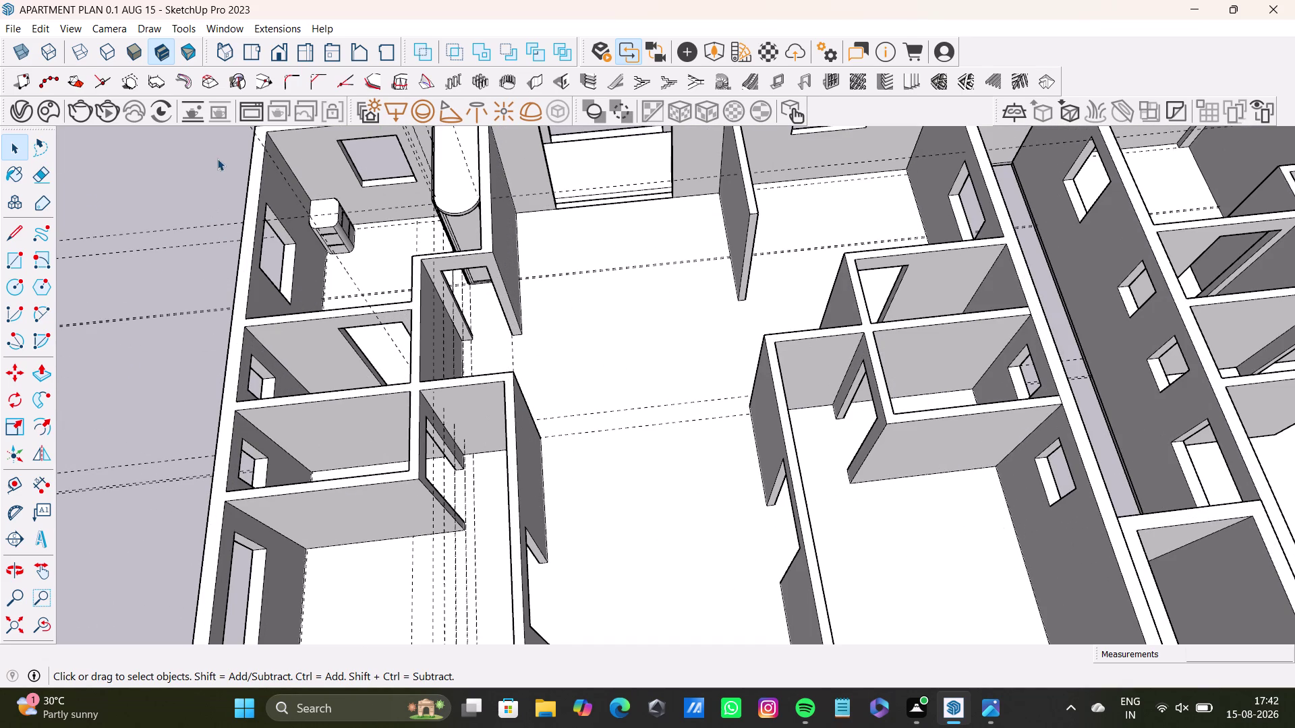
Zoom and orbit around the apartment model to survey its rooms.
scroll(down, 3)
scroll(up, 3)
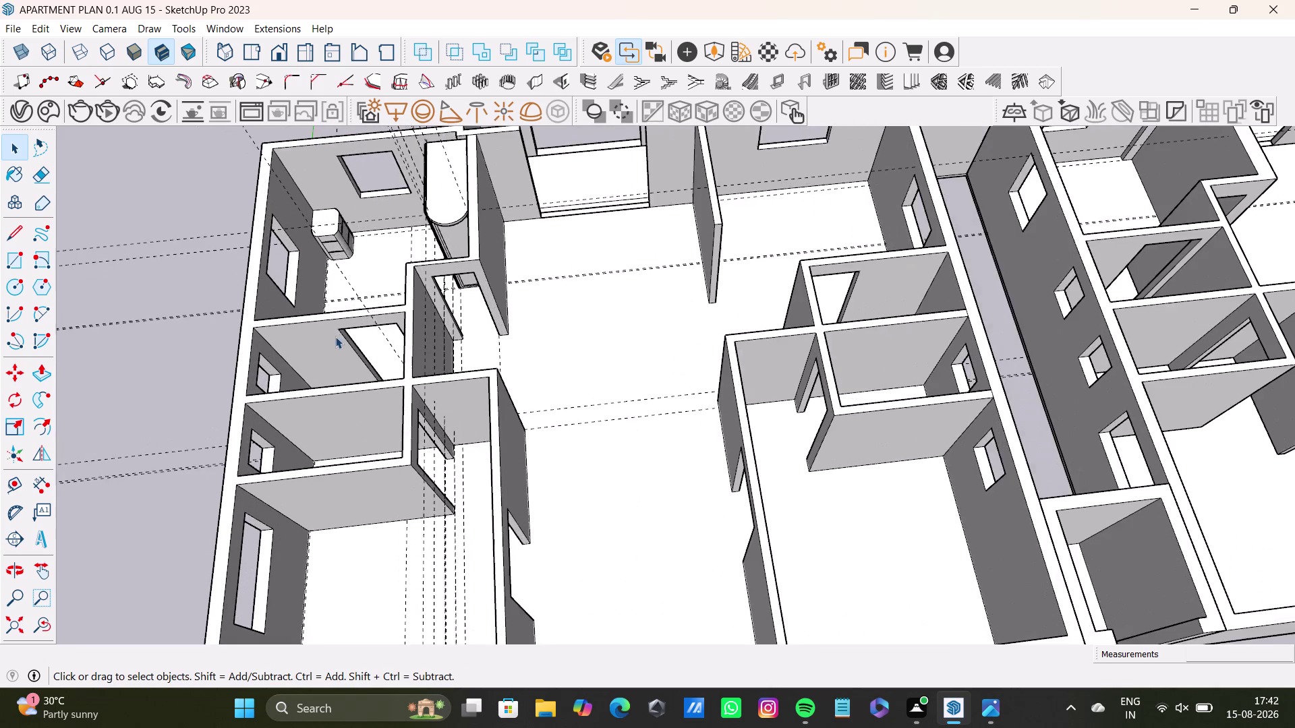
scroll(up, 3)
middle_drag(329, 331, 329, 323)
middle_drag(327, 305, 699, 149)
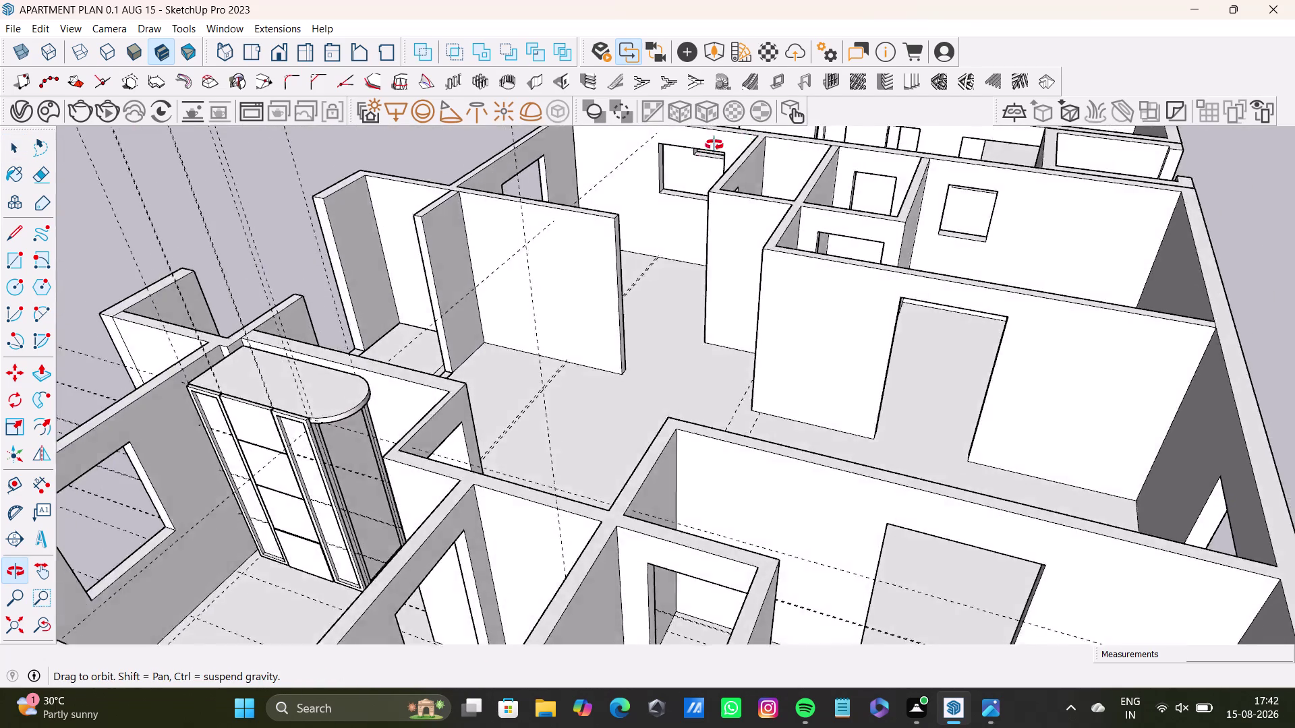
middle_drag(699, 148, 390, 230)
scroll(down, 3)
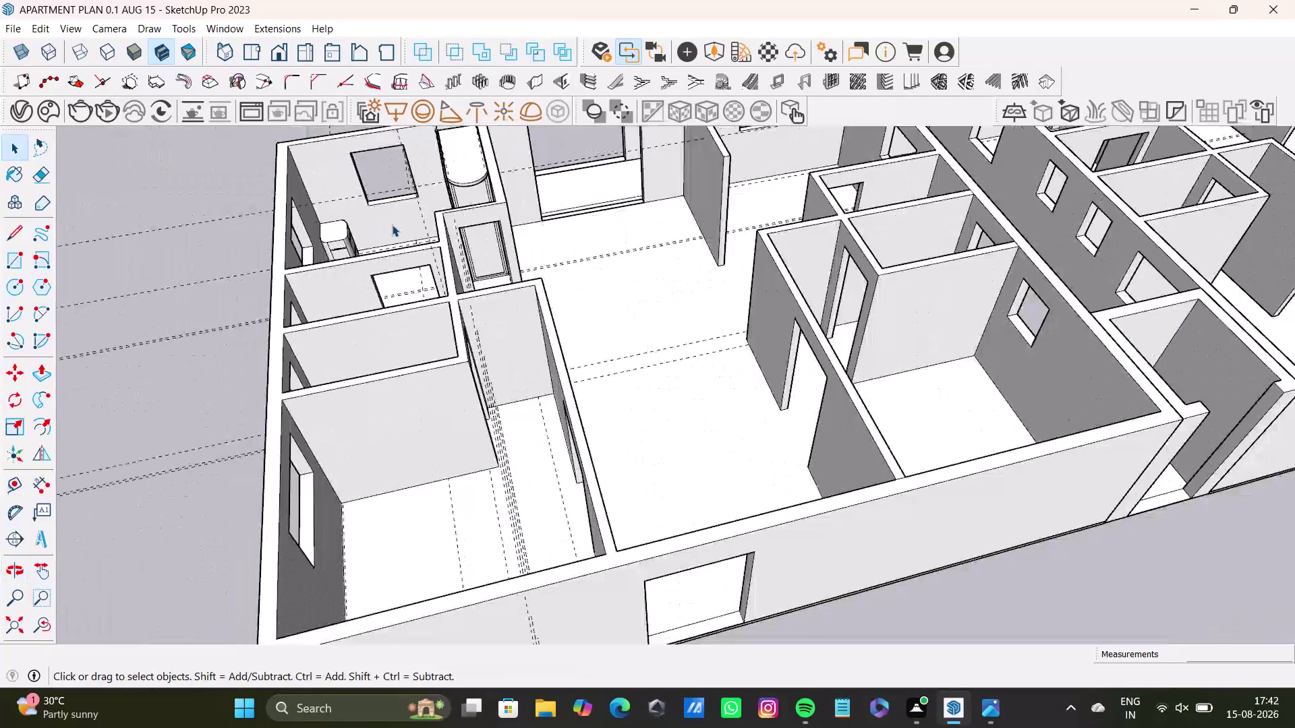
scroll(down, 3)
Orbit toward the far room's doorway until the cabinet box is faced directly.
key(space)
middle_drag(458, 263, 807, 395)
middle_drag(442, 453, 736, 435)
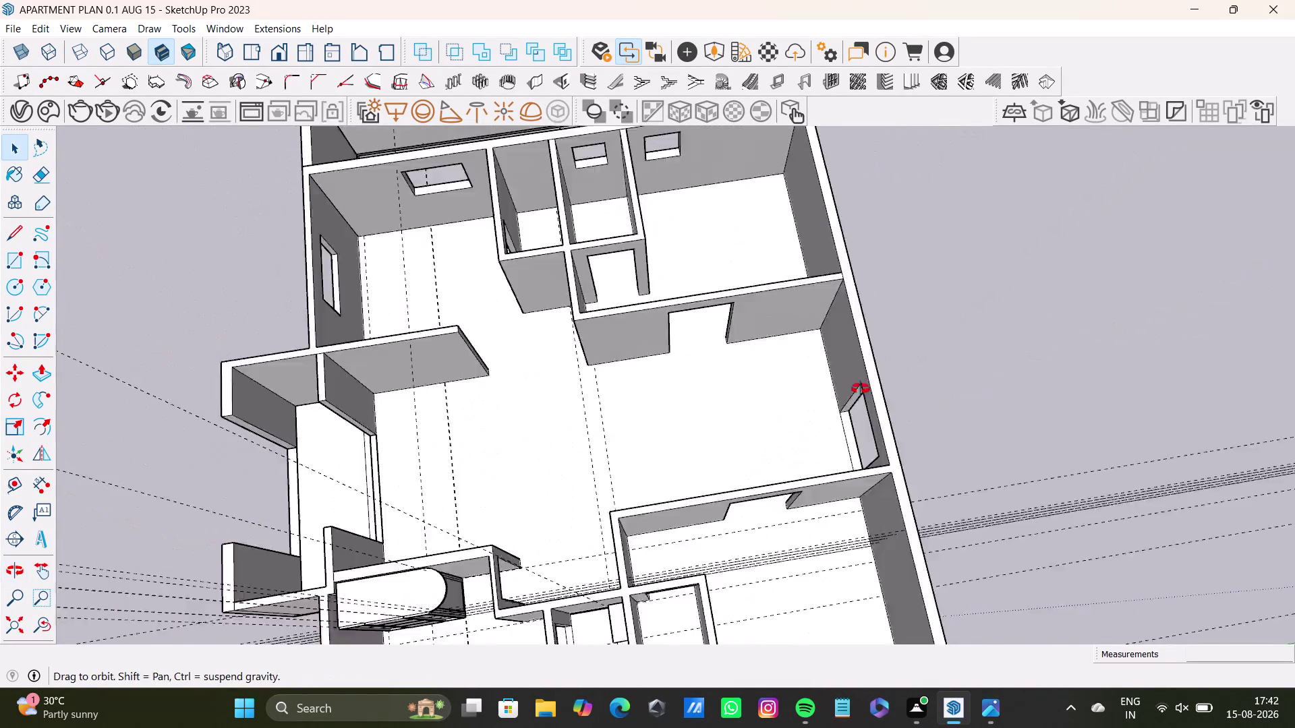
middle_drag(735, 435, 875, 377)
middle_drag(866, 386, 863, 216)
middle_drag(807, 465, 673, 449)
scroll(up, 3)
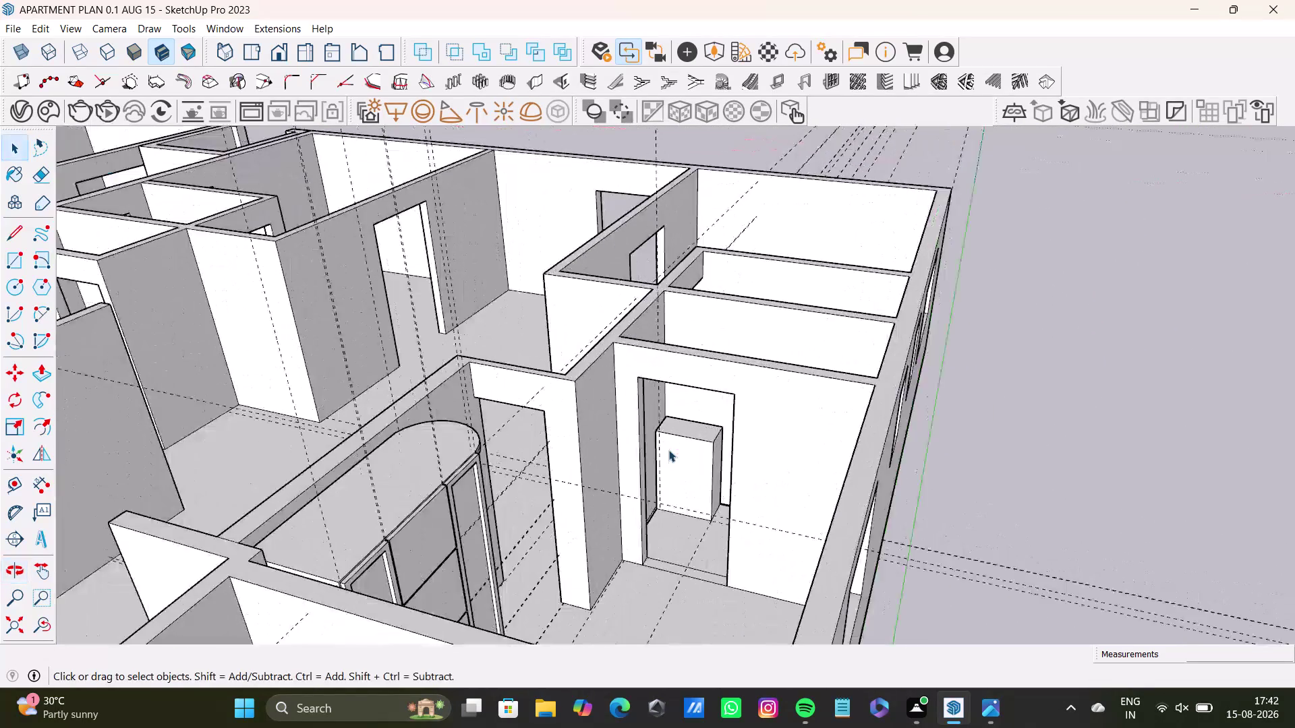
scroll(up, 3)
middle_drag(669, 450, 589, 383)
scroll(down, 3)
scroll(up, 3)
middle_drag(580, 408, 615, 398)
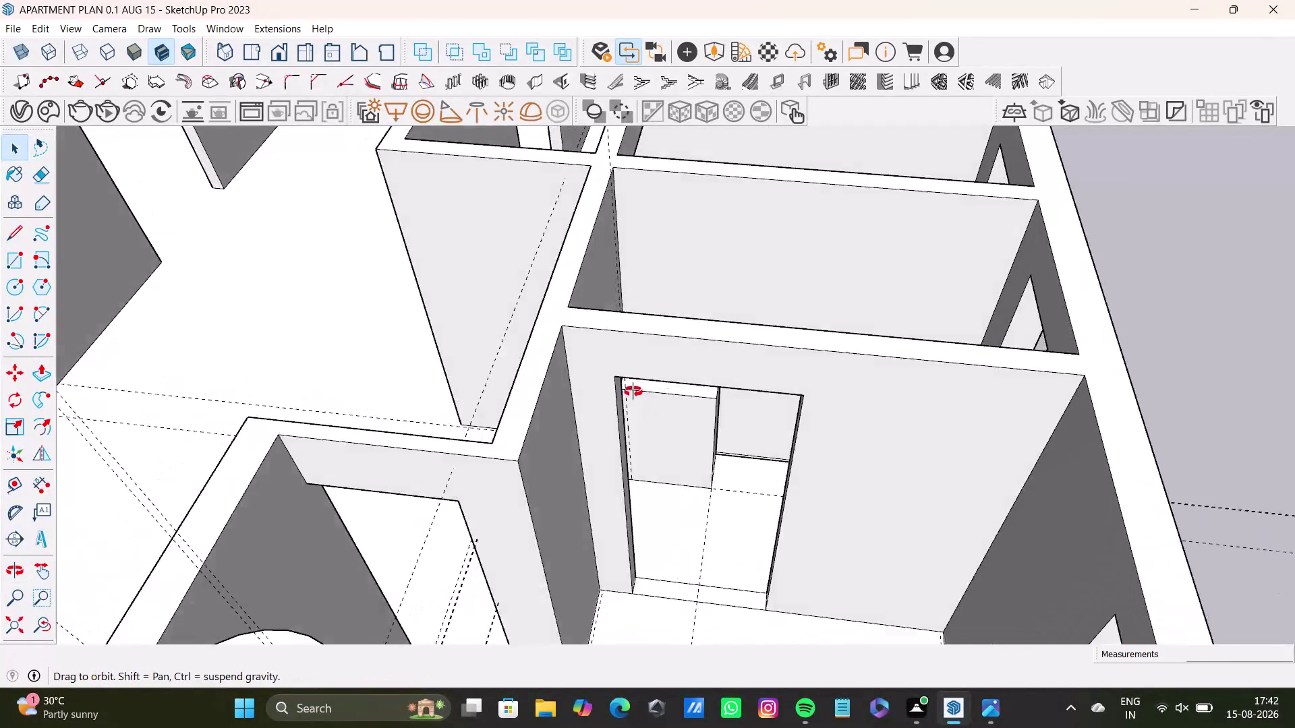
middle_drag(615, 397, 494, 410)
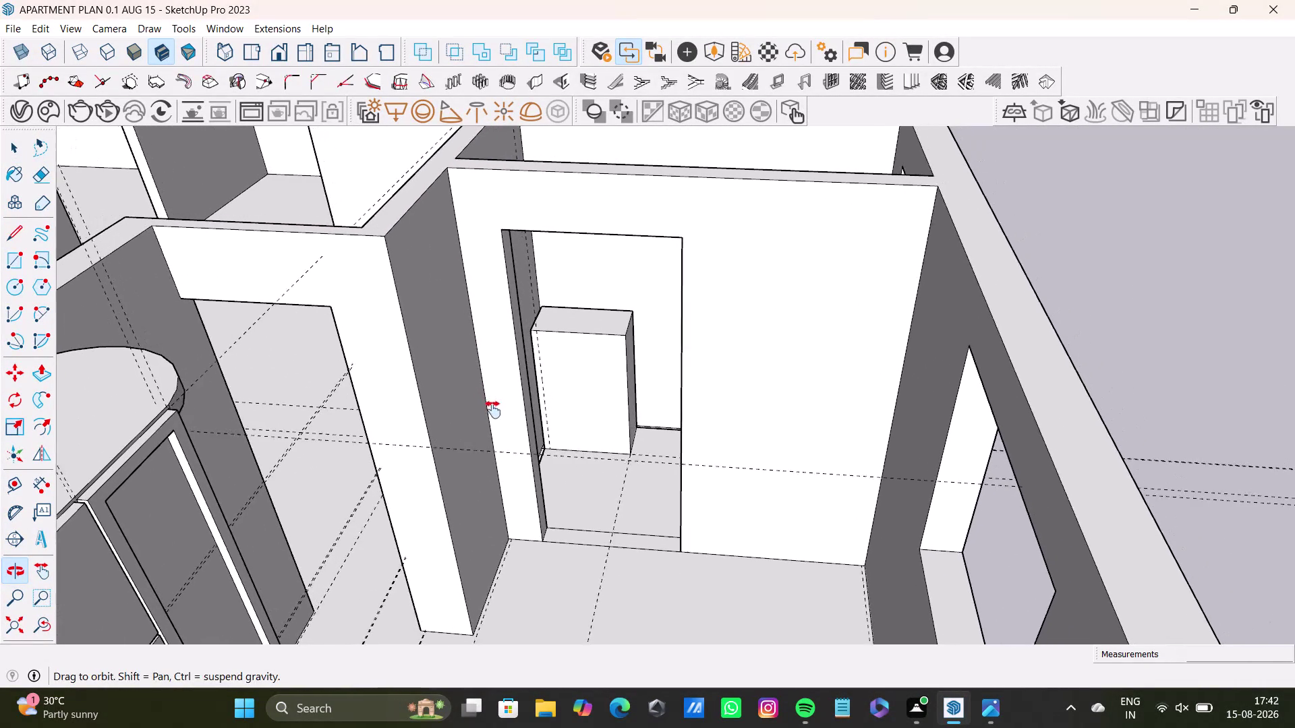
middle_drag(493, 409, 493, 410)
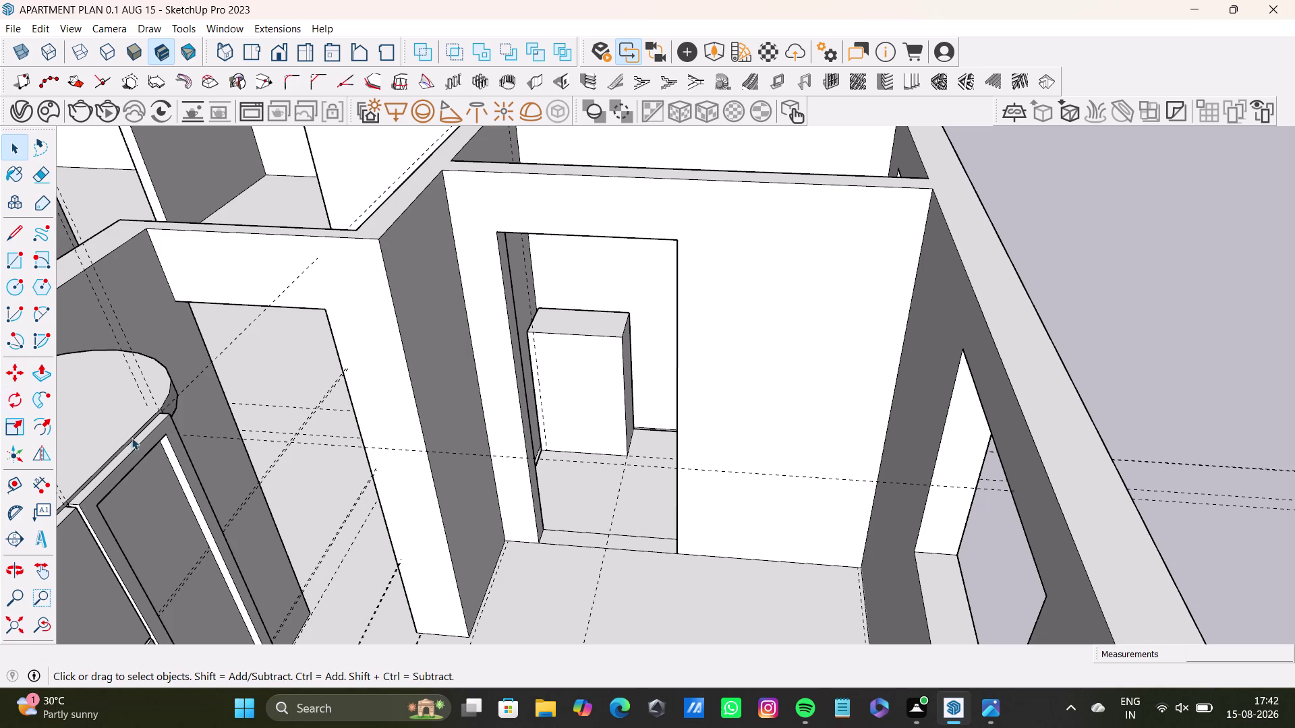
Zoom in until the cabinet box's plain front face and top fill the view.
scroll(up, 3)
scroll(up, 3)
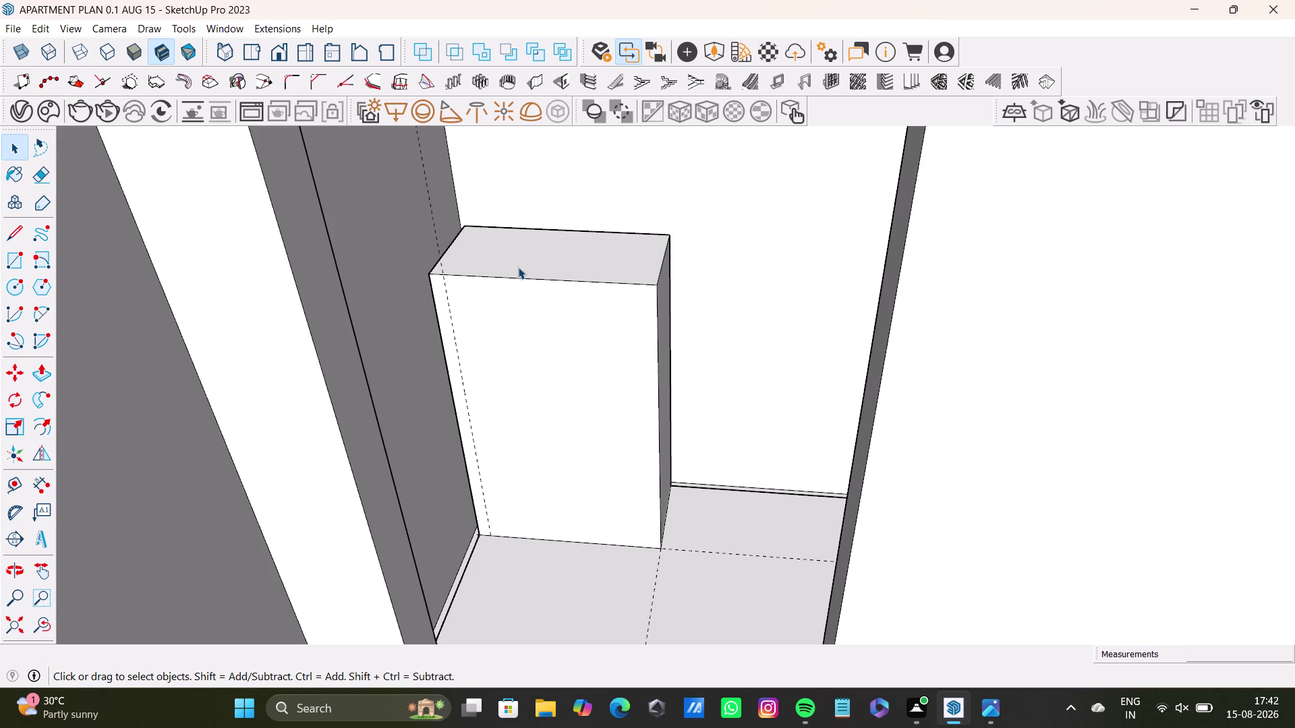
Orbit to face the cabinet front squarely and test-select the front face and its edges.
scroll(down, 3)
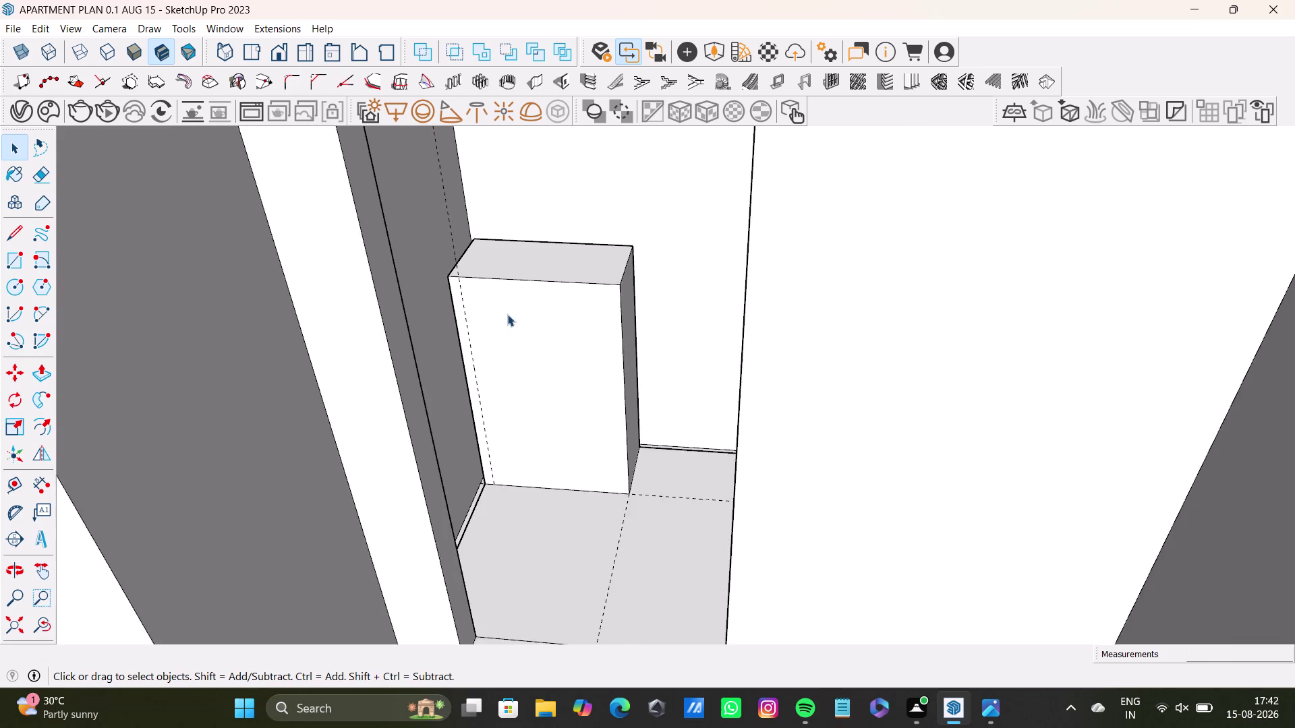
scroll(down, 3)
scroll(up, 3)
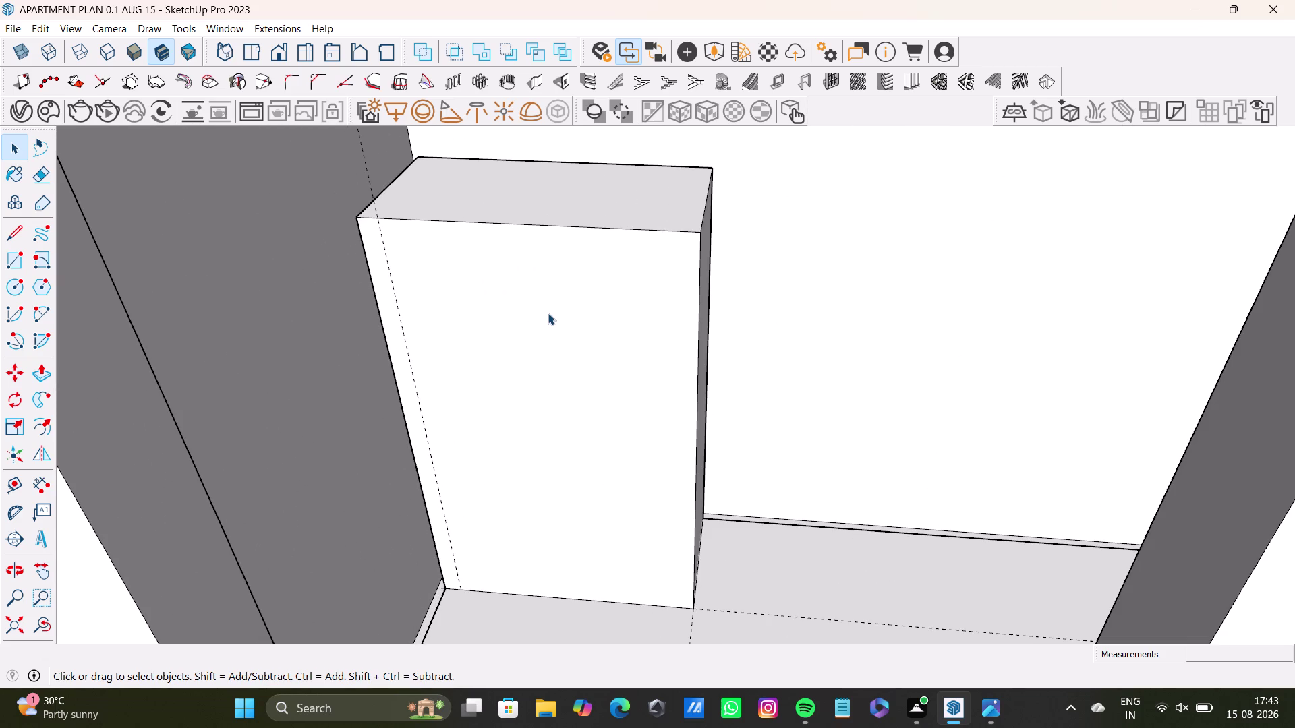
middle_drag(482, 352, 499, 271)
middle_drag(501, 332, 577, 313)
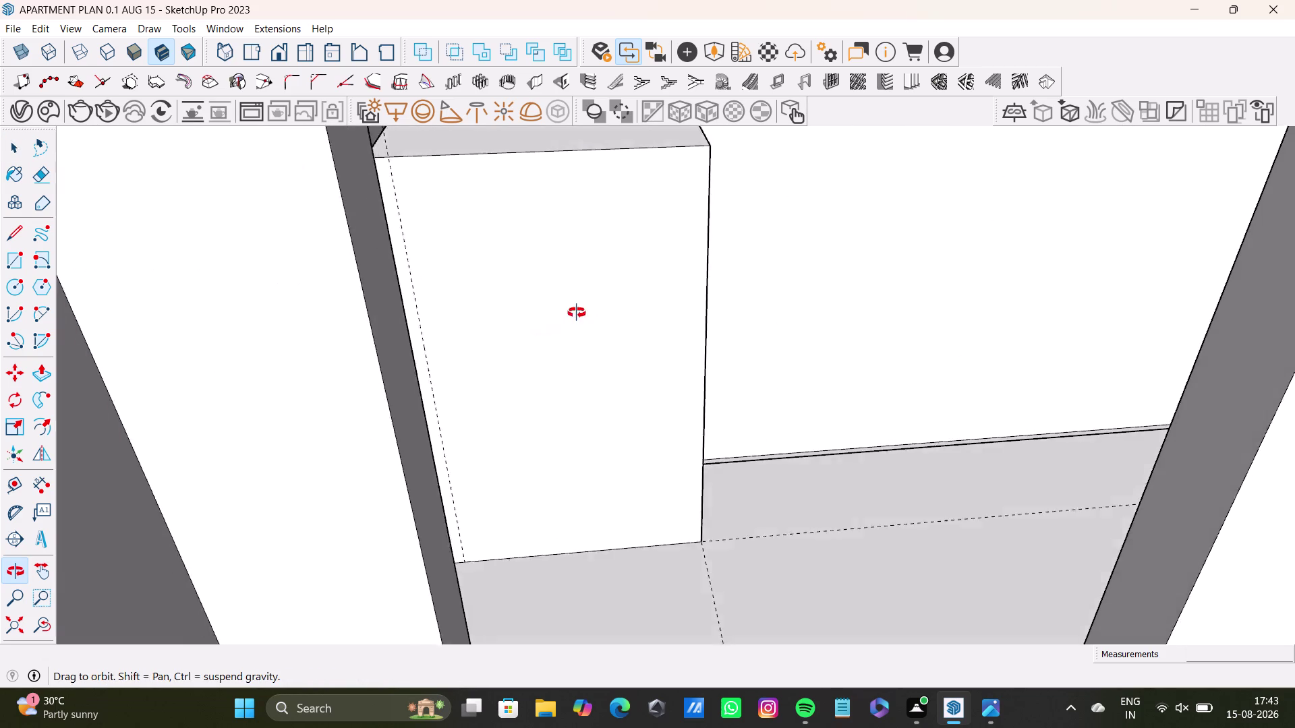
middle_drag(577, 313, 525, 346)
scroll(up, 3)
middle_drag(531, 339, 502, 339)
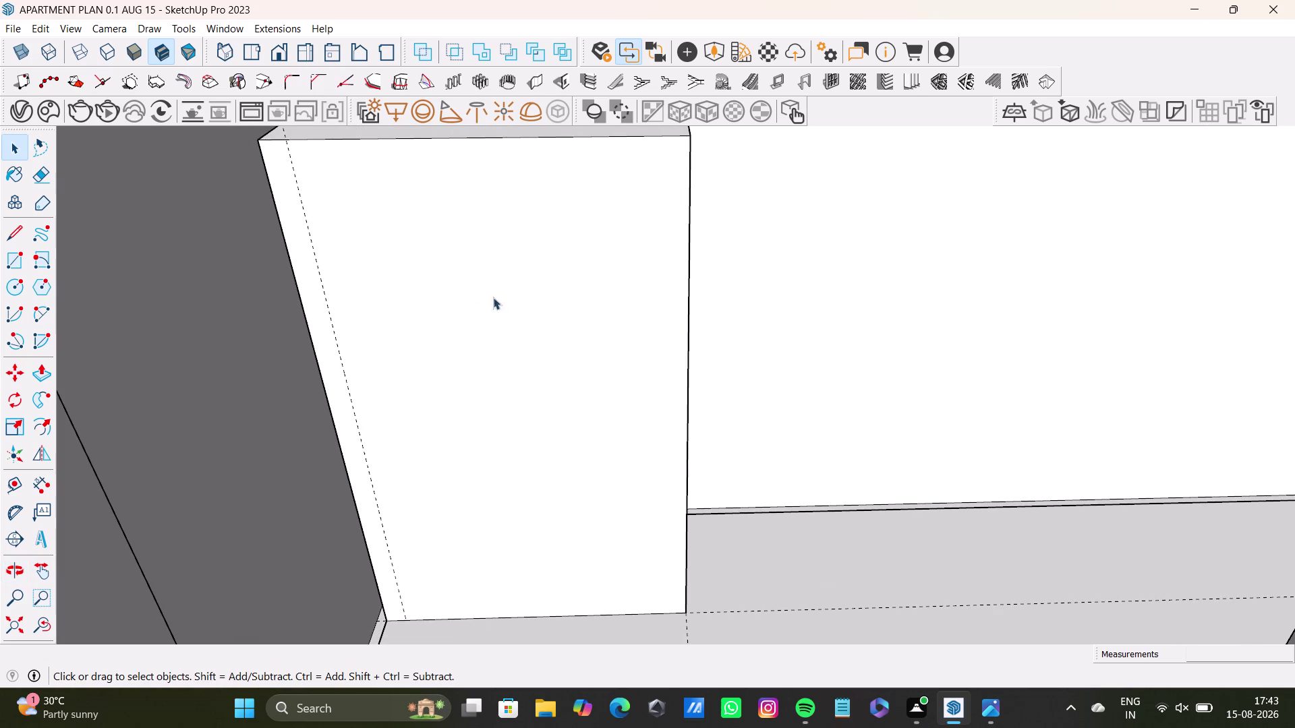
click(383, 512)
click(379, 516)
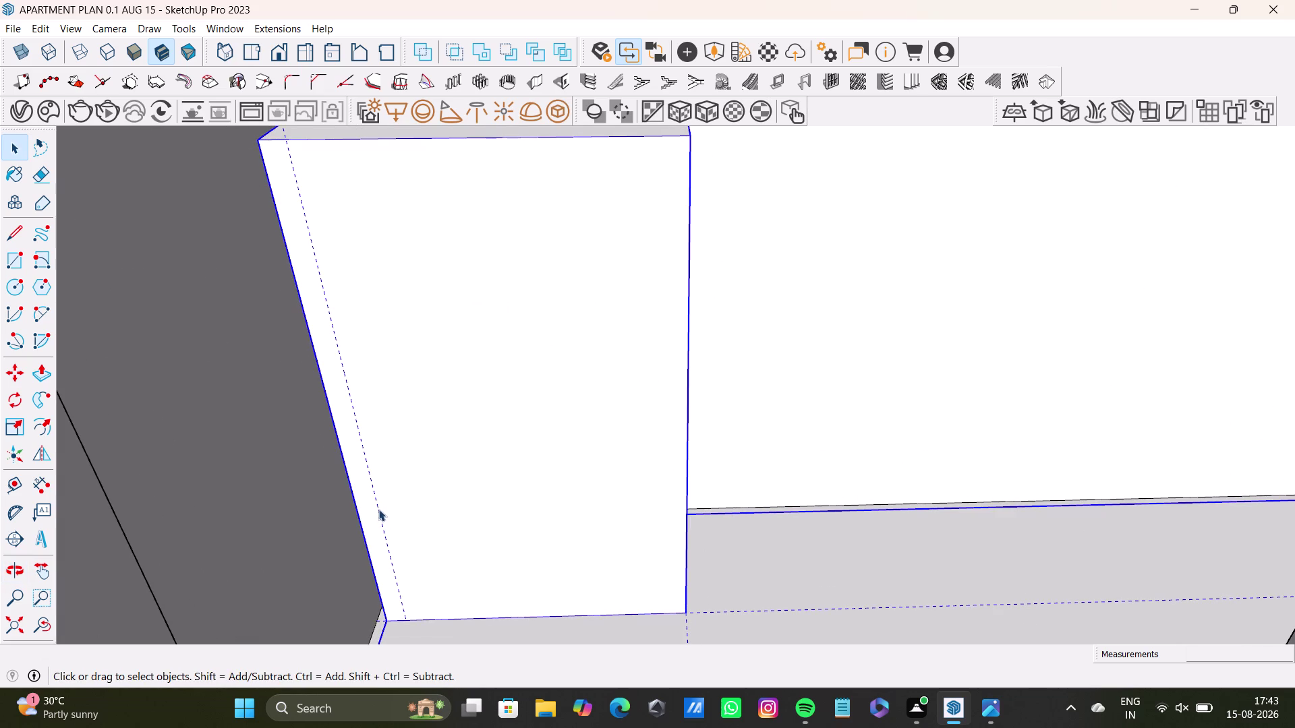
click(378, 517)
double_click(382, 518)
click(387, 506)
Zoom in on the front face's left edge, try deleting a clicked item, and undo it.
scroll(up, 3)
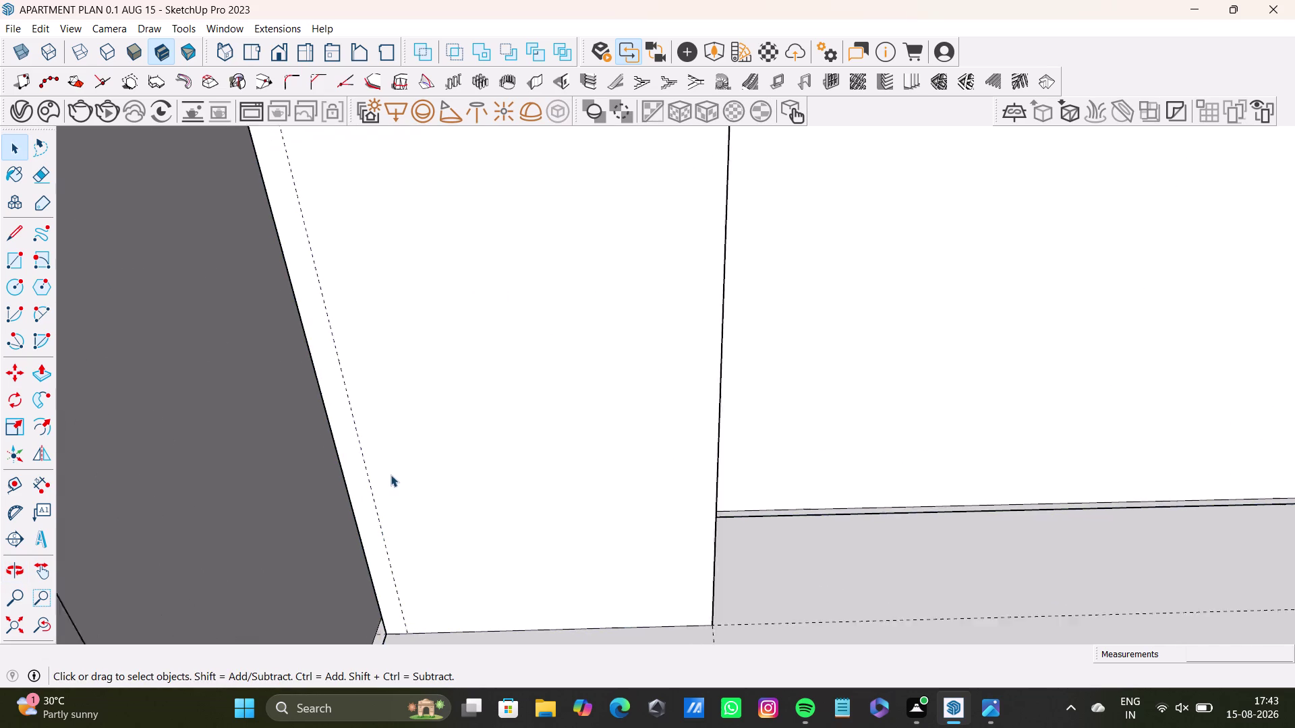
scroll(up, 3)
middle_drag(389, 474, 352, 472)
click(359, 457)
key(Delete)
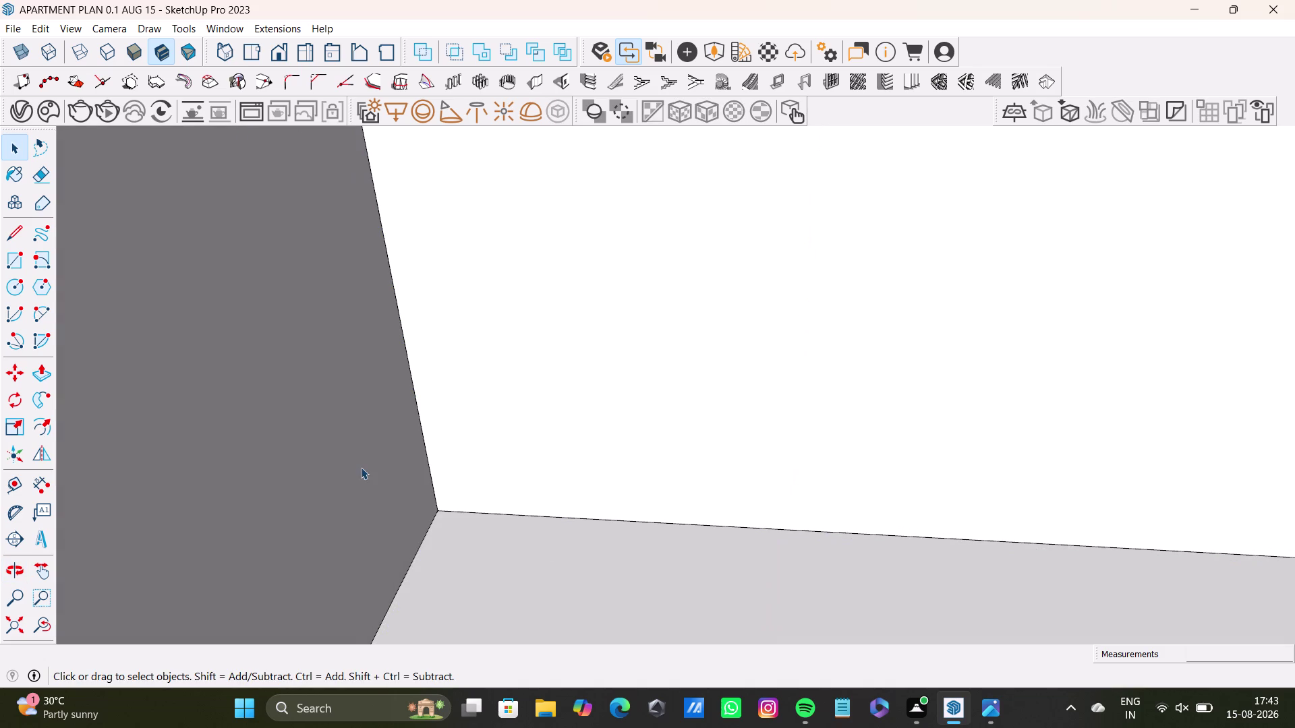
key(ctrl+z)
scroll(up, 3)
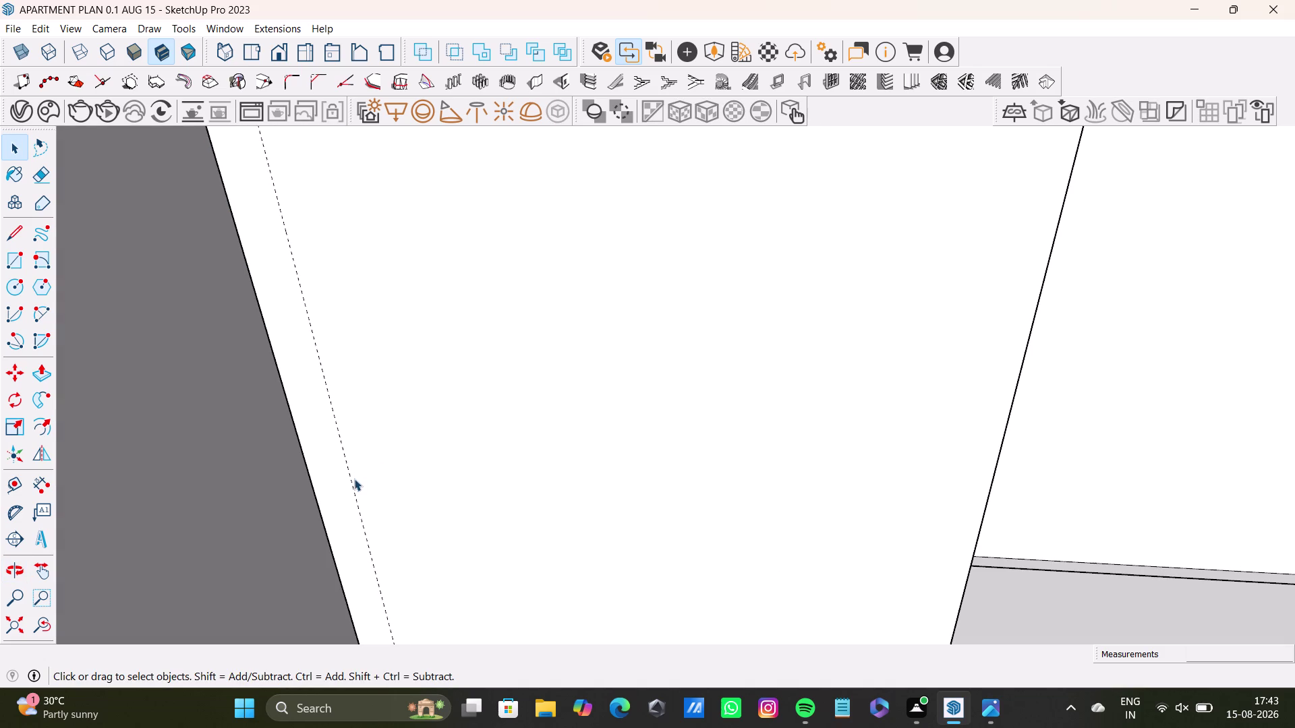
Select the dashed guide line on the front face, delete it, and zoom back out.
click(352, 481)
click(353, 489)
click(356, 492)
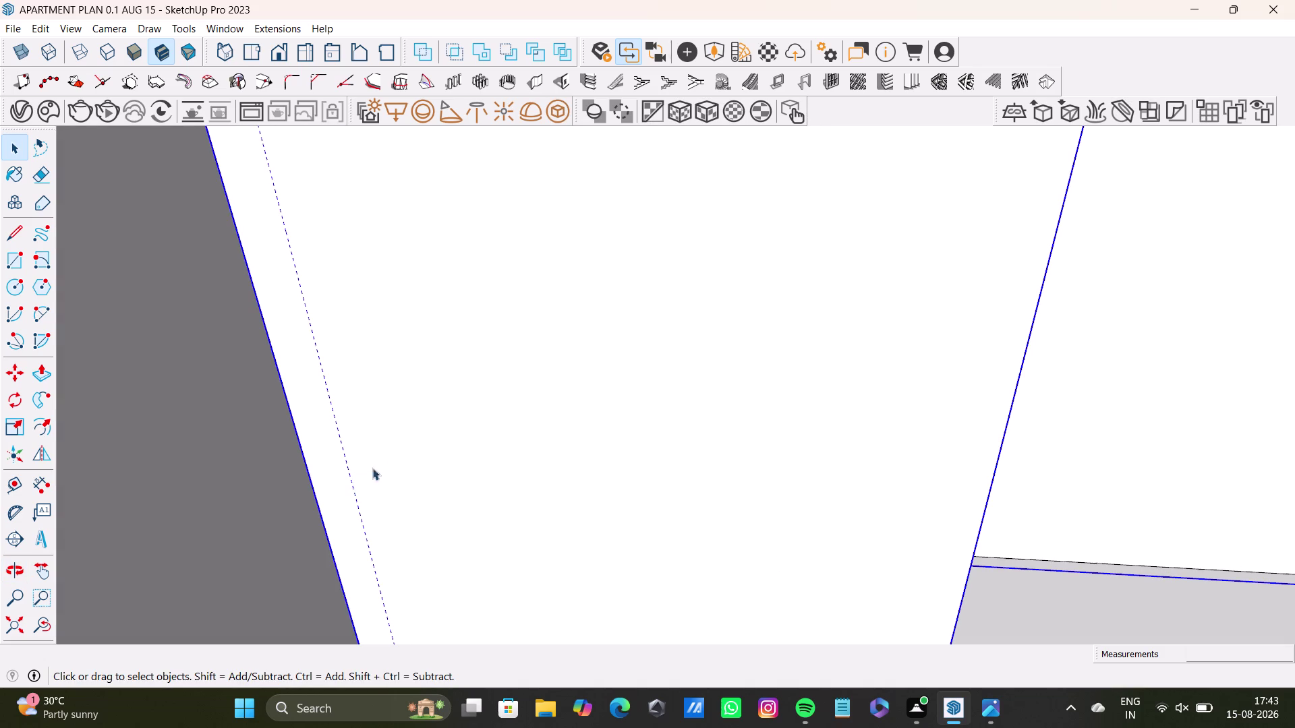
double_click(353, 493)
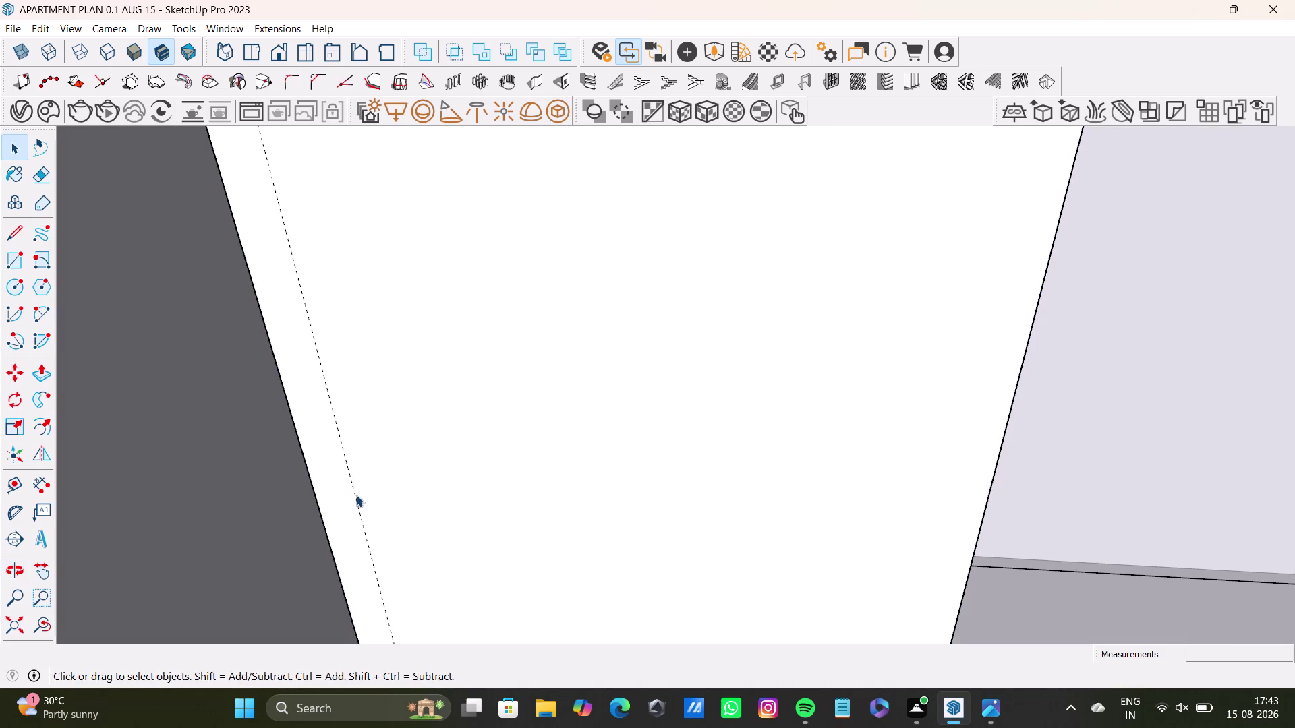
click(356, 496)
click(357, 498)
key(Delete)
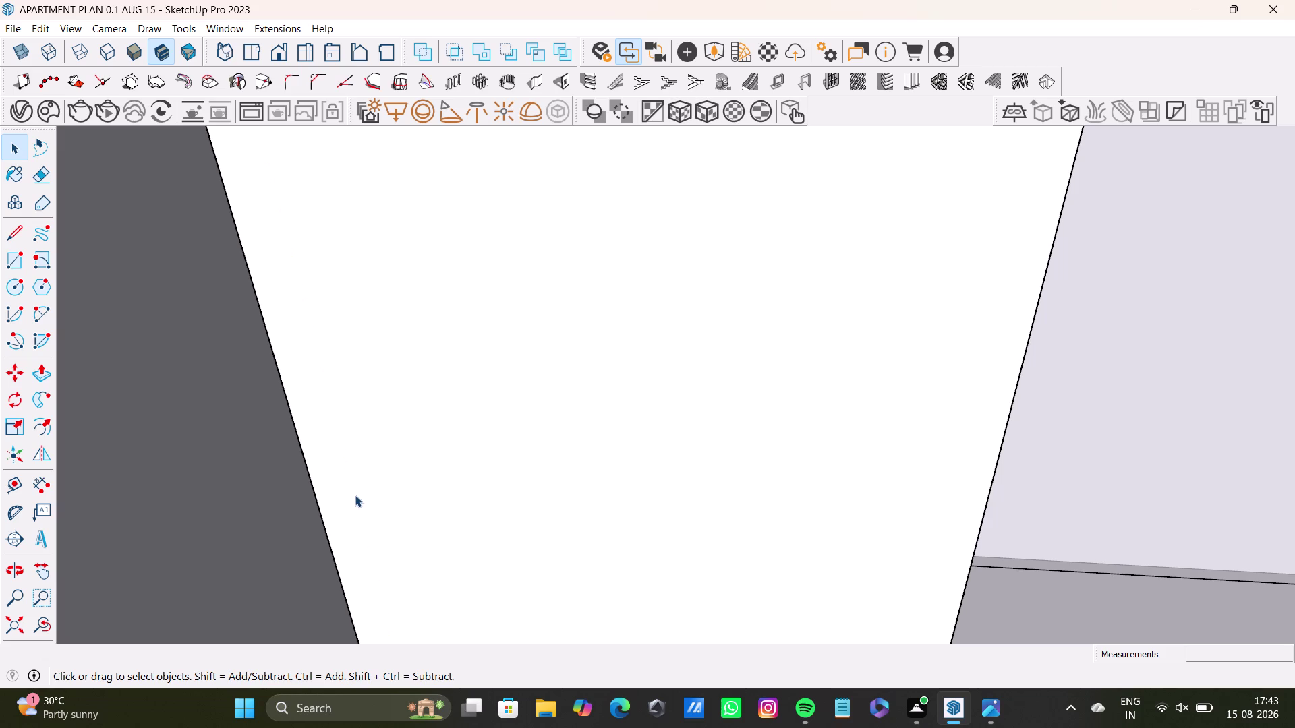
scroll(down, 3)
middle_drag(390, 472, 413, 451)
triple_click(434, 424)
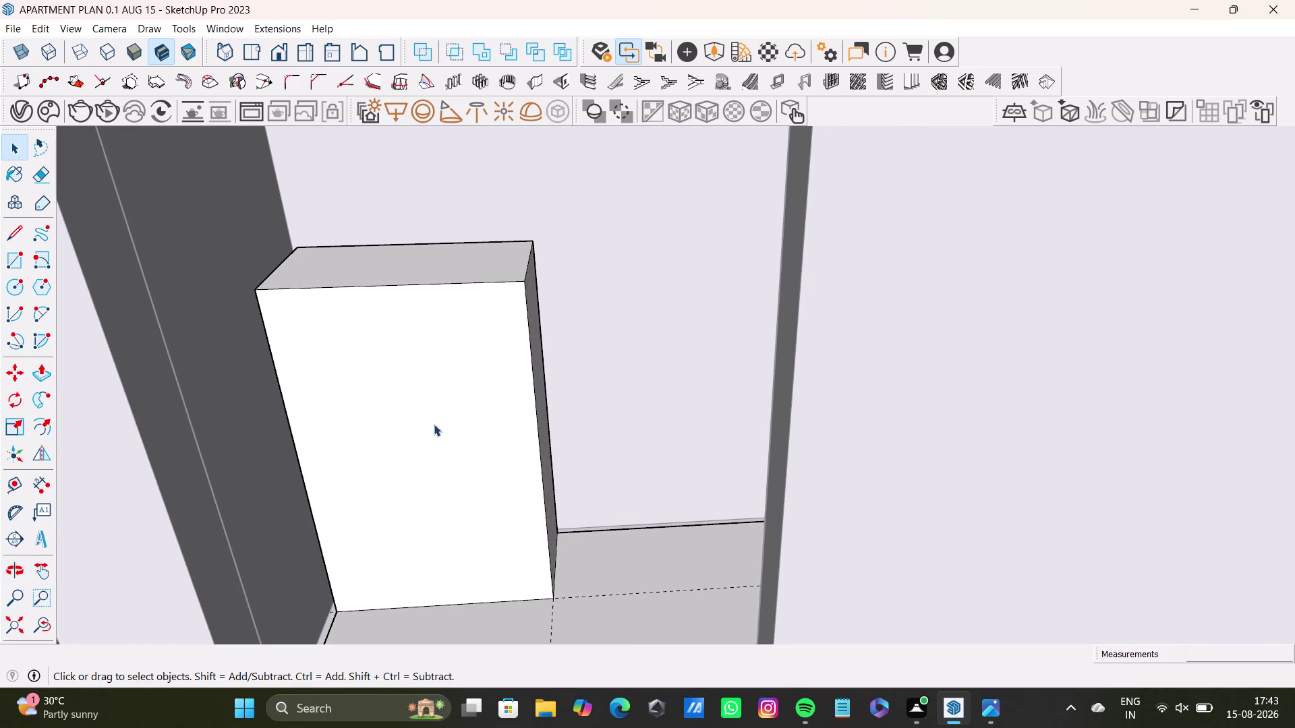
triple_click(434, 424)
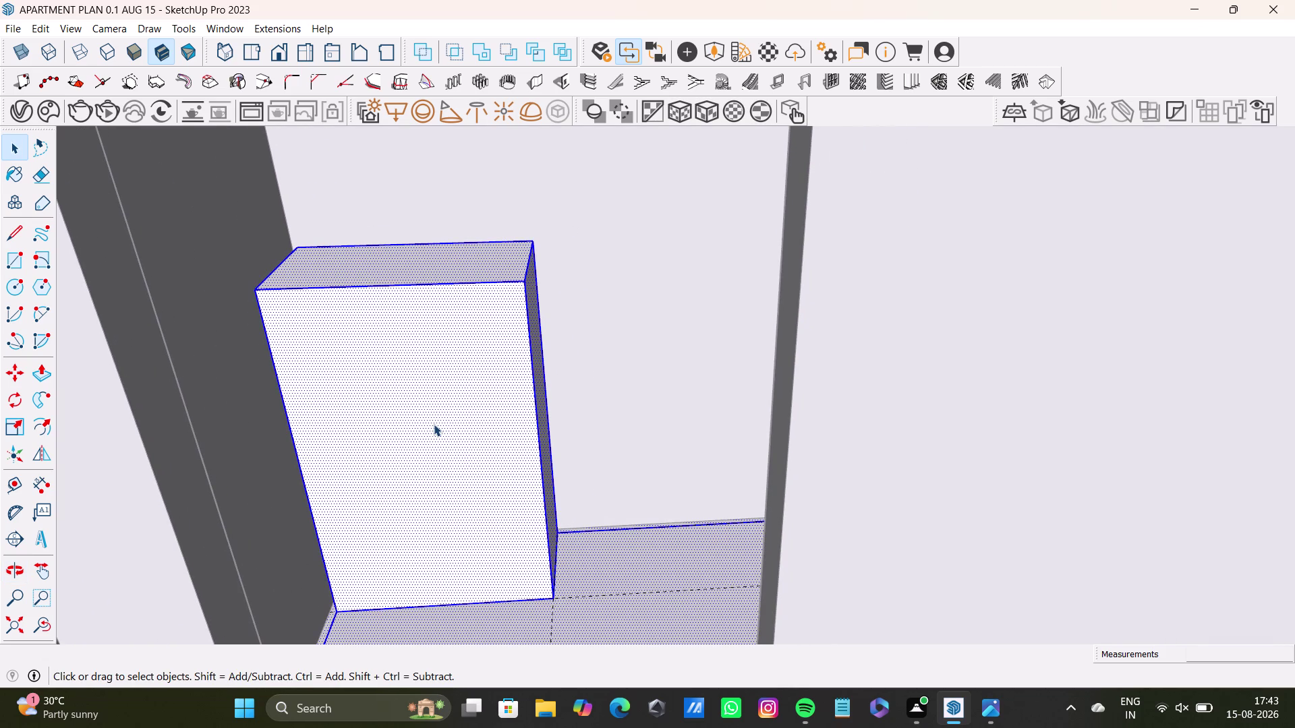
middle_drag(441, 435, 420, 558)
triple_click(427, 433)
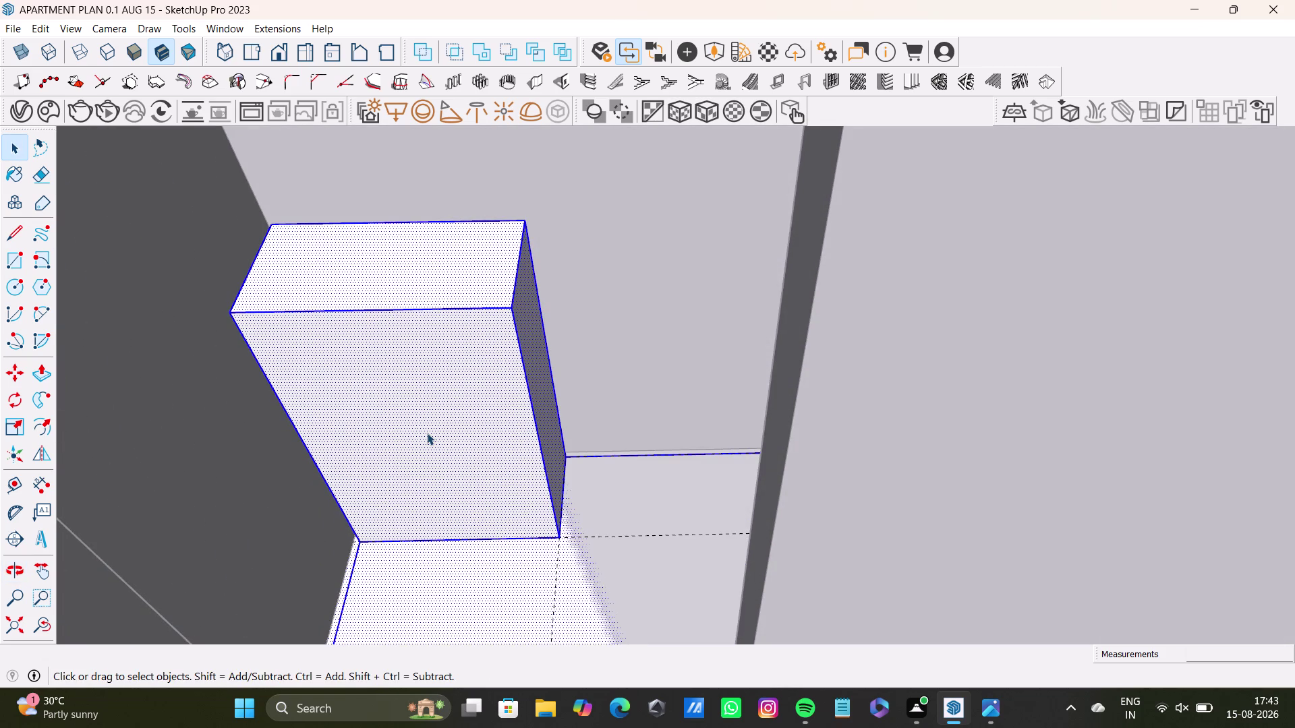
double_click(427, 433)
scroll(down, 3)
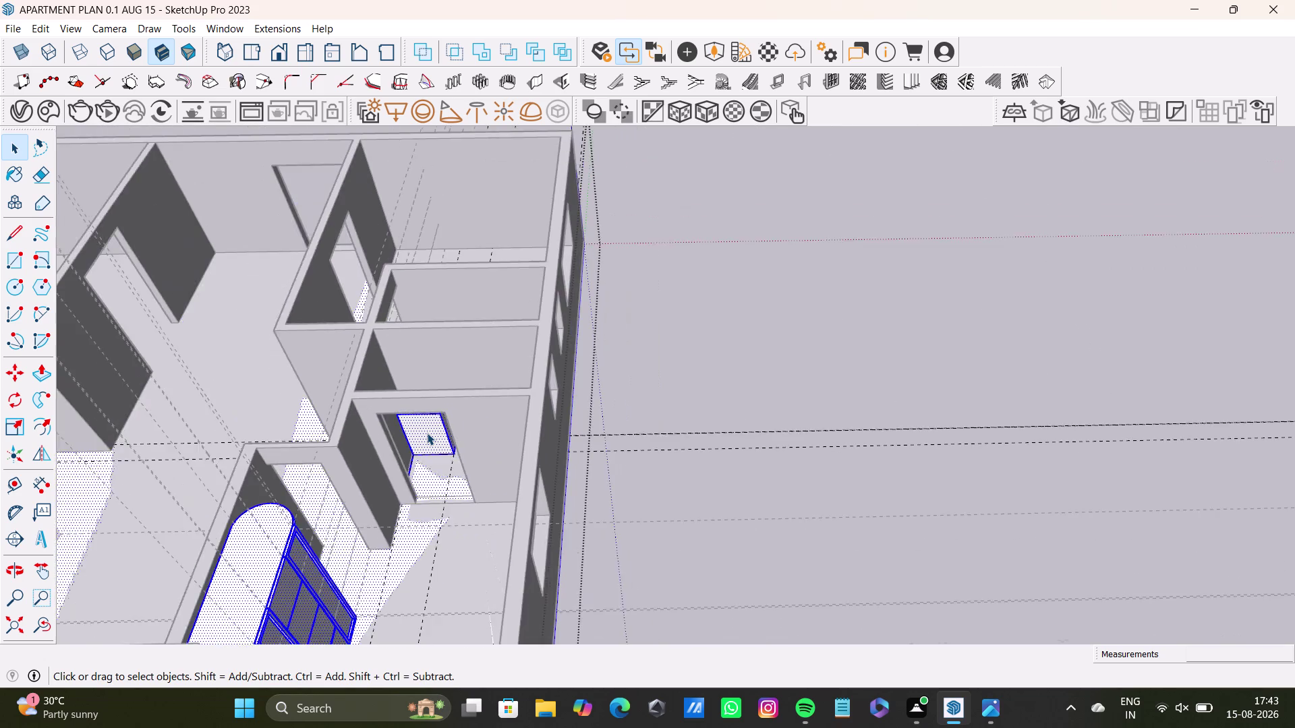
scroll(down, 3)
scroll(down, 3)
scroll(down, 3)
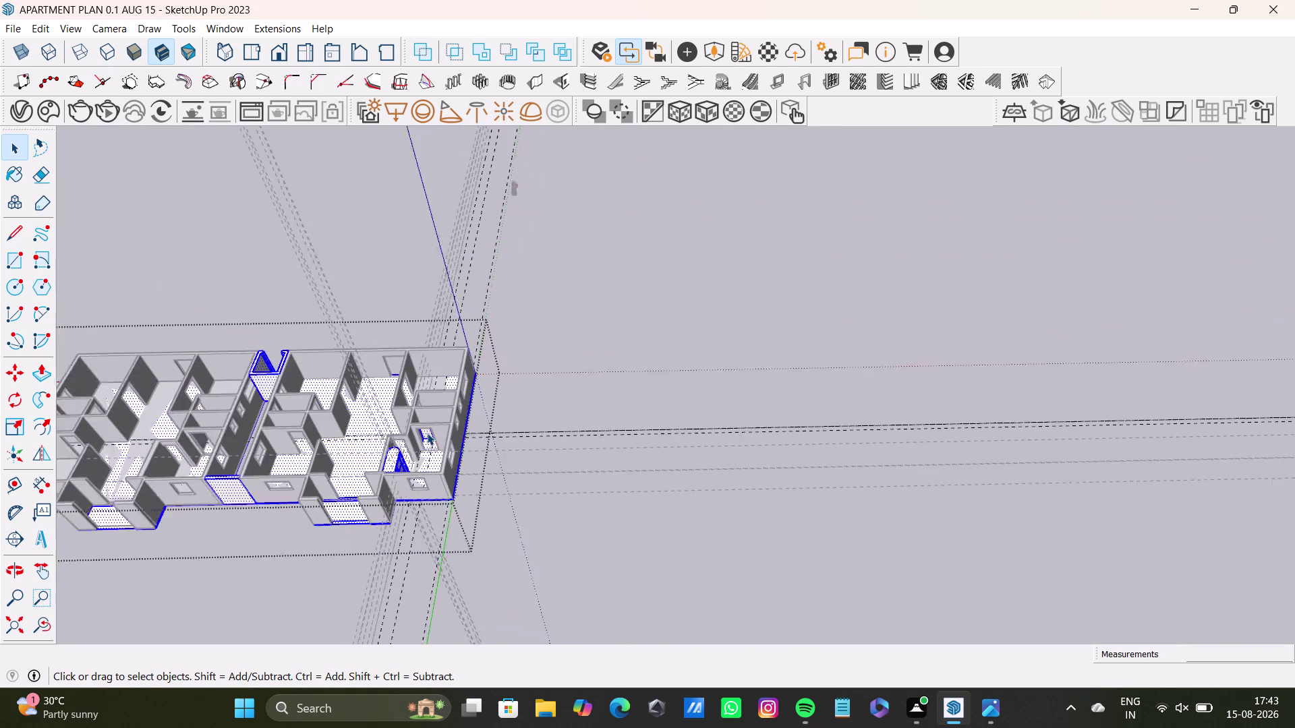
scroll(down, 3)
scroll(up, 3)
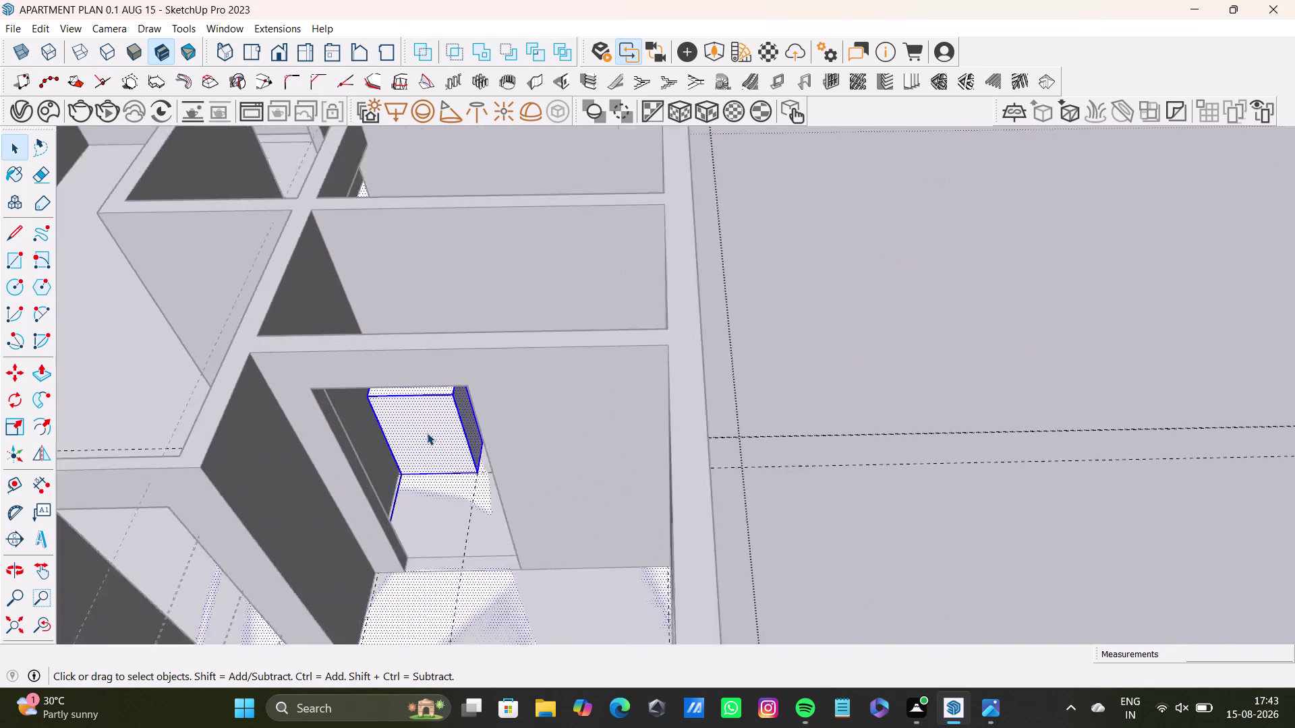
scroll(up, 3)
middle_drag(428, 432, 446, 353)
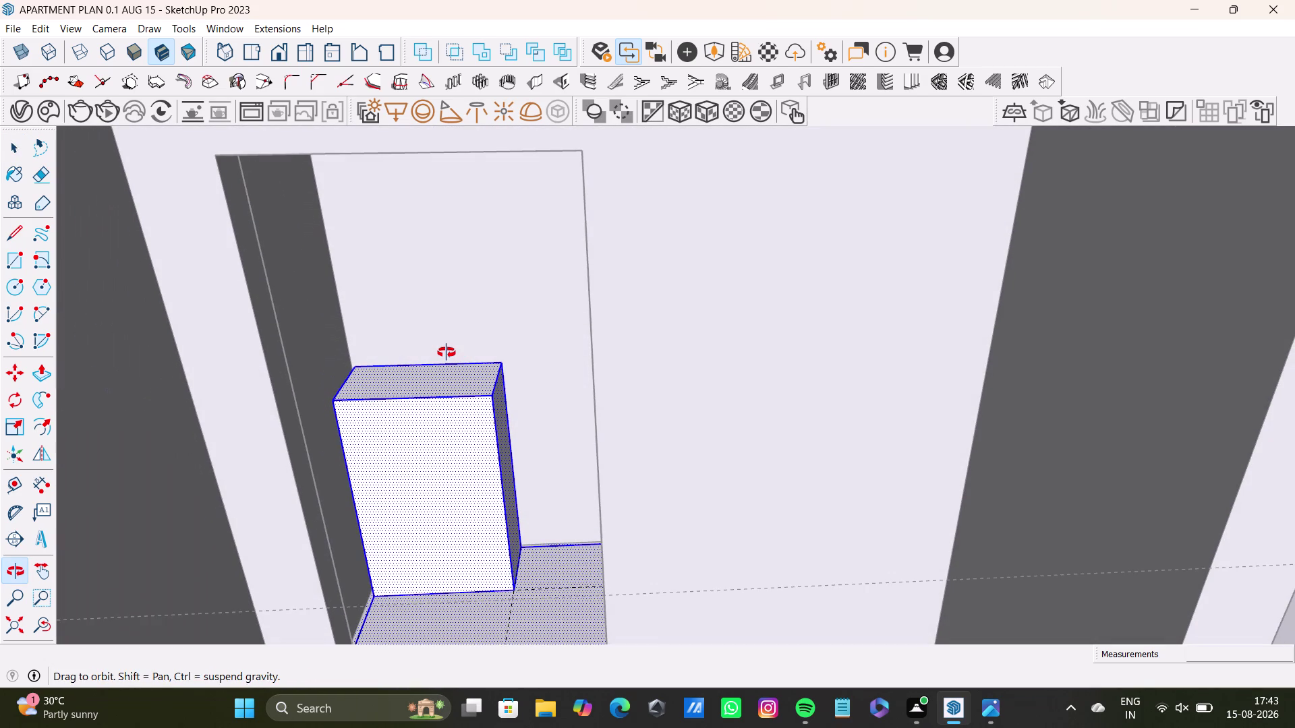
middle_drag(447, 353, 454, 298)
triple_click(453, 380)
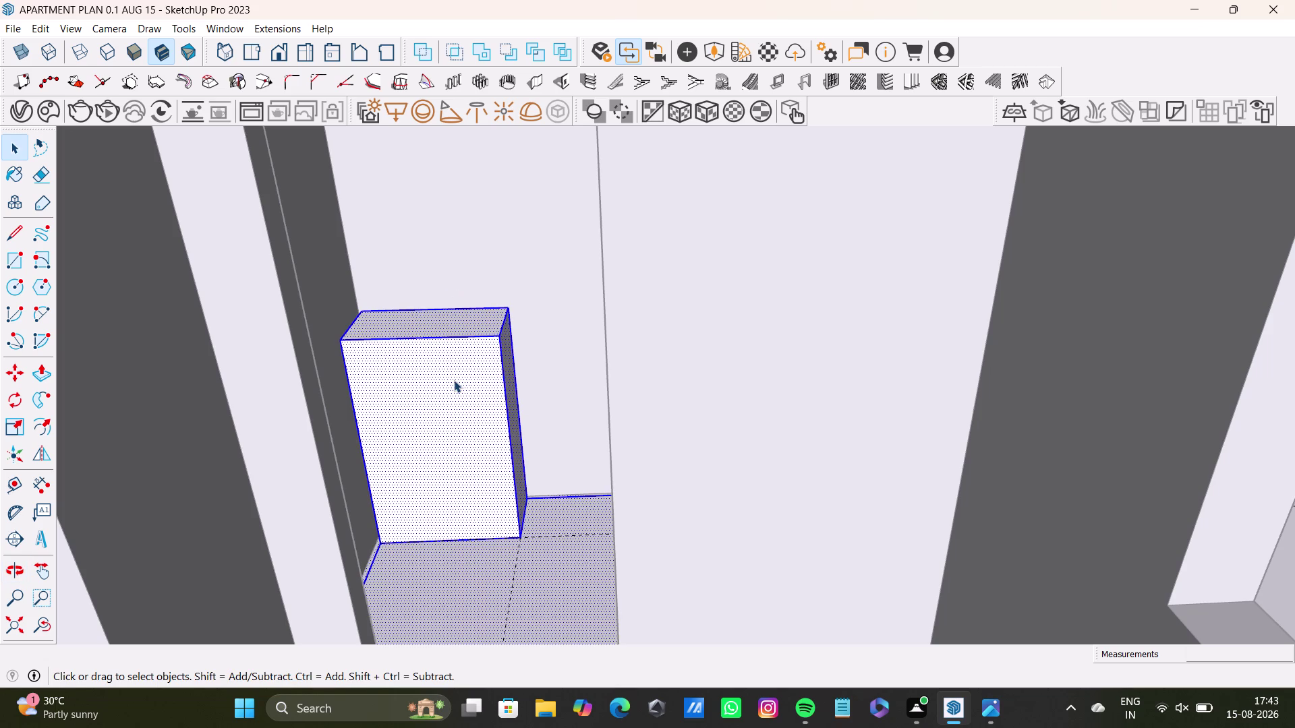
triple_click(454, 380)
triple_click(454, 381)
double_click(458, 395)
Add Tape Measure guides 1" in from the front's left and right edges.
key(space)
click(12, 485)
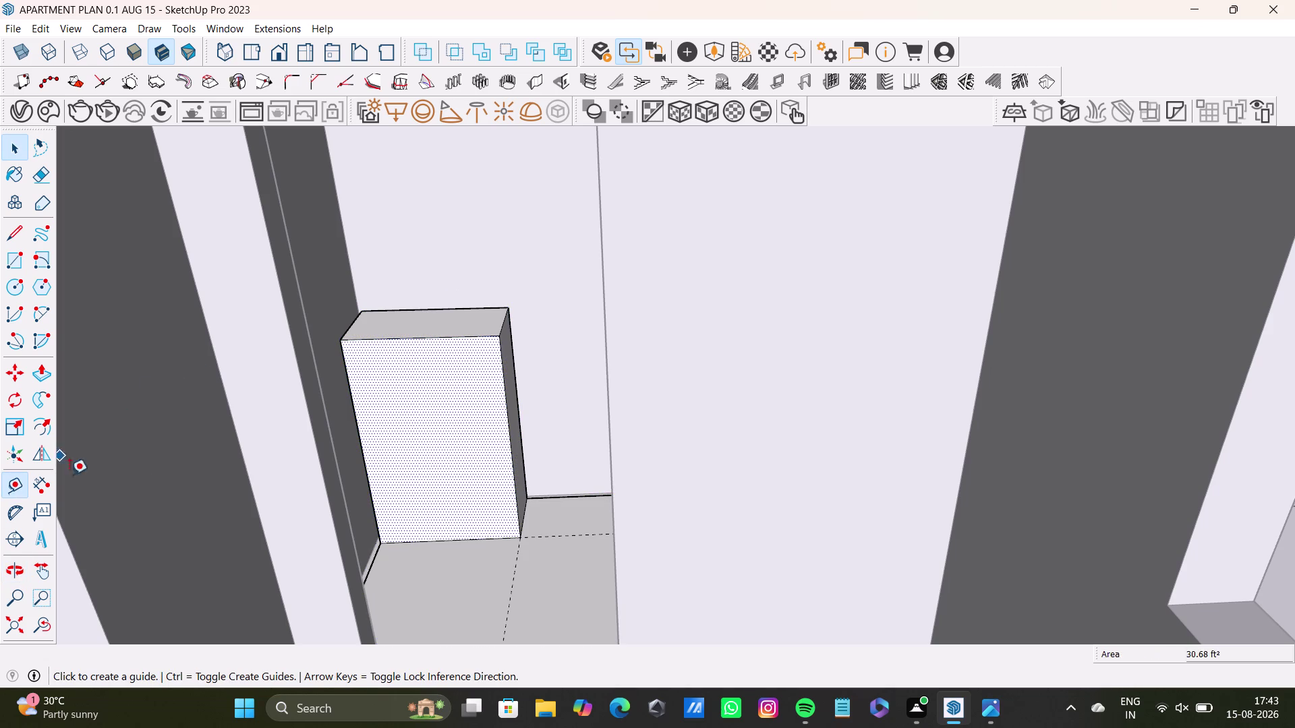
scroll(up, 3)
click(350, 393)
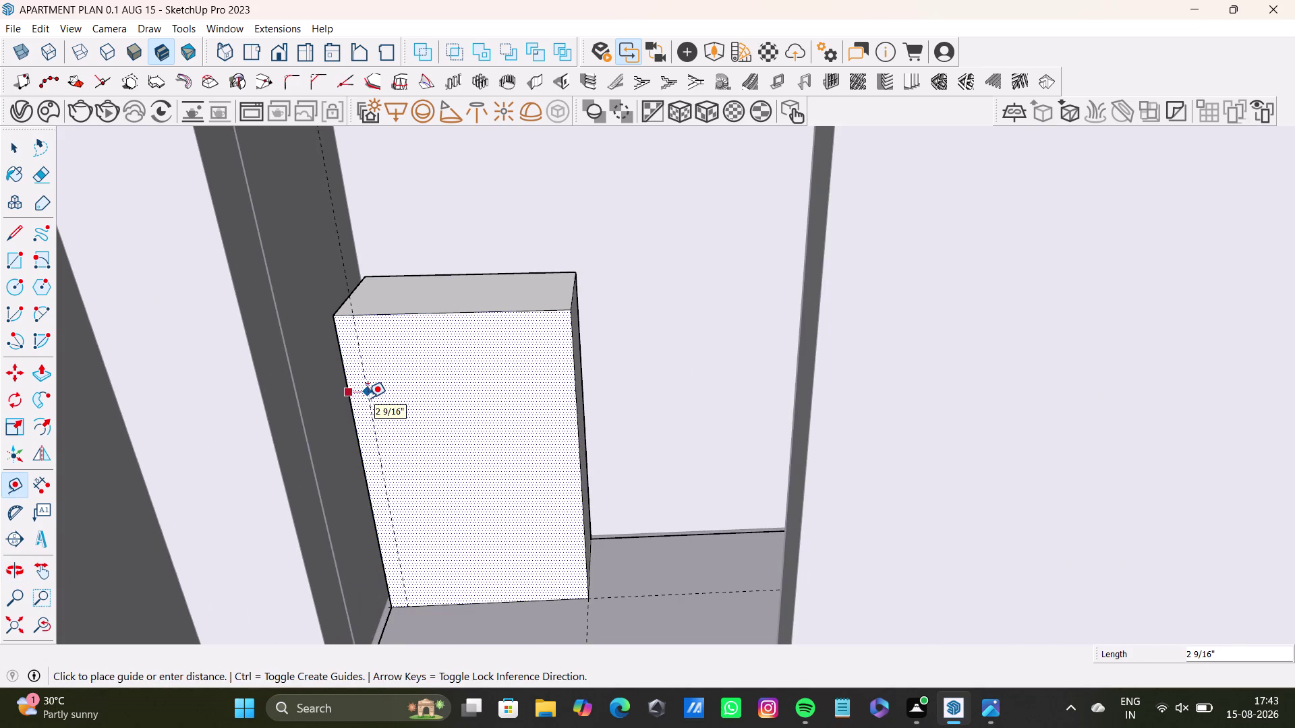
key(1)
key(shift+quotedbl)
key(Return)
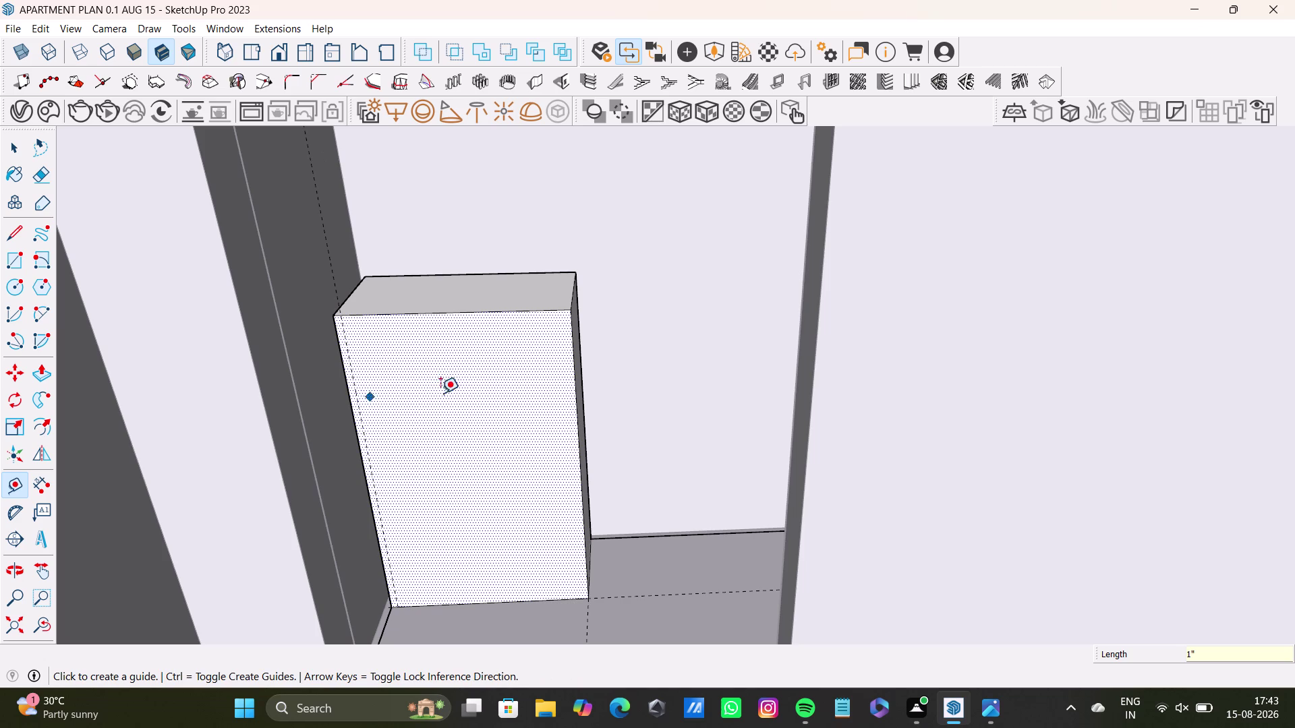
click(575, 383)
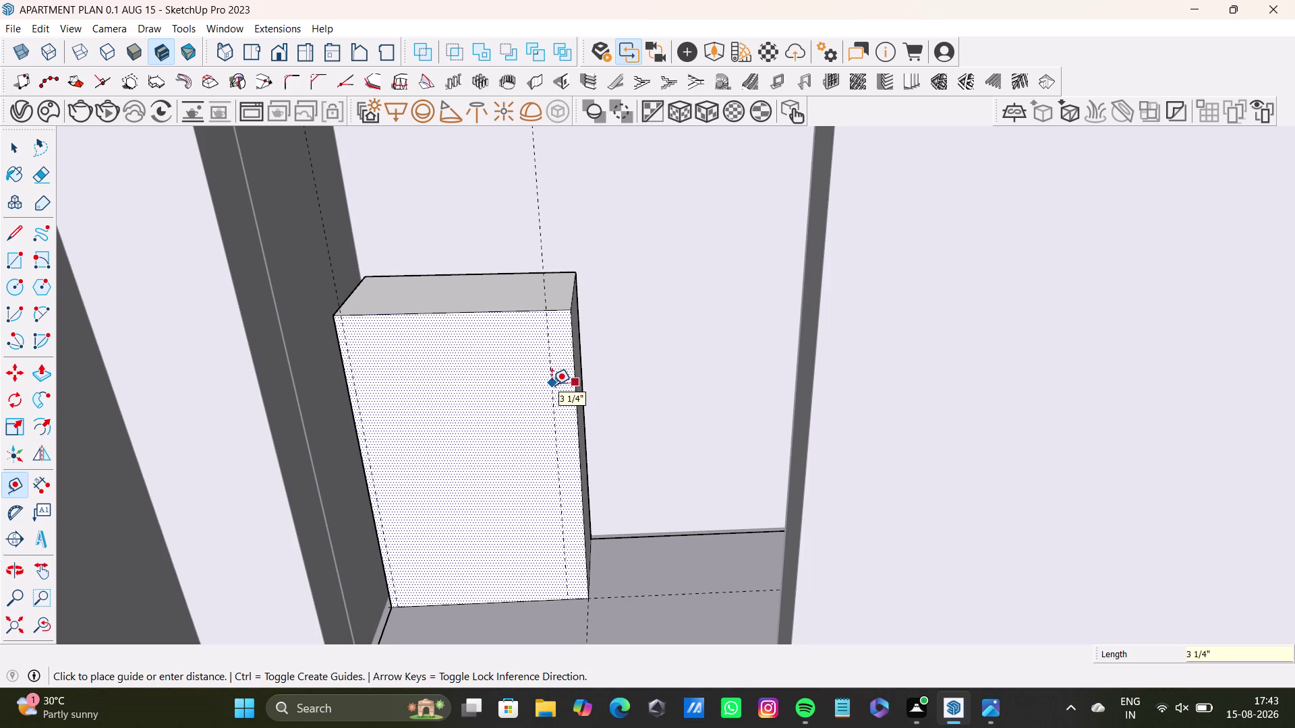
text(1")
key(Return)
key(space)
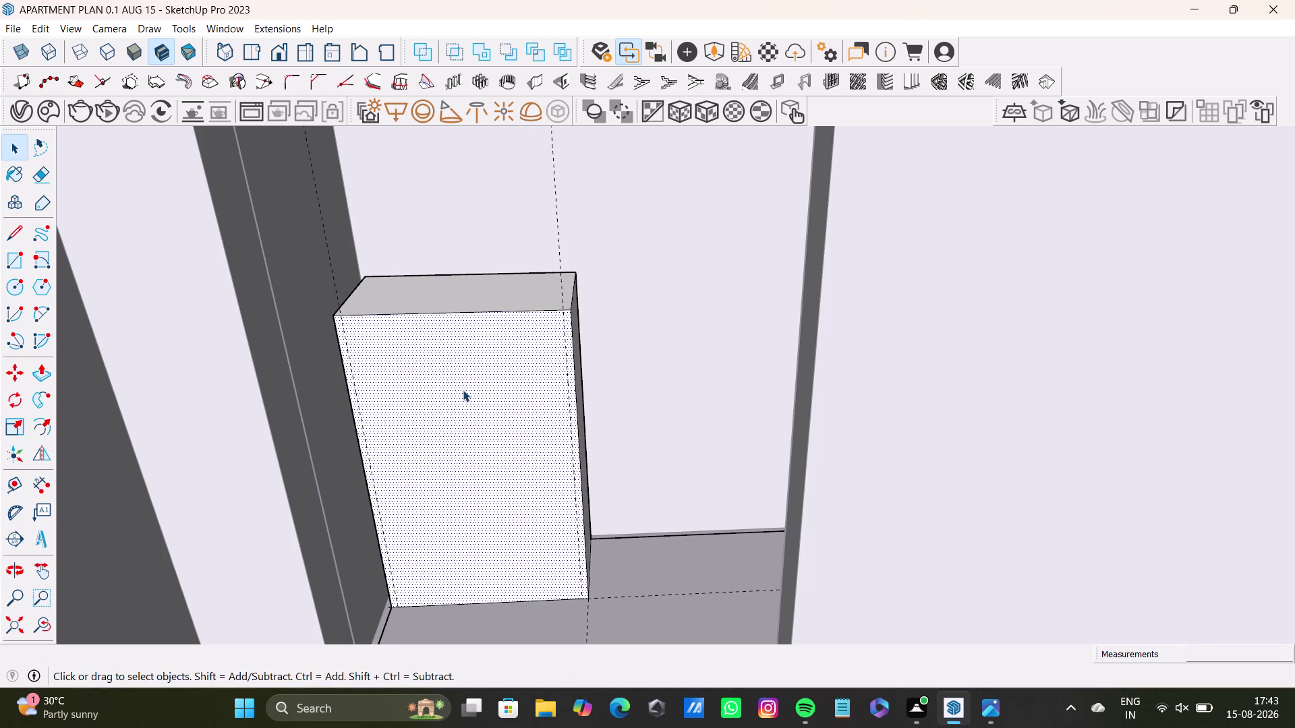
Start a strip rectangle at the front's top-left corner, then cancel it.
middle_drag(387, 379, 396, 328)
click(13, 258)
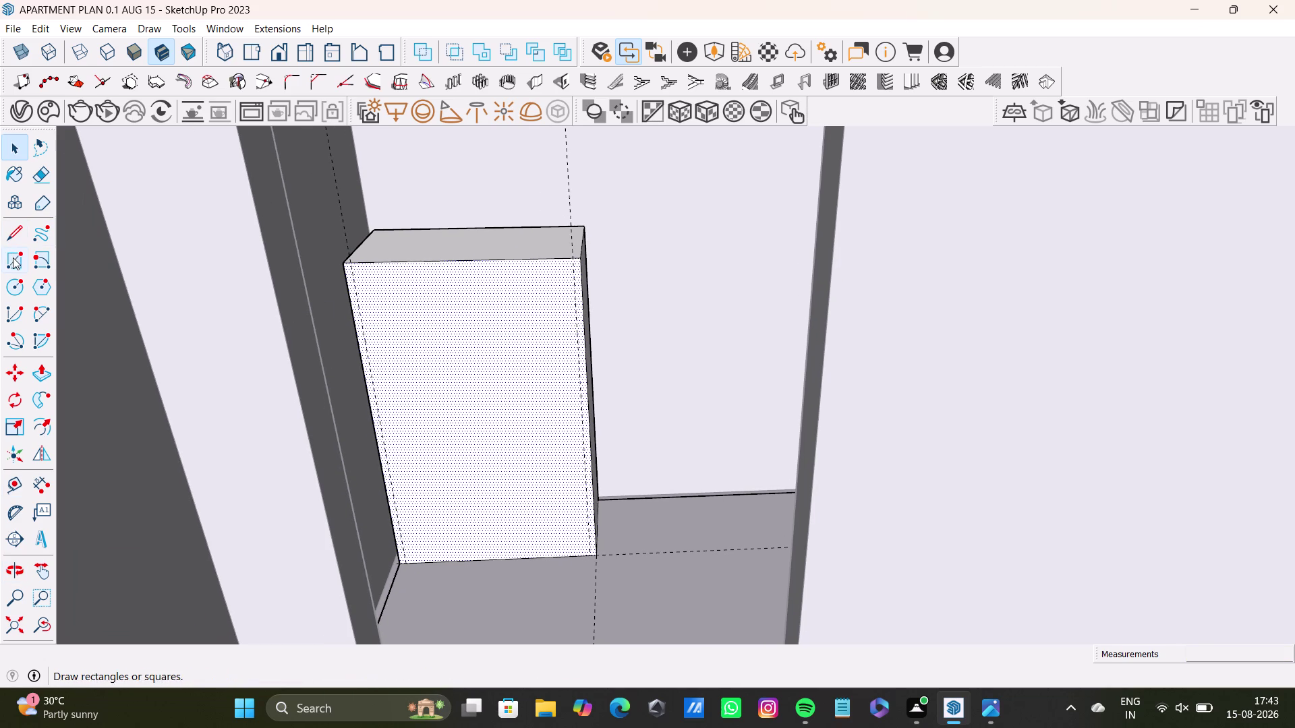
scroll(up, 3)
click(371, 244)
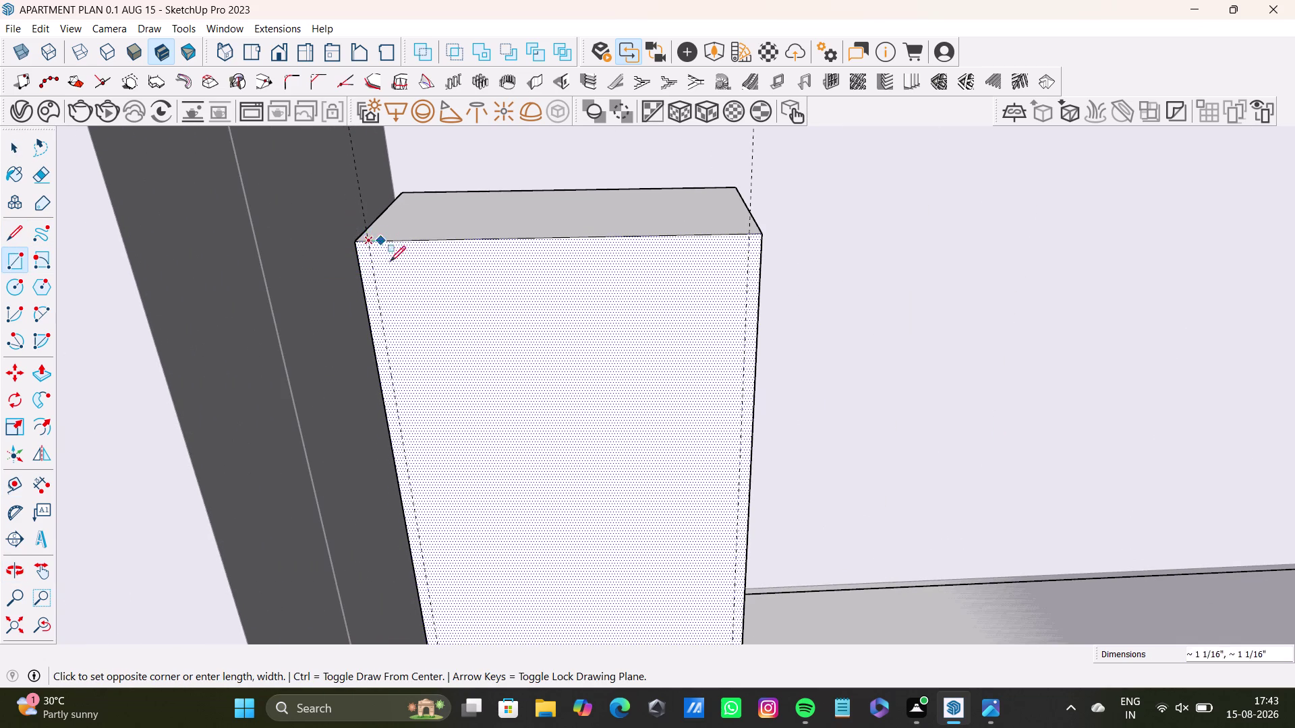
scroll(down, 3)
key(Left)
scroll(down, 3)
middle_drag(451, 413, 450, 380)
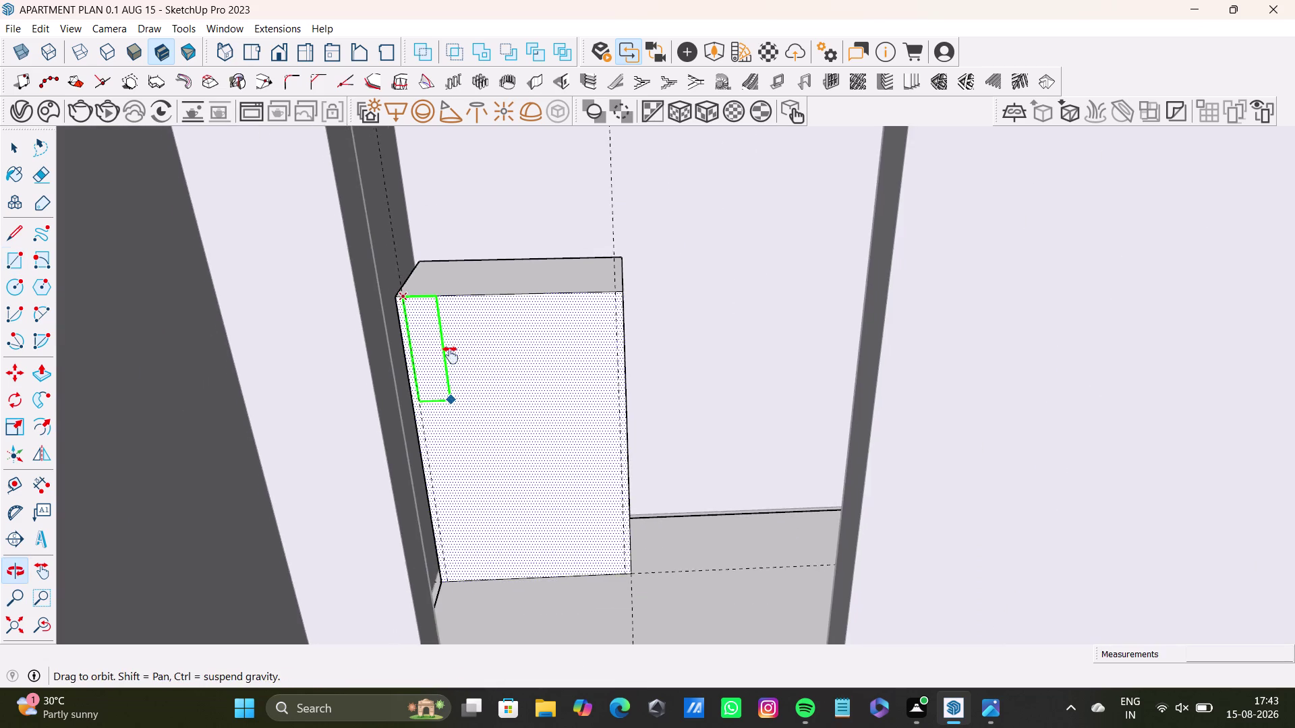
middle_drag(450, 380, 447, 287)
scroll(up, 3)
scroll(up, 3)
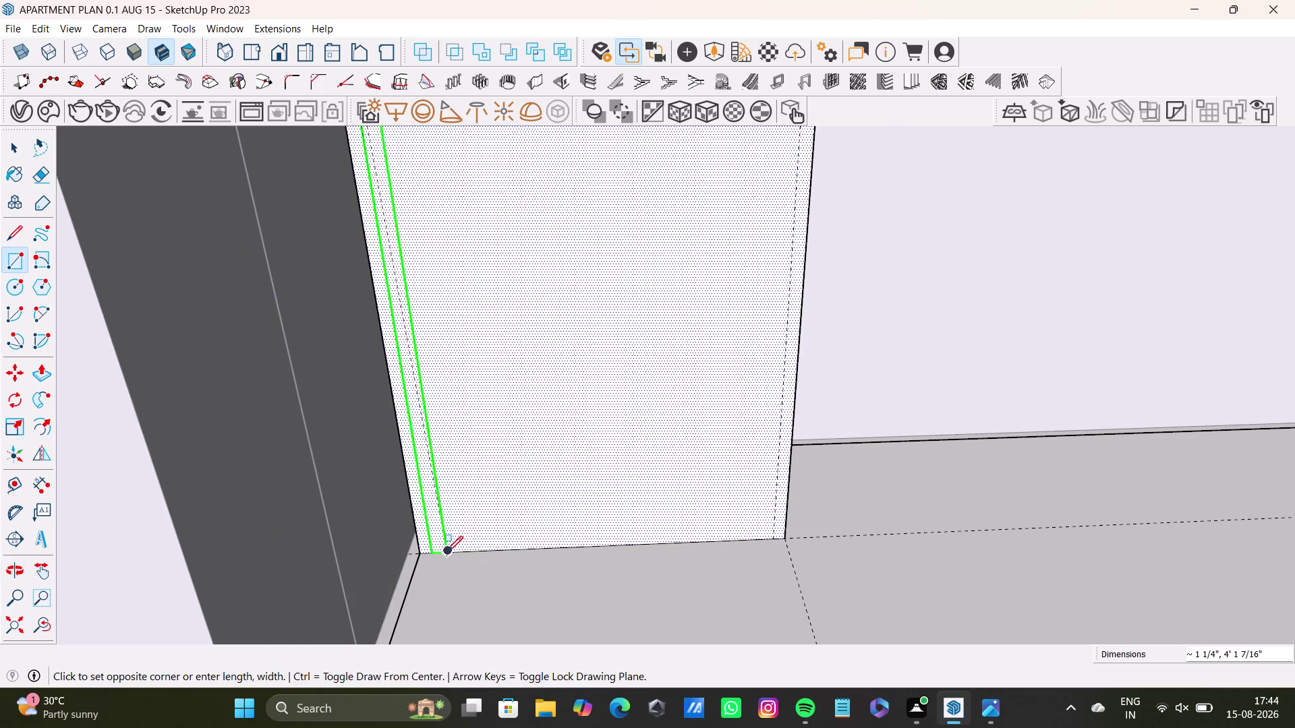
key(space)
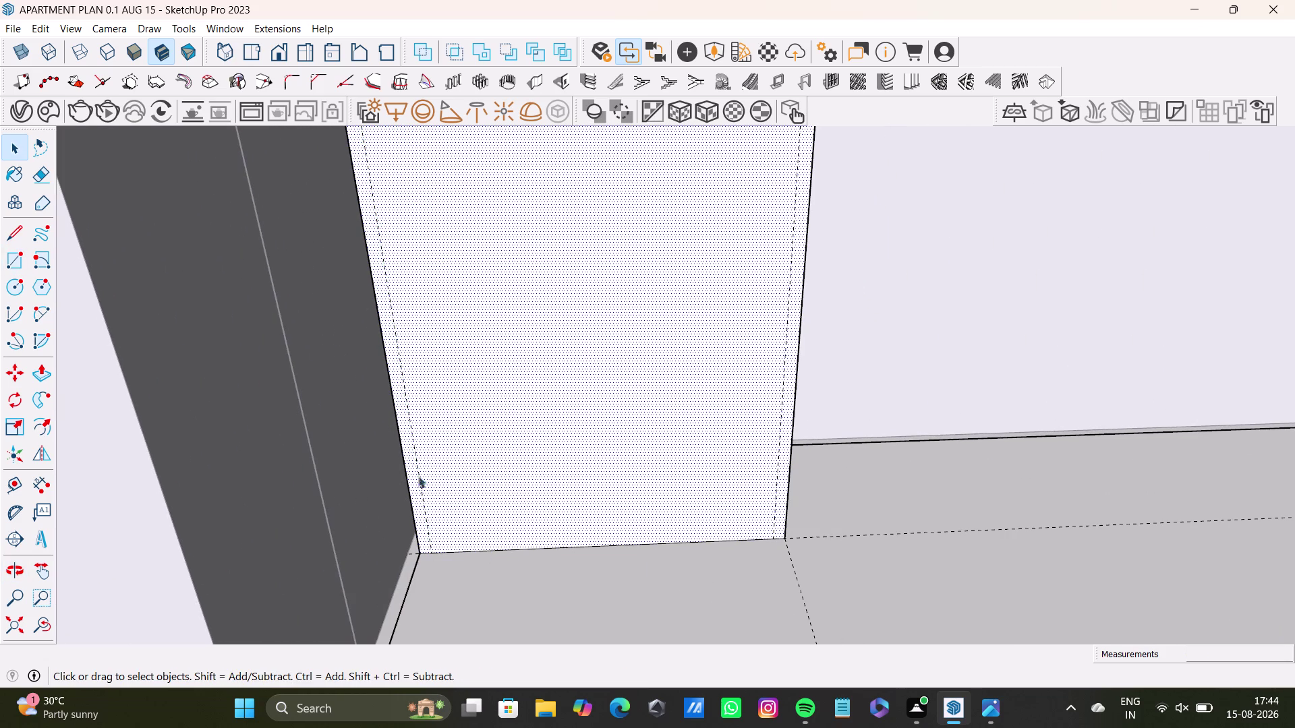
scroll(down, 3)
middle_drag(466, 398, 443, 553)
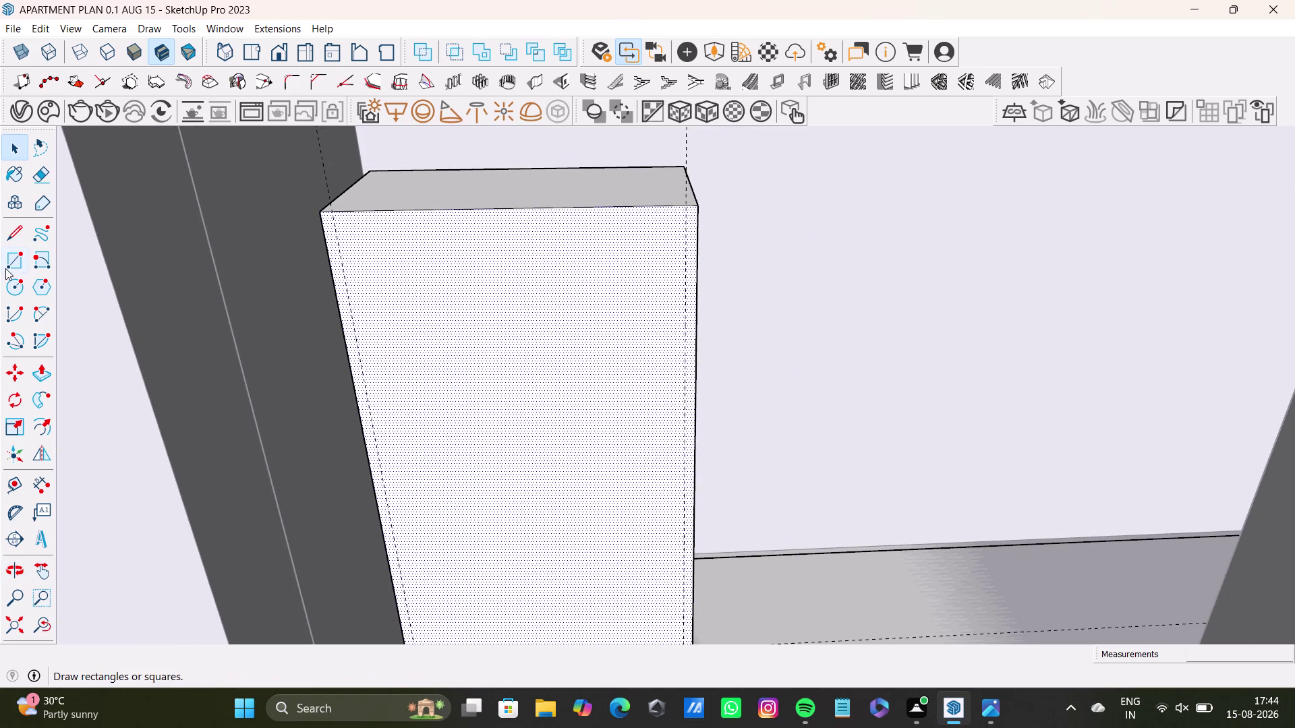
Draw a narrow rectangle from the front's top-left corner down to the left guide.
click(6, 269)
scroll(up, 3)
click(362, 202)
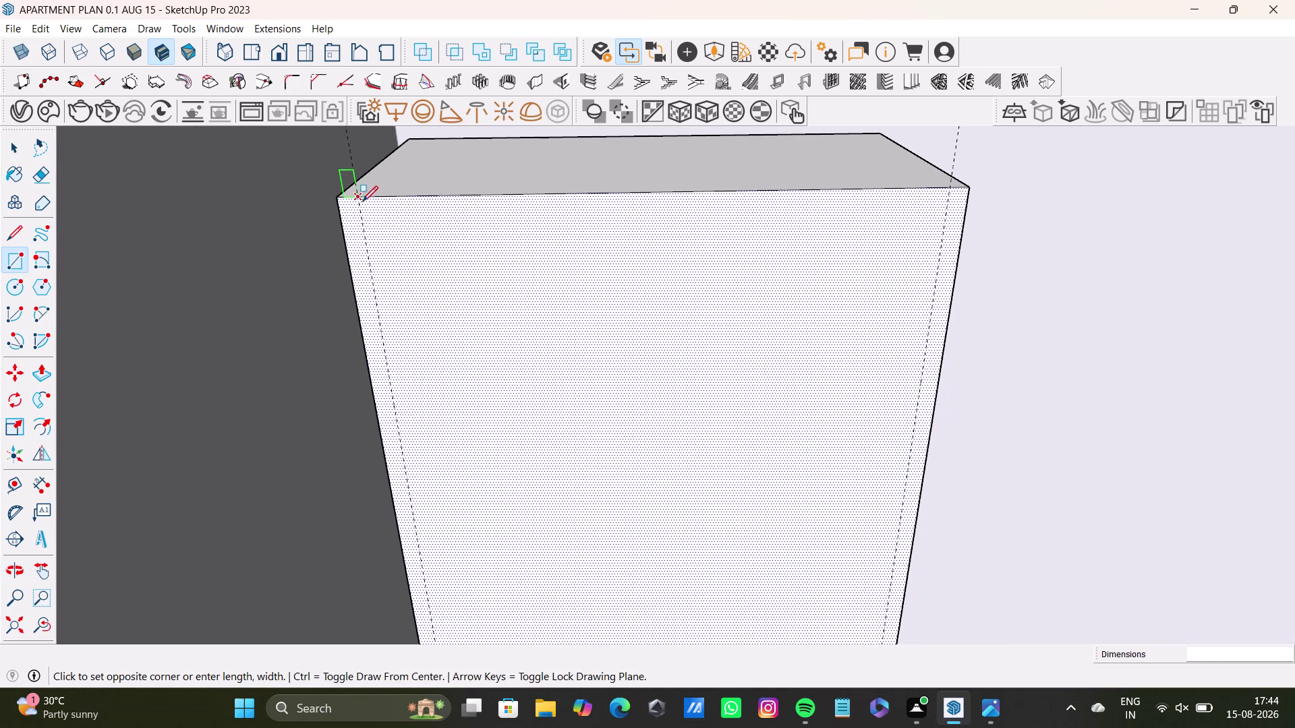
scroll(down, 3)
middle_drag(431, 355, 367, 154)
scroll(down, 3)
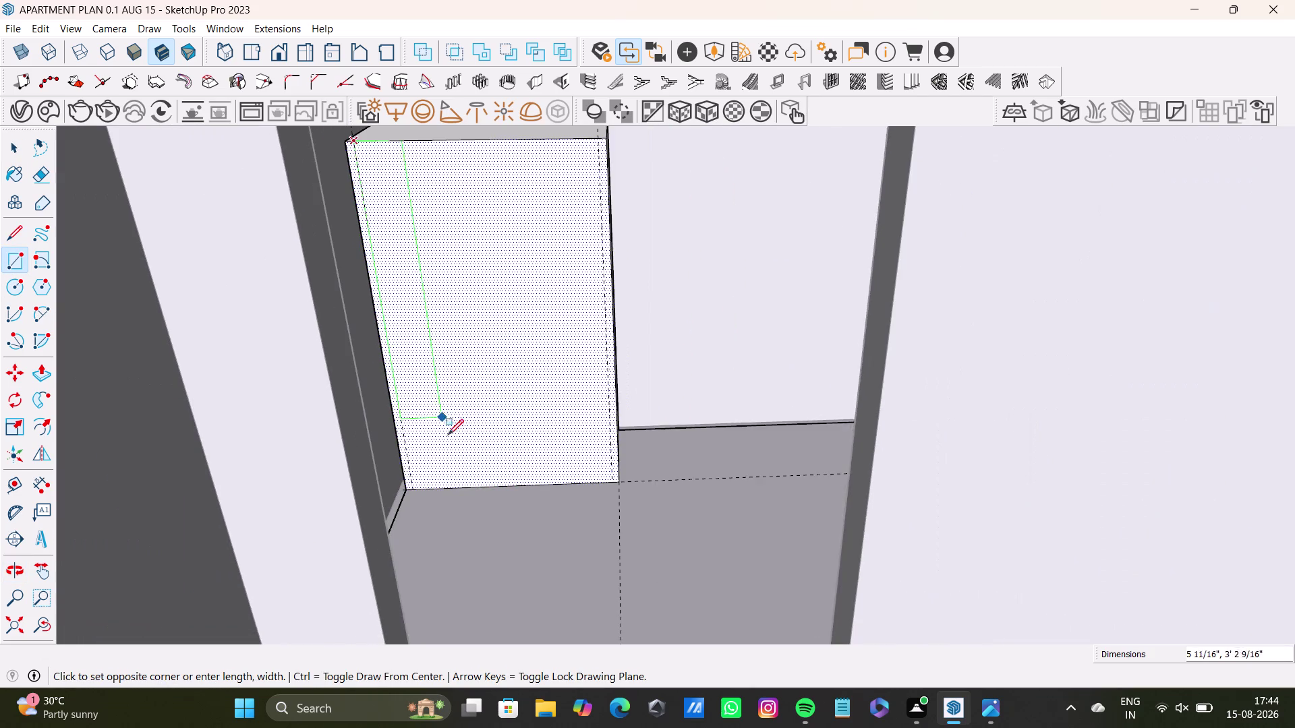
scroll(down, 3)
scroll(up, 3)
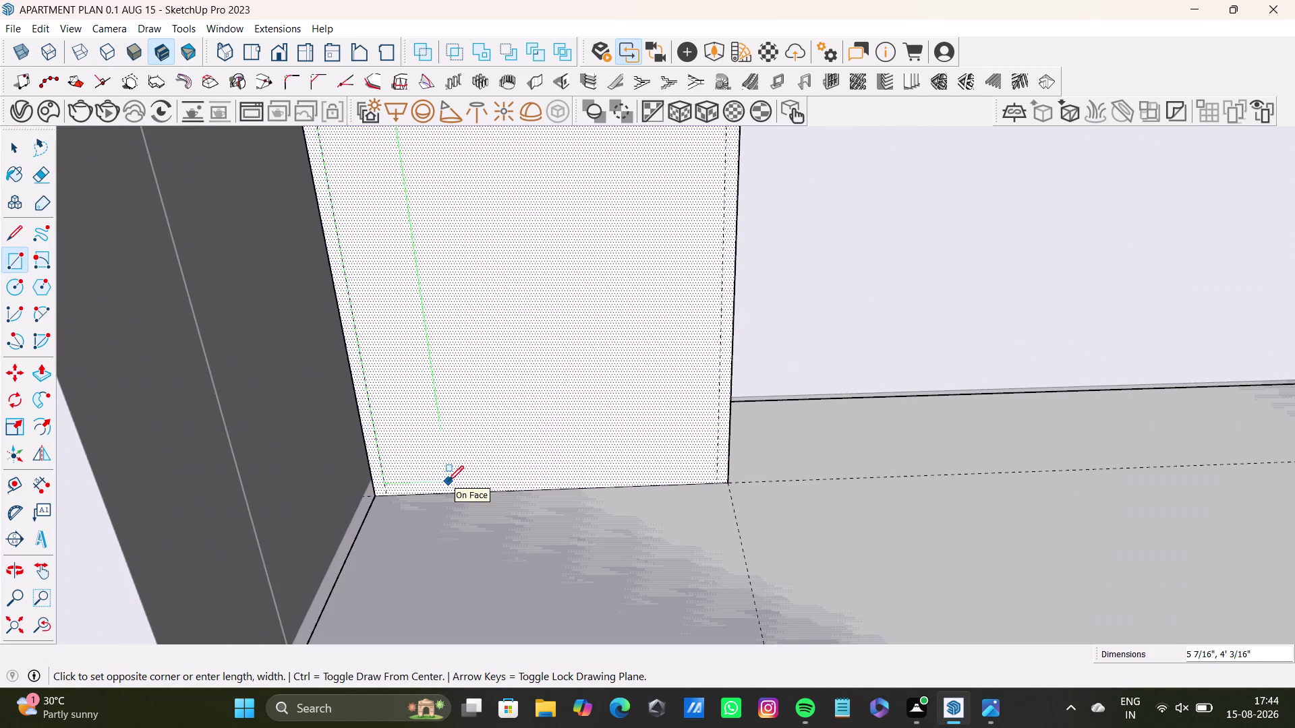
scroll(up, 3)
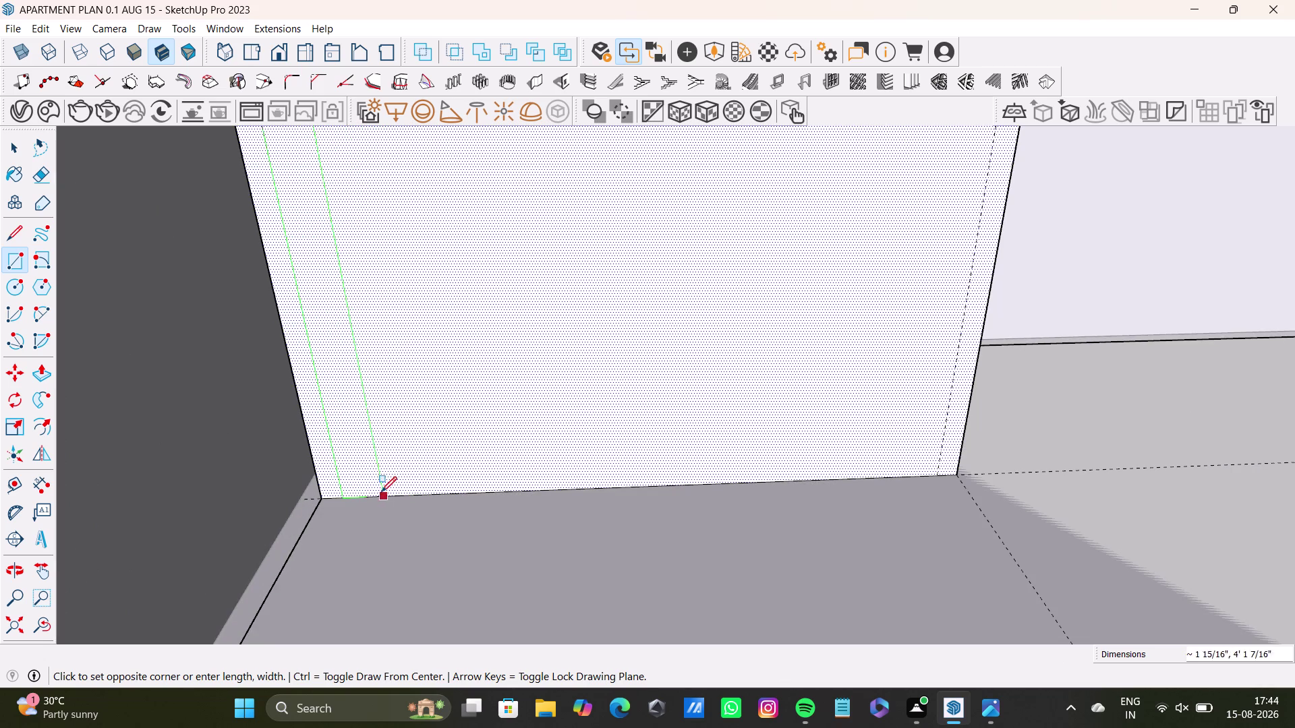
key(Left)
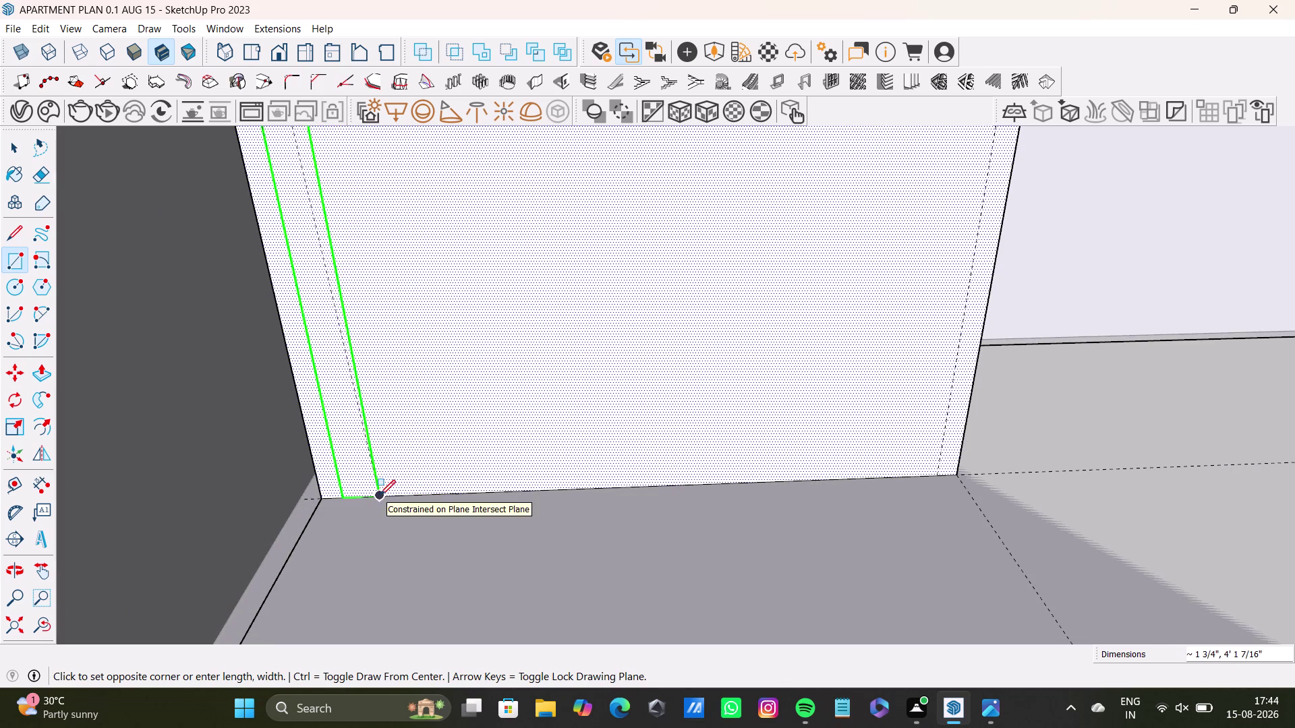
middle_drag(379, 495, 360, 456)
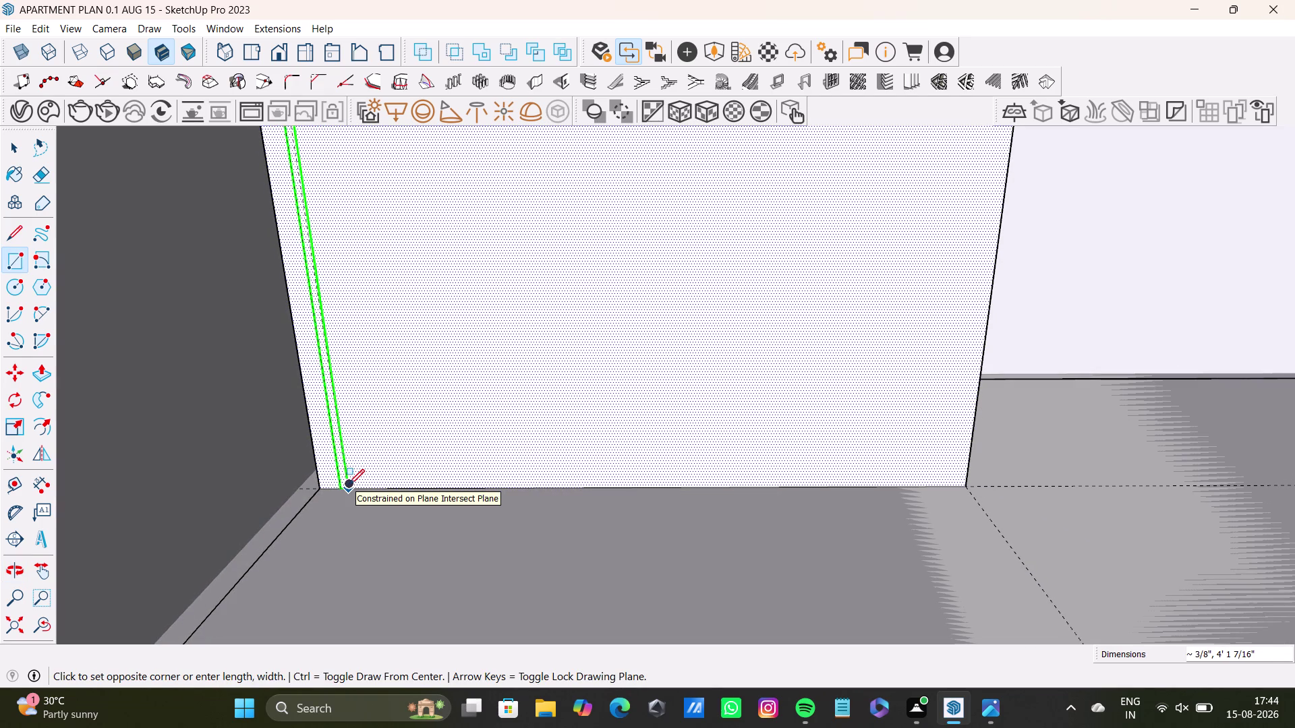
click(348, 485)
Return to Select and orbit to view the whole front and the new strip.
key(space)
scroll(down, 3)
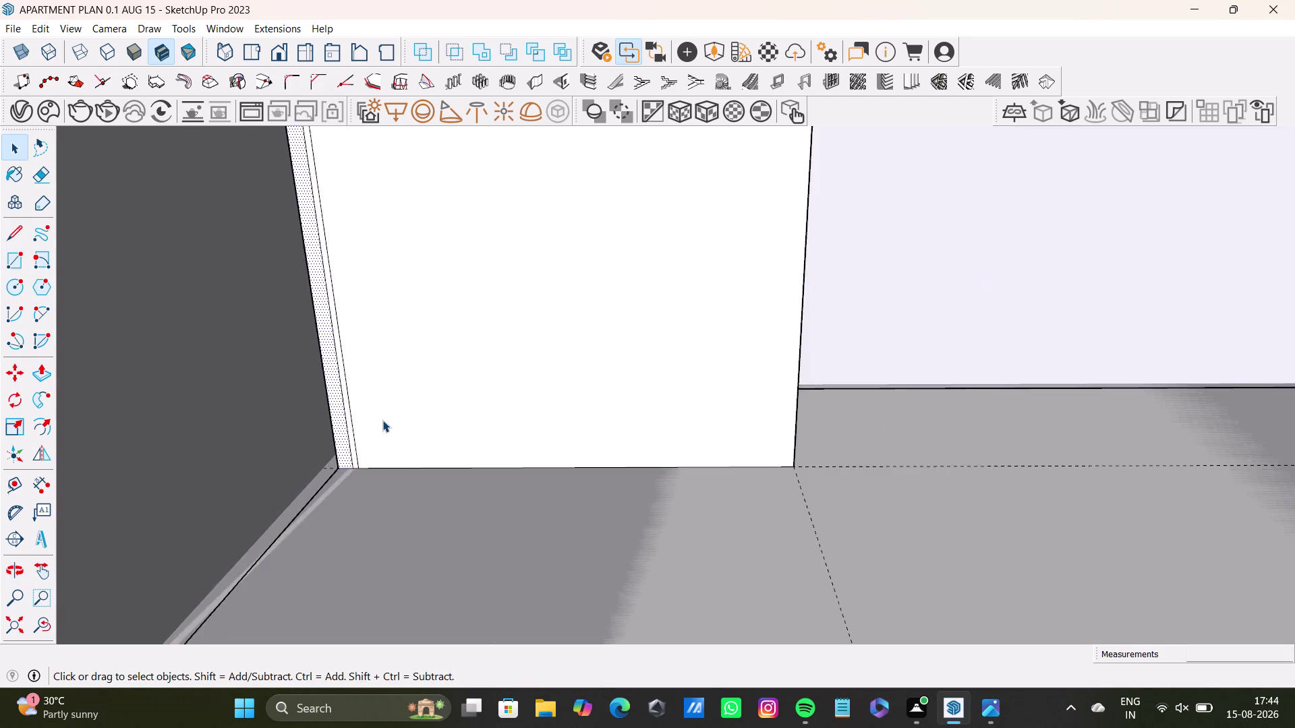
scroll(down, 3)
middle_drag(398, 375, 396, 605)
scroll(down, 3)
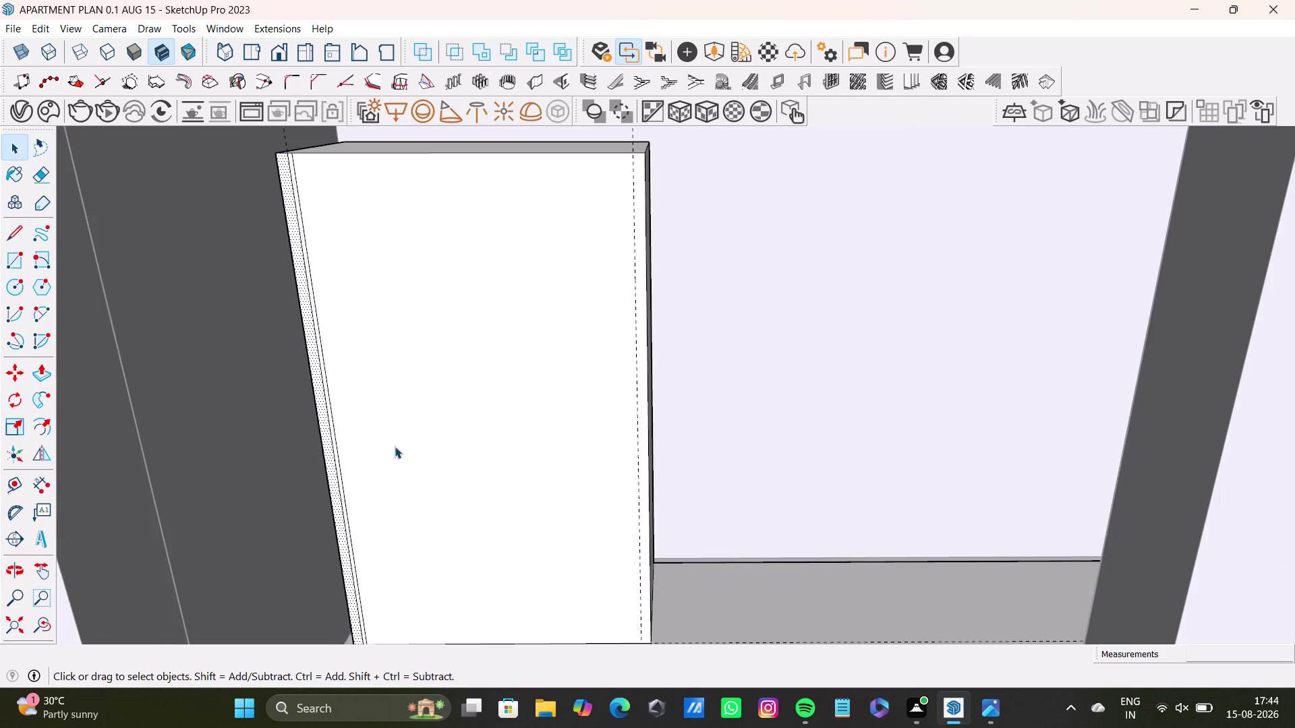
scroll(up, 3)
middle_drag(276, 179, 308, 378)
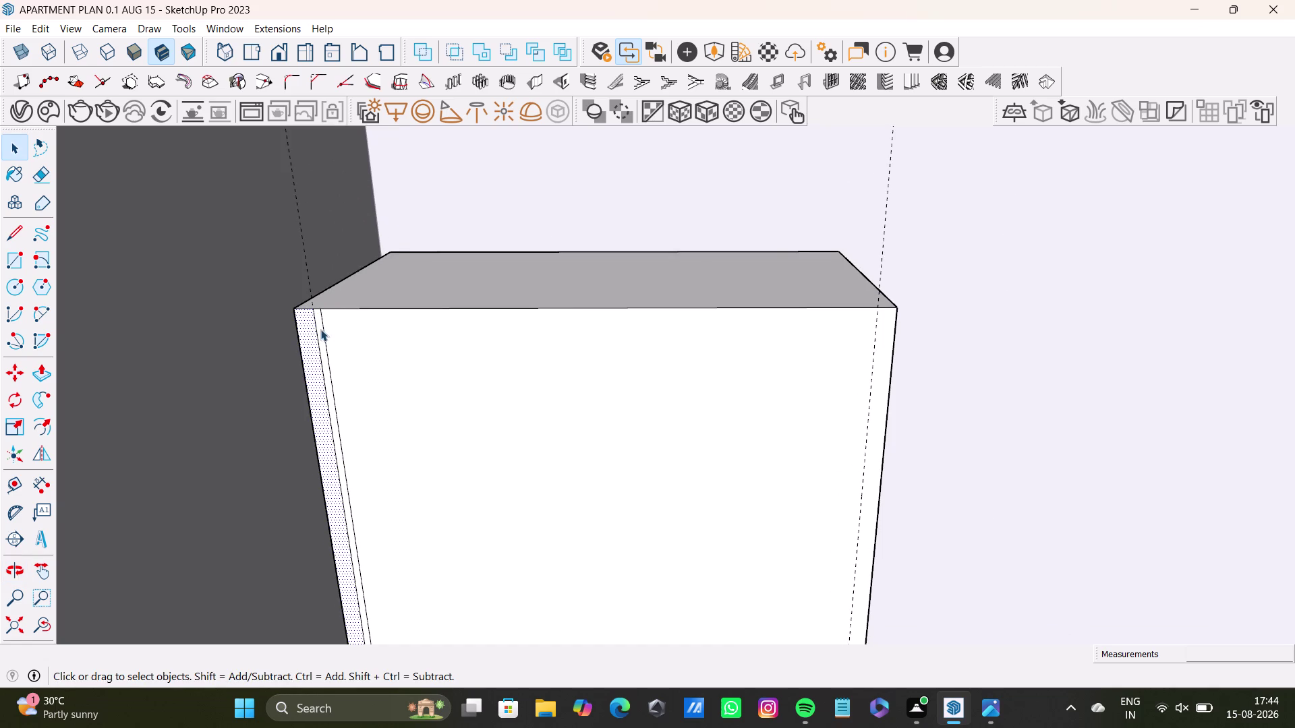
scroll(up, 3)
click(319, 317)
Push/Pull the left strip outward from the front and set its depth.
key(p)
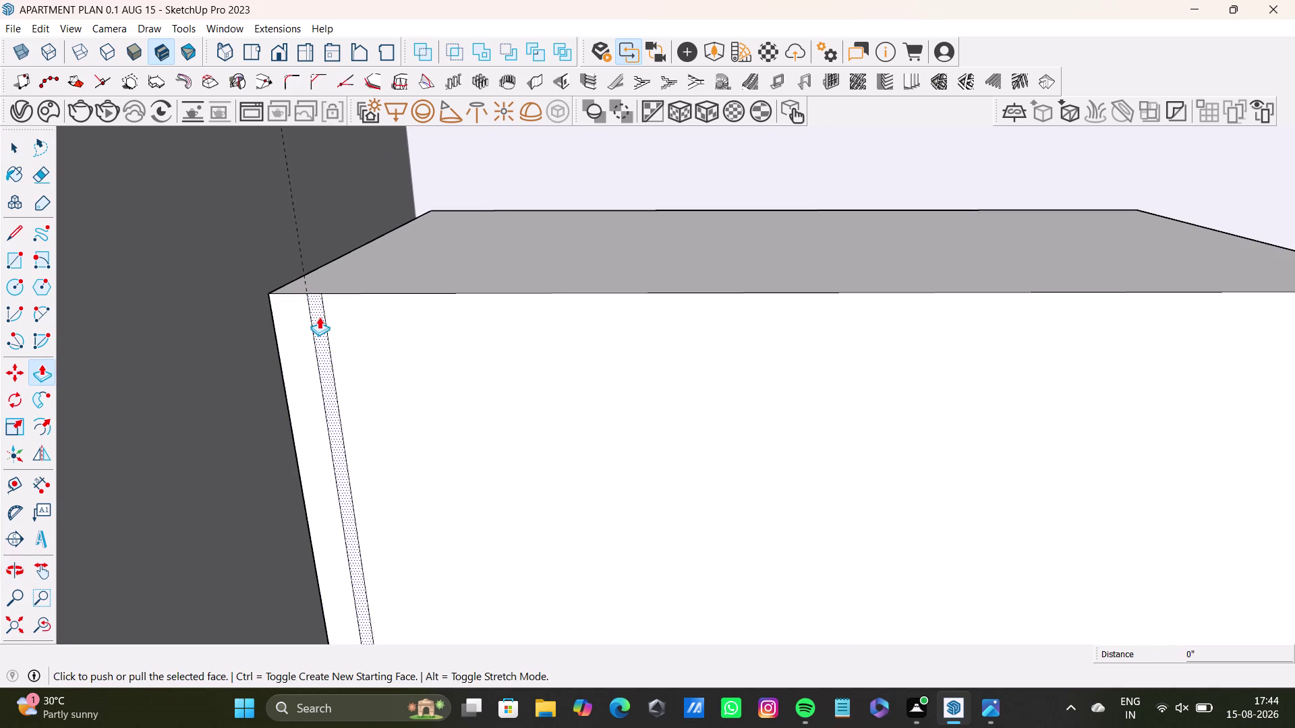
drag(319, 317, 315, 325)
scroll(up, 3)
middle_drag(324, 334, 276, 357)
key(space)
click(326, 292)
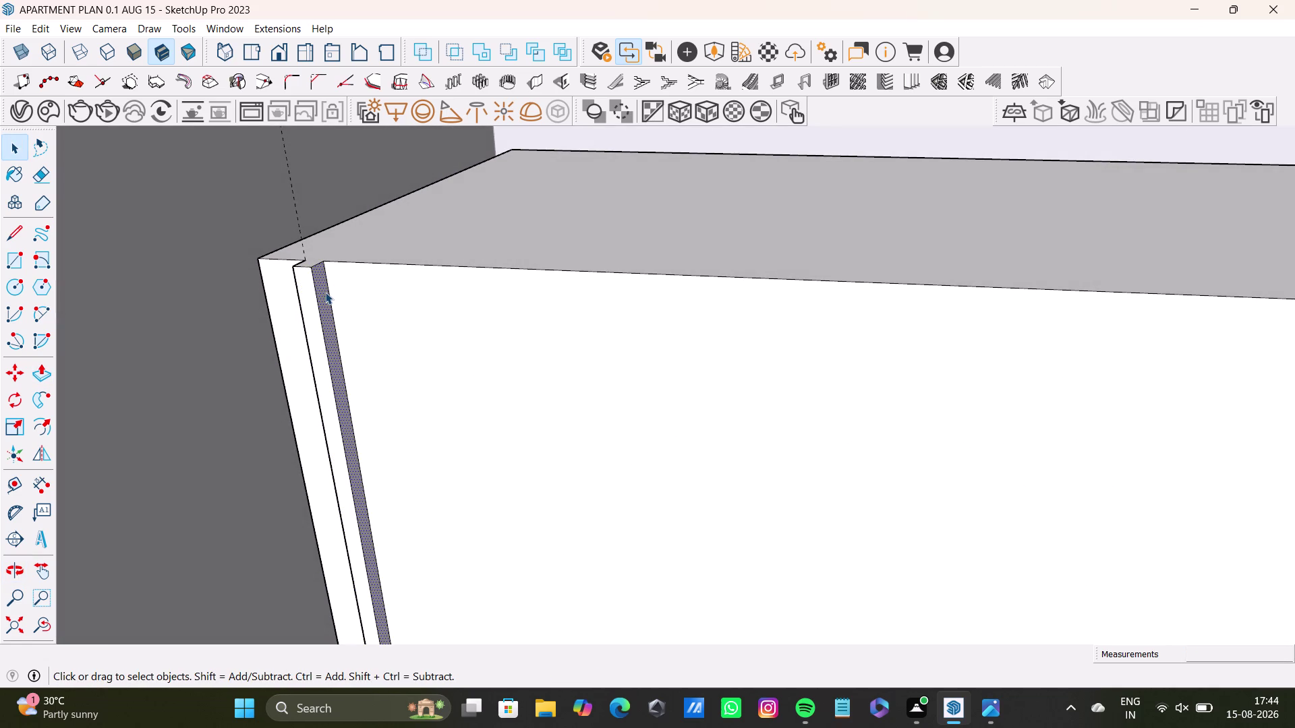
Push/Pull the strip again, leaving a recessed groove, and orbit toward its top corner.
key(p)
drag(323, 292, 331, 297)
key(space)
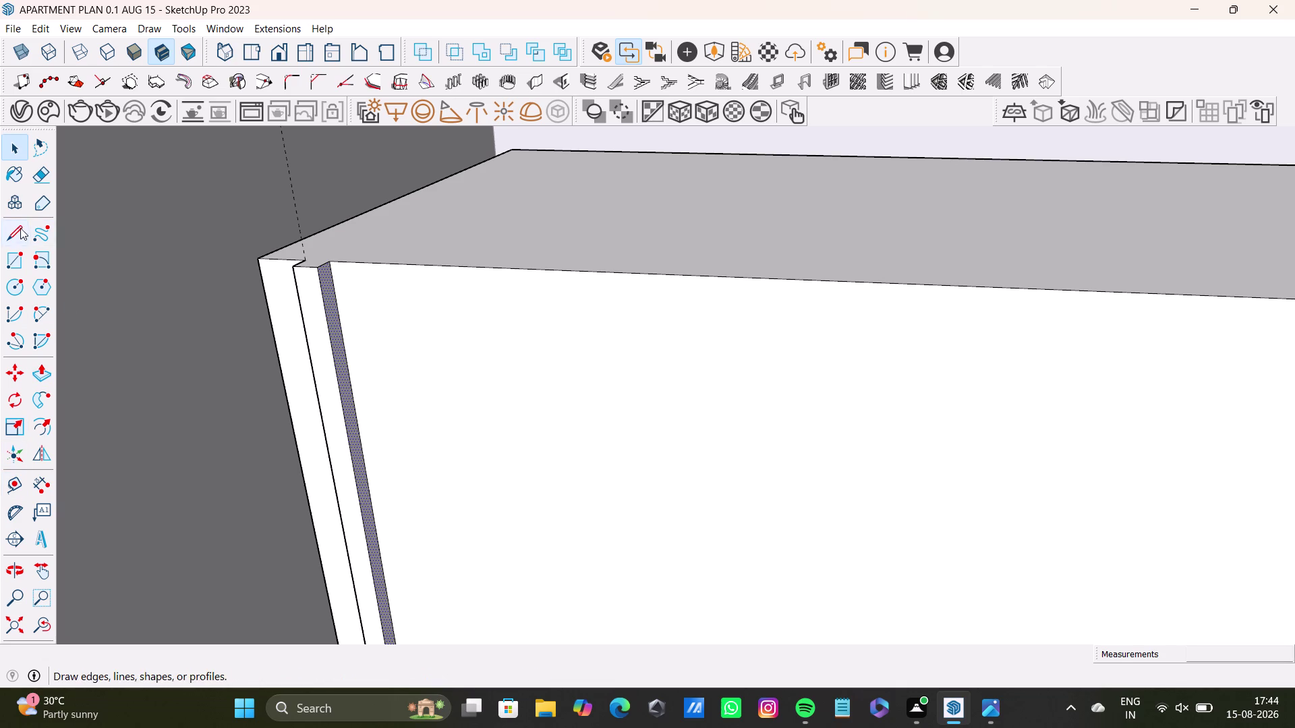
click(18, 232)
scroll(up, 3)
middle_drag(287, 285, 309, 412)
scroll(up, 3)
click(325, 280)
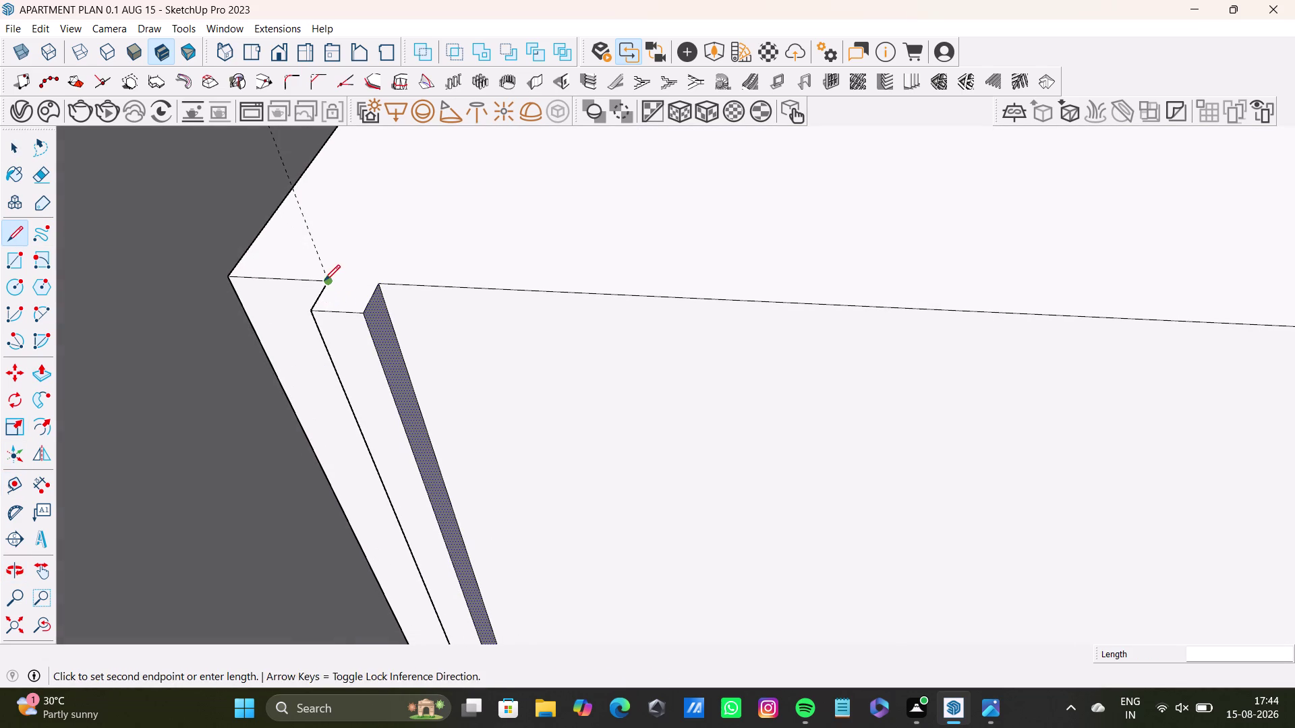
click(373, 287)
key(space)
click(351, 295)
middle_drag(410, 348, 383, 304)
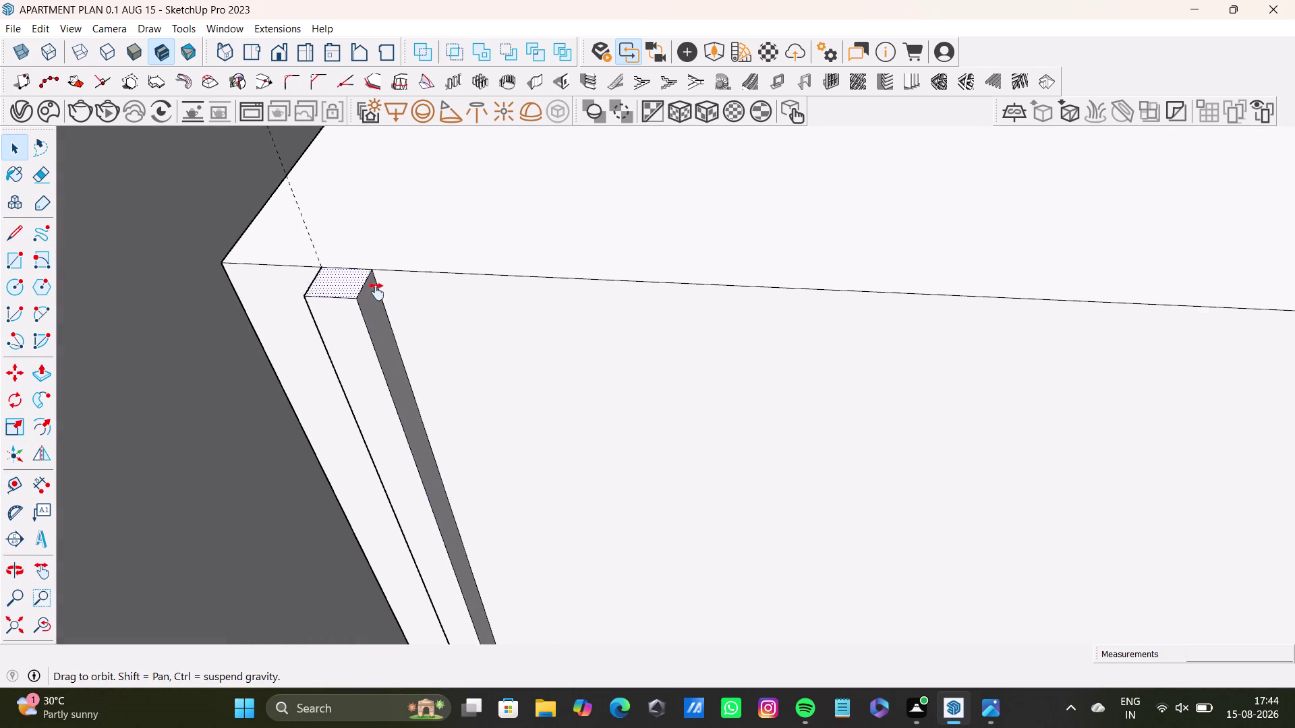
middle_drag(383, 304, 368, 276)
click(339, 277)
click(323, 288)
middle_drag(319, 315, 418, 285)
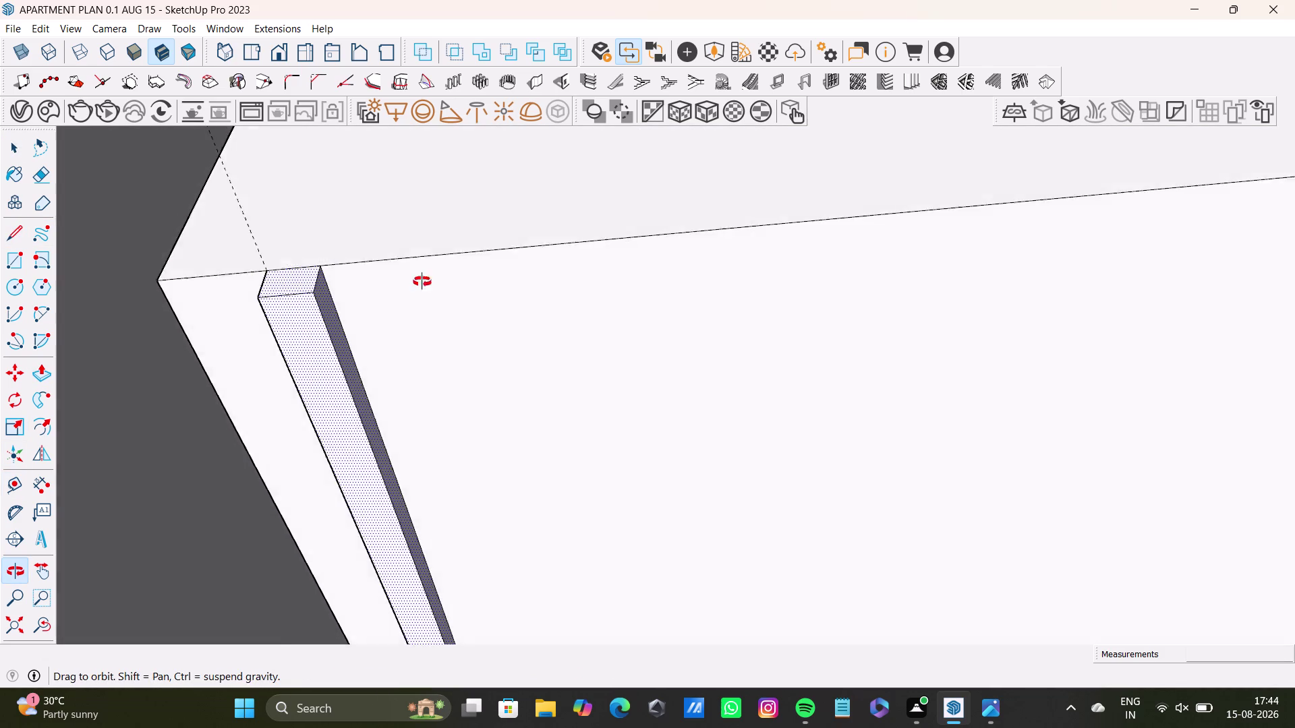
middle_drag(418, 285, 452, 253)
middle_drag(360, 354, 357, 302)
middle_drag(311, 328, 368, 248)
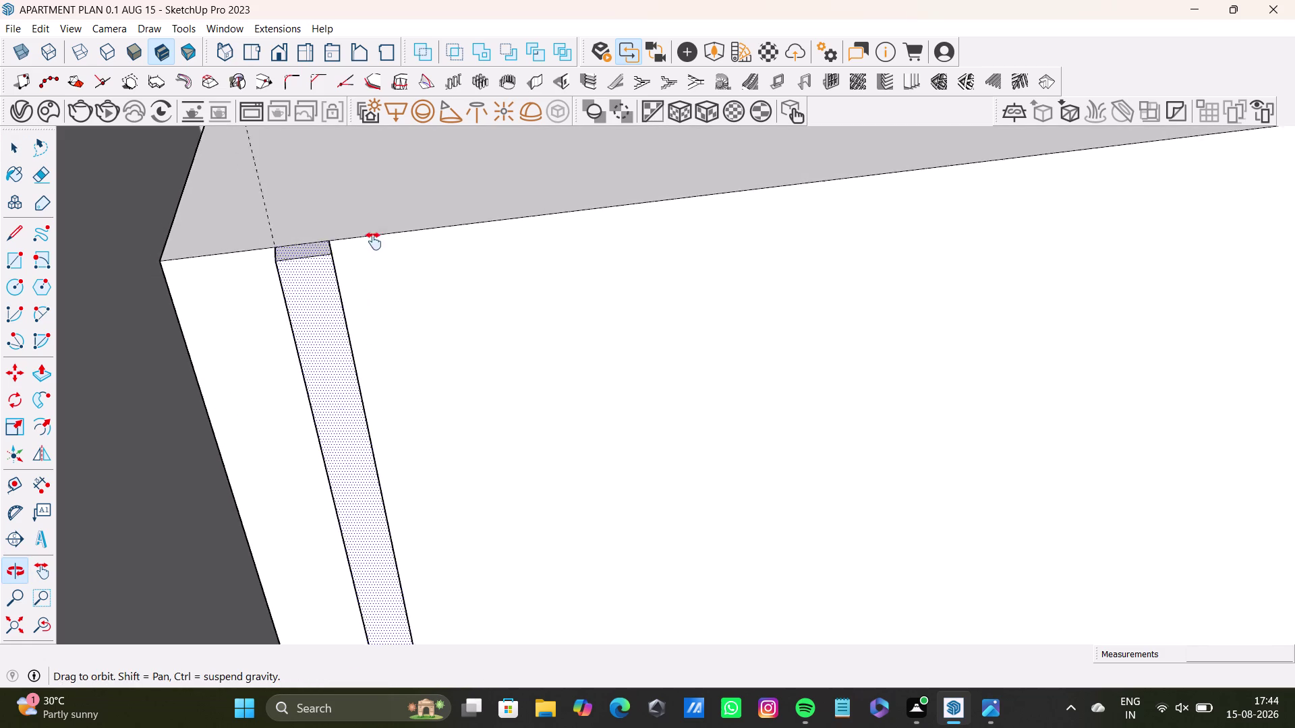
middle_drag(368, 247, 392, 227)
middle_drag(345, 308, 421, 291)
click(317, 274)
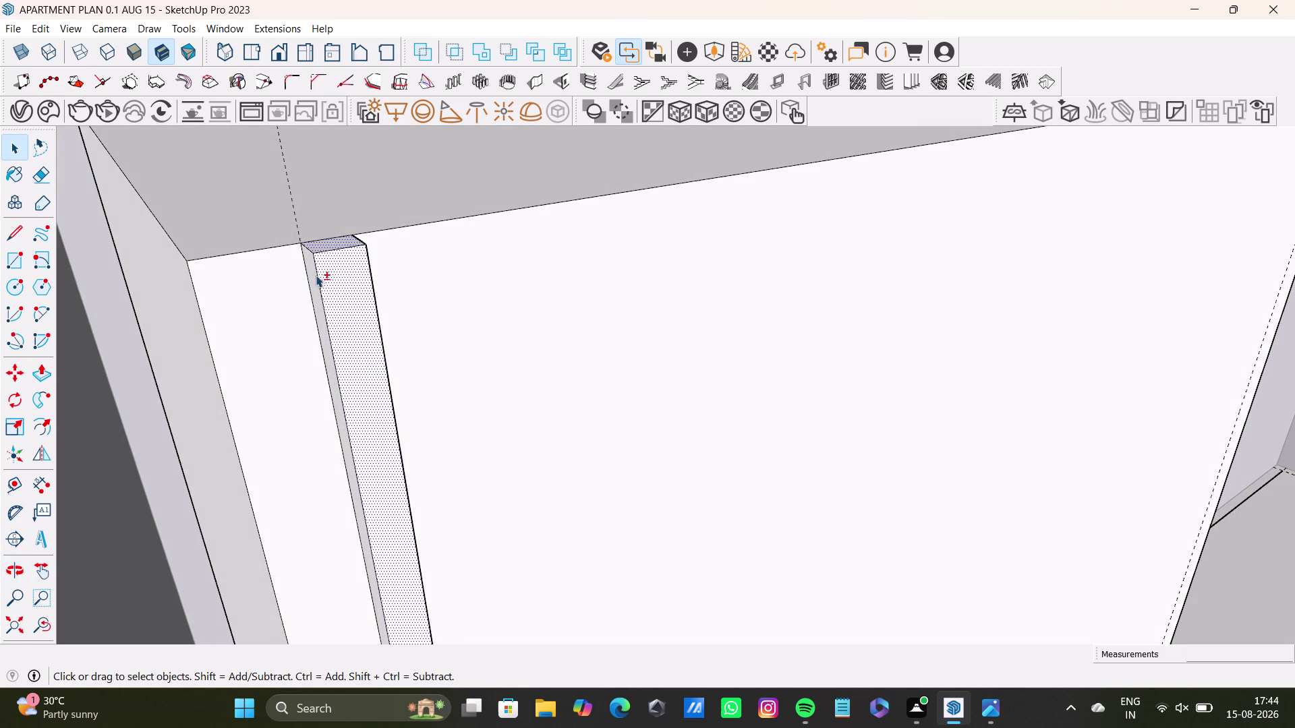
click(310, 274)
click(323, 248)
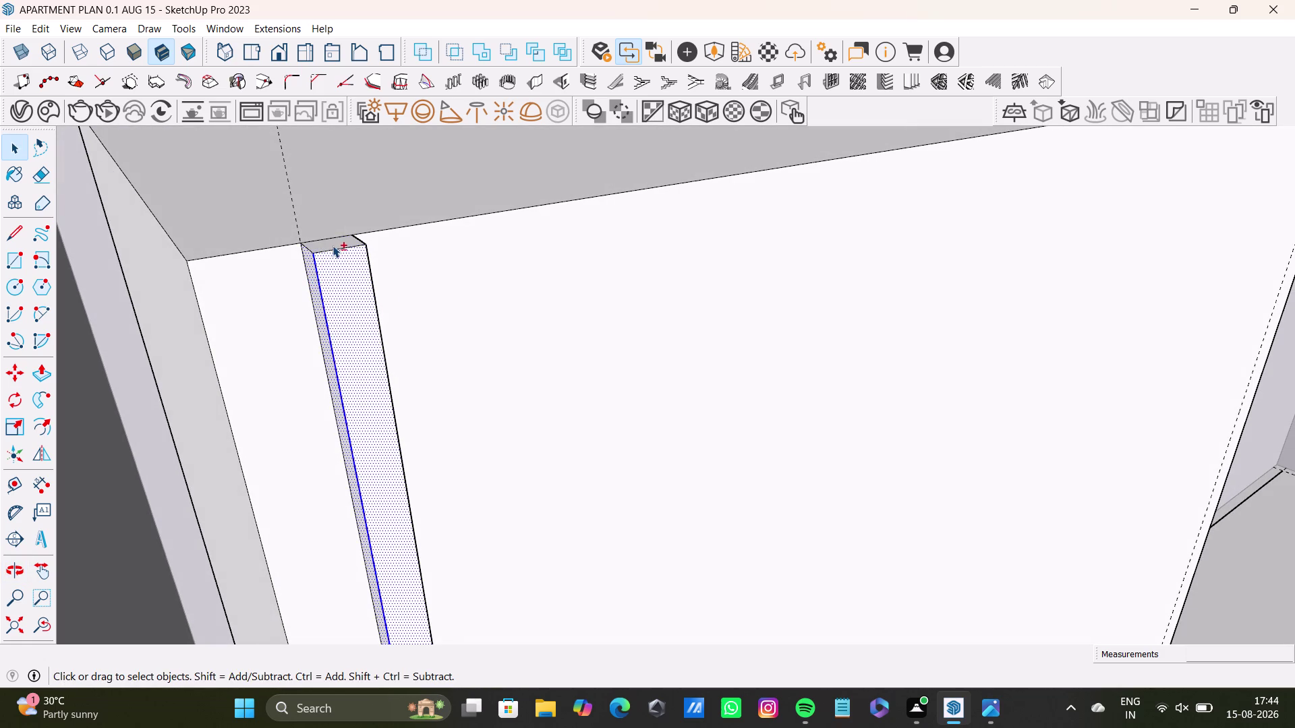
double_click(332, 246)
double_click(339, 267)
double_click(310, 268)
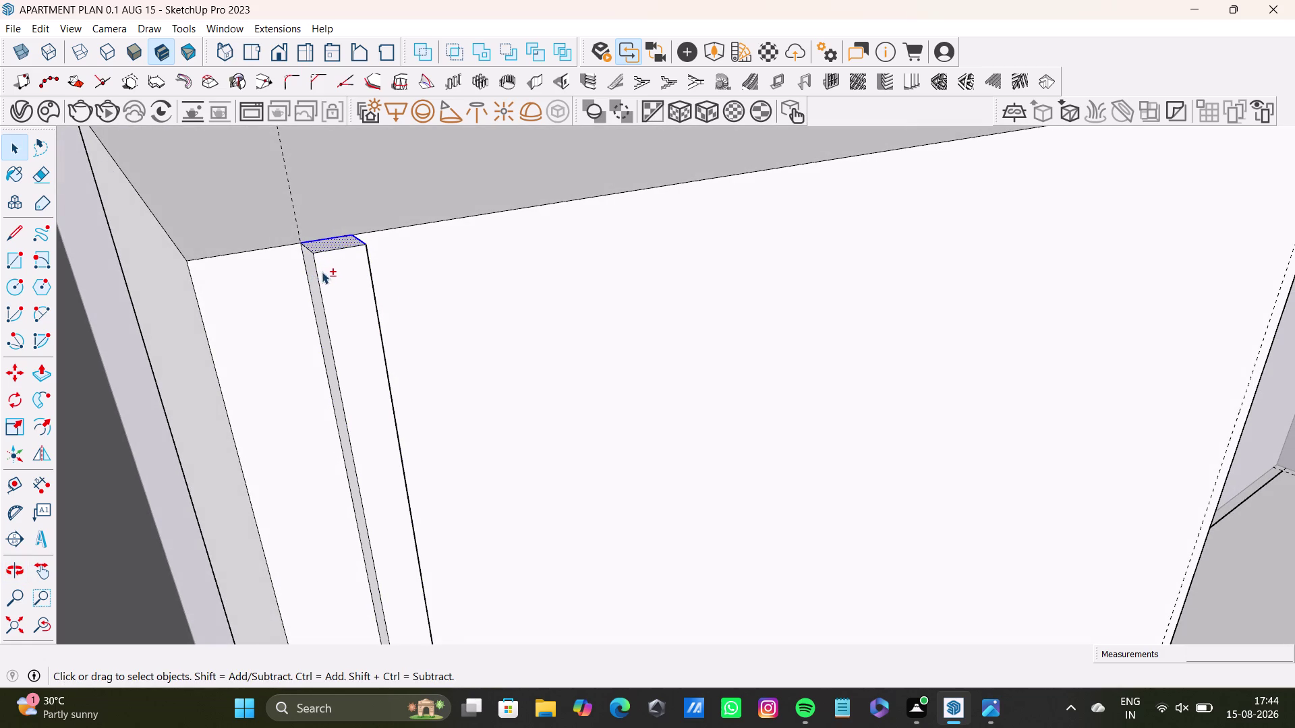
double_click(323, 272)
double_click(313, 266)
double_click(309, 266)
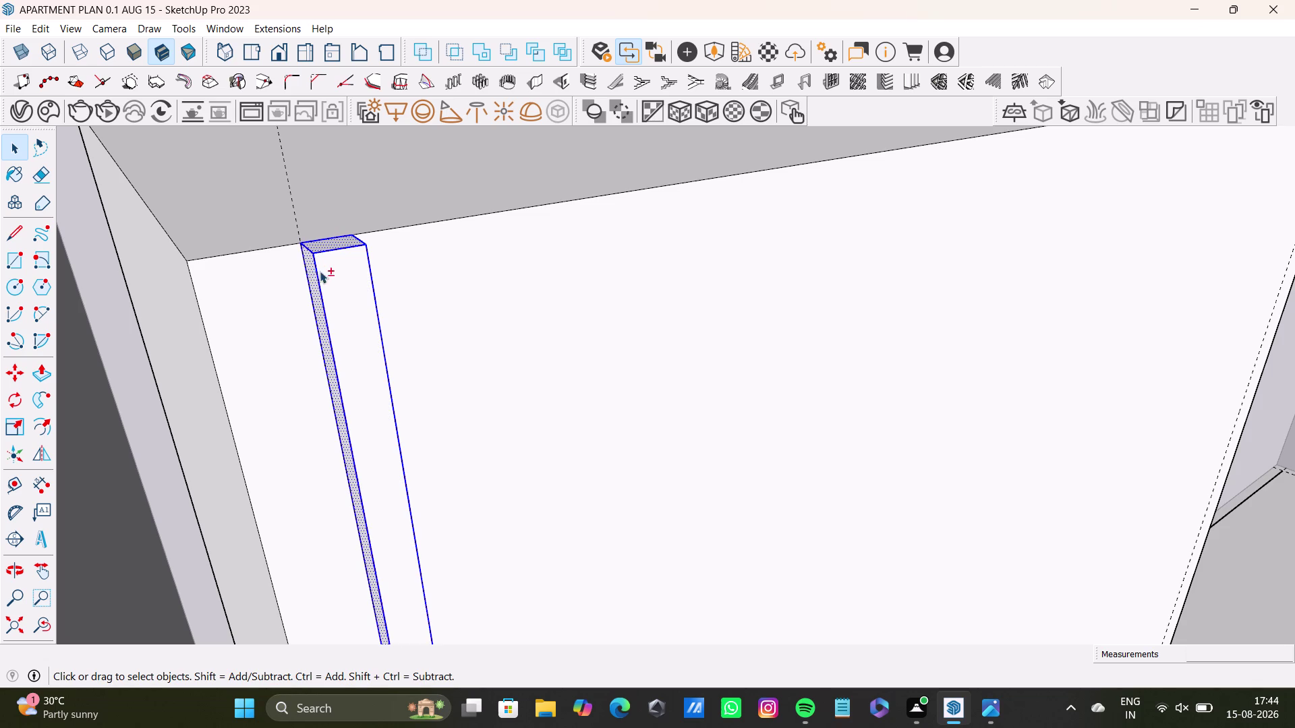
double_click(334, 286)
middle_drag(392, 347, 116, 319)
scroll(up, 3)
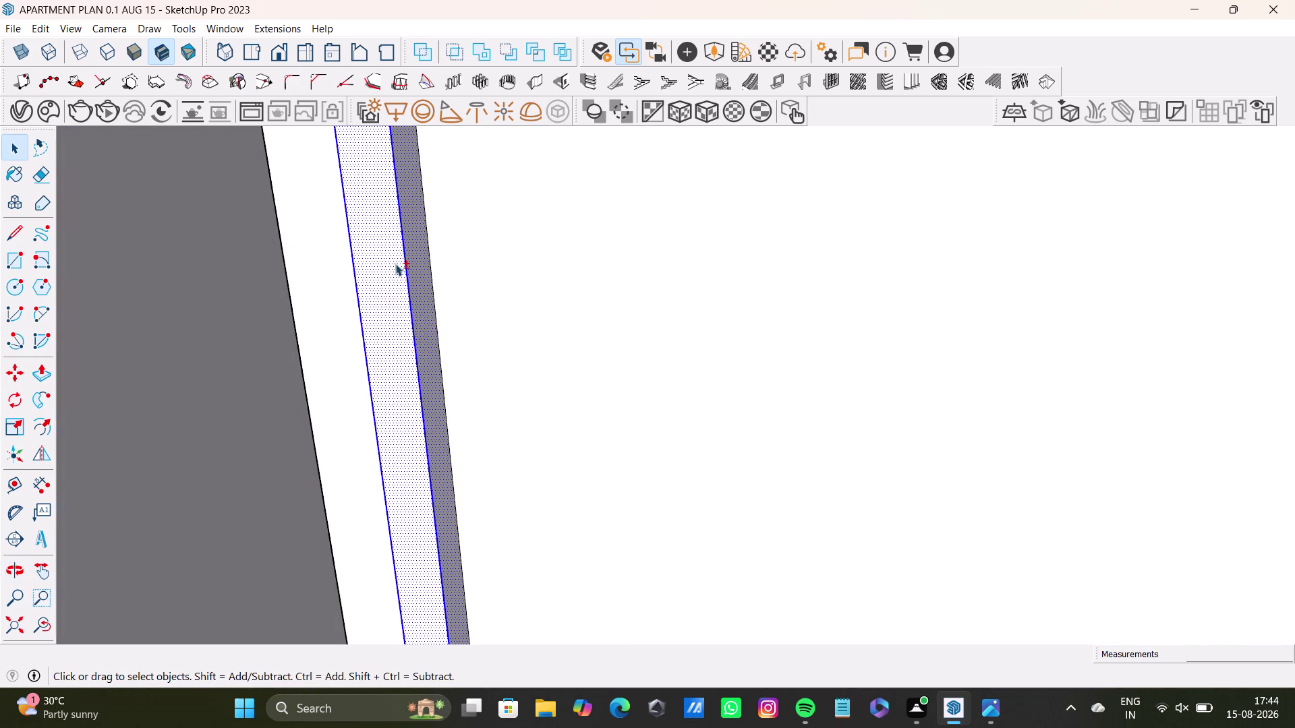
triple_click(419, 263)
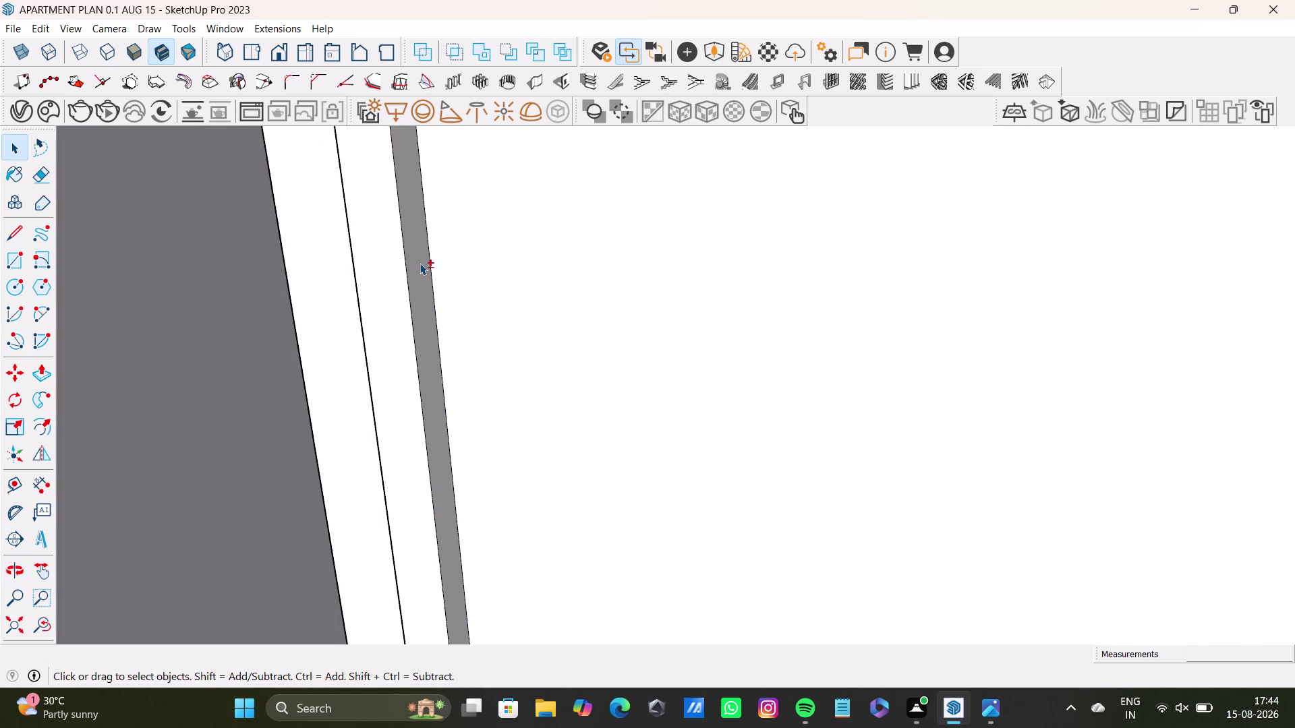
double_click(419, 262)
double_click(389, 276)
middle_drag(371, 346, 585, 406)
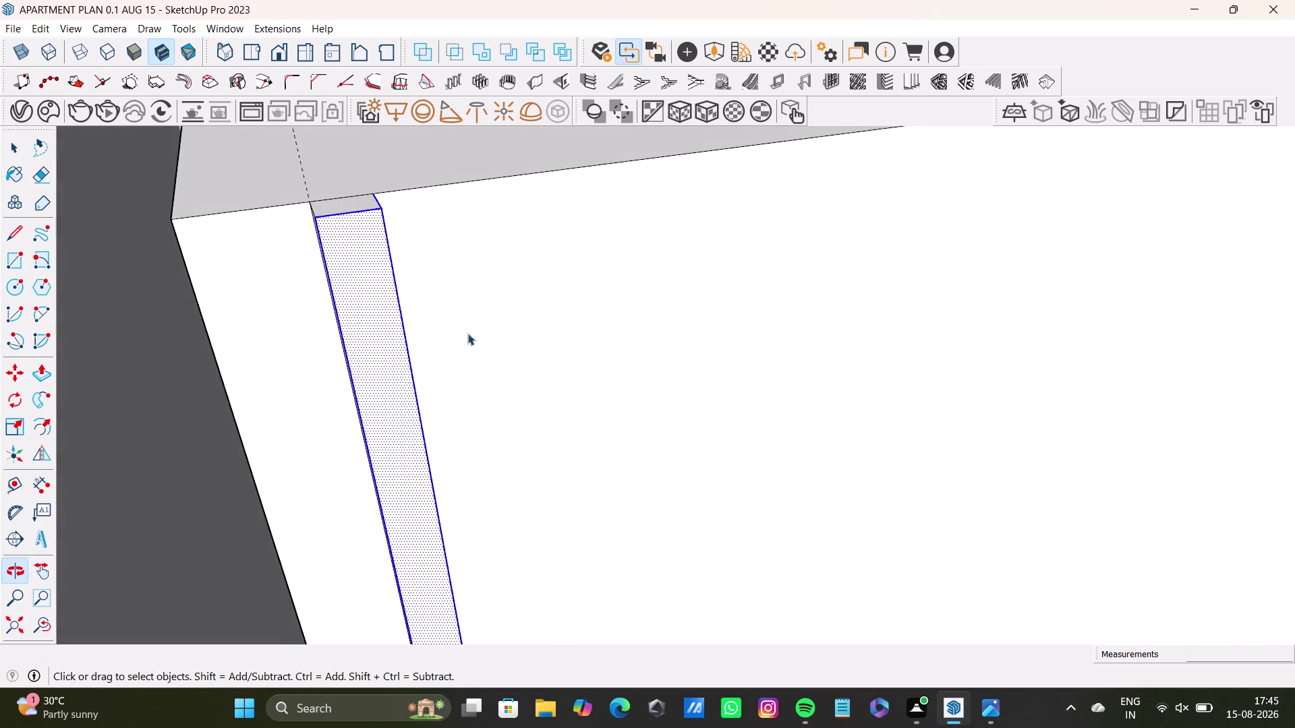
scroll(up, 3)
double_click(347, 204)
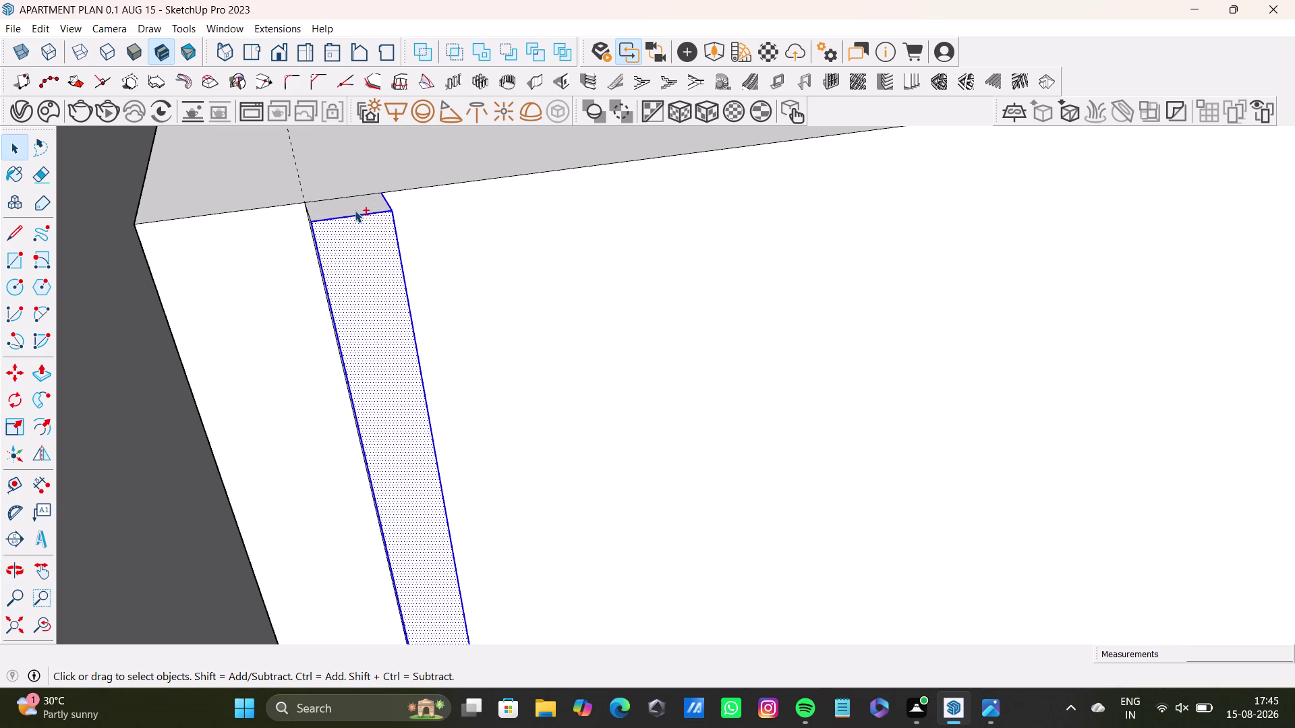
double_click(356, 208)
middle_drag(333, 326, 476, 290)
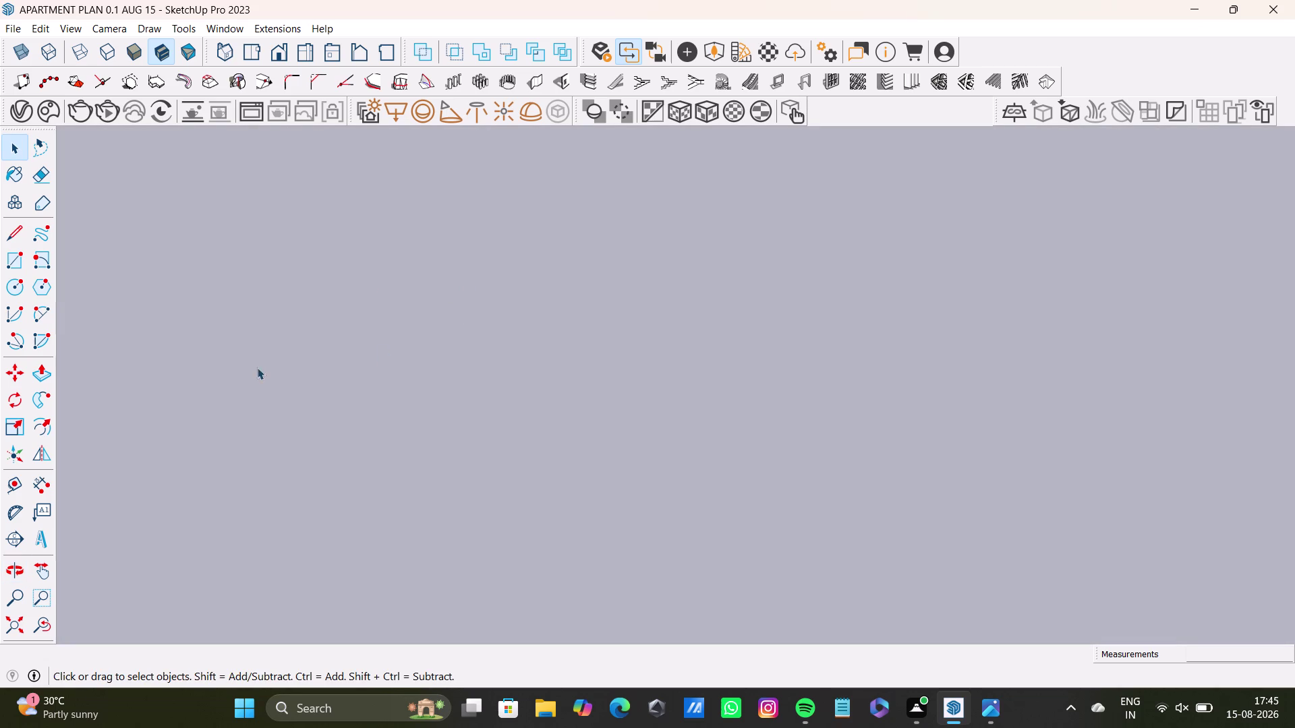
click(49, 619)
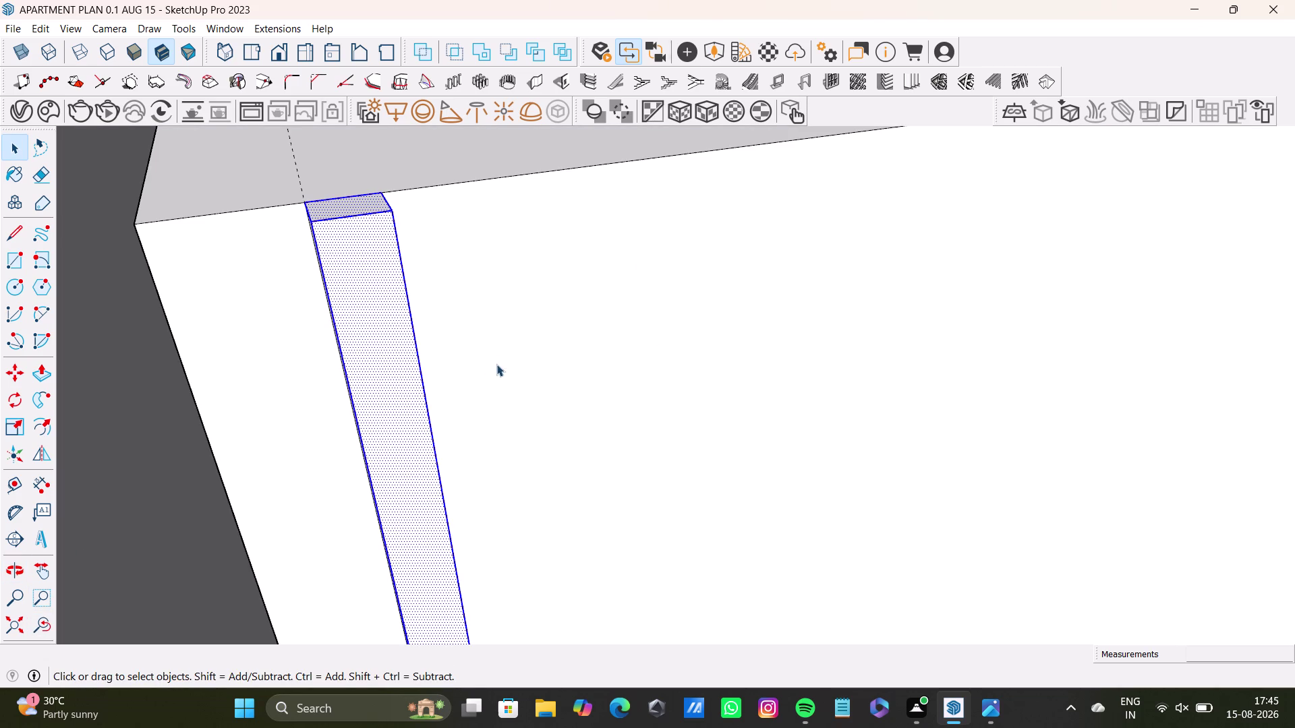
middle_drag(404, 364, 494, 325)
middle_drag(497, 346, 525, 320)
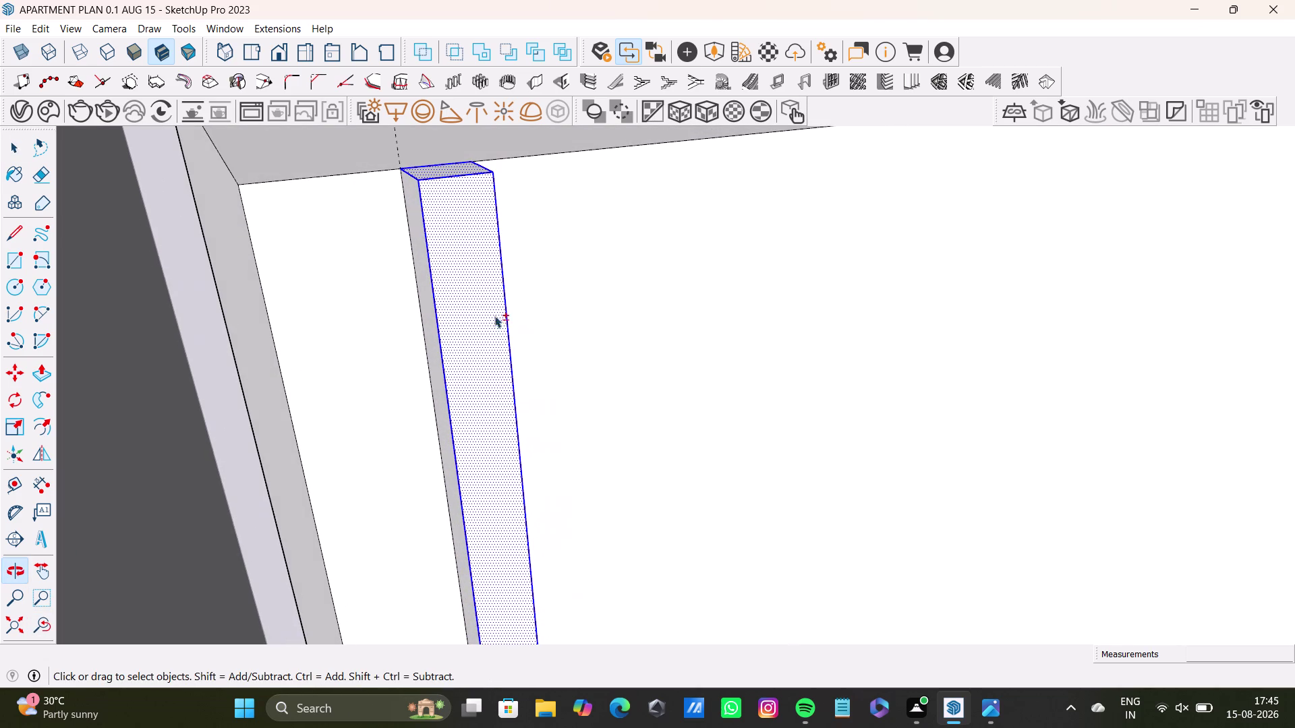
double_click(421, 257)
scroll(down, 3)
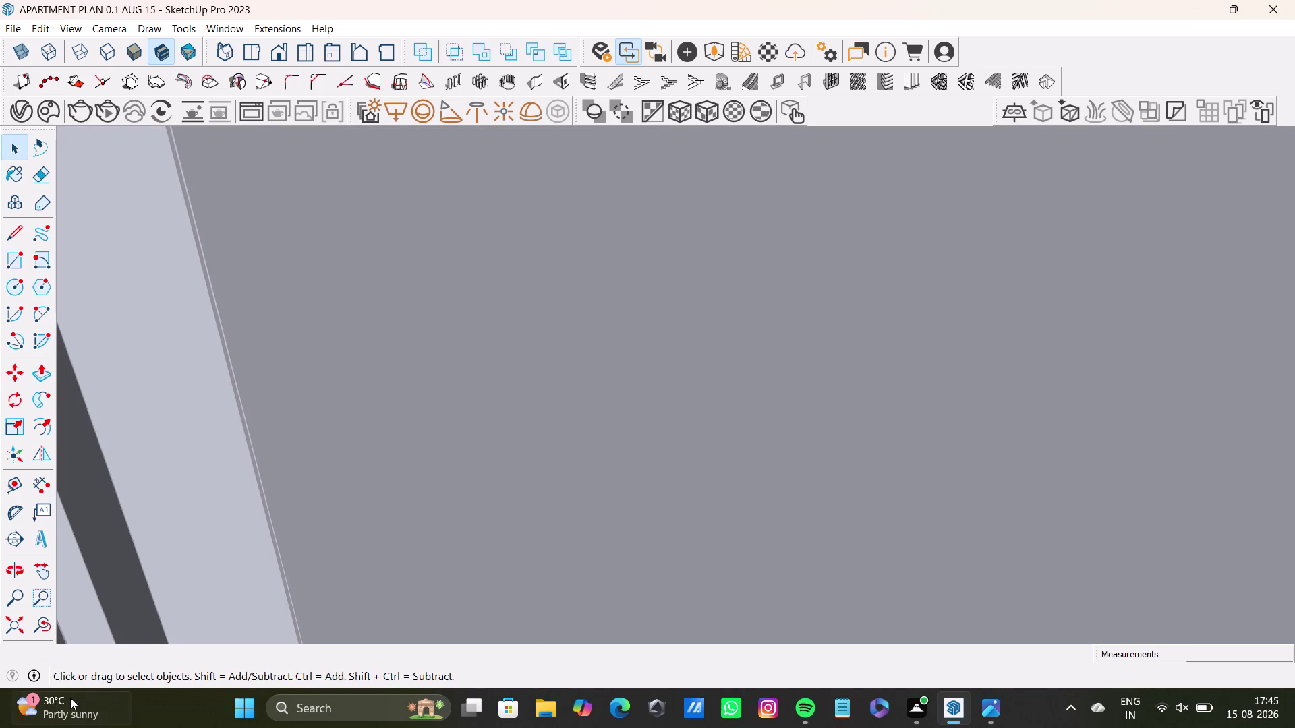
click(44, 624)
scroll(down, 3)
middle_drag(499, 502, 475, 494)
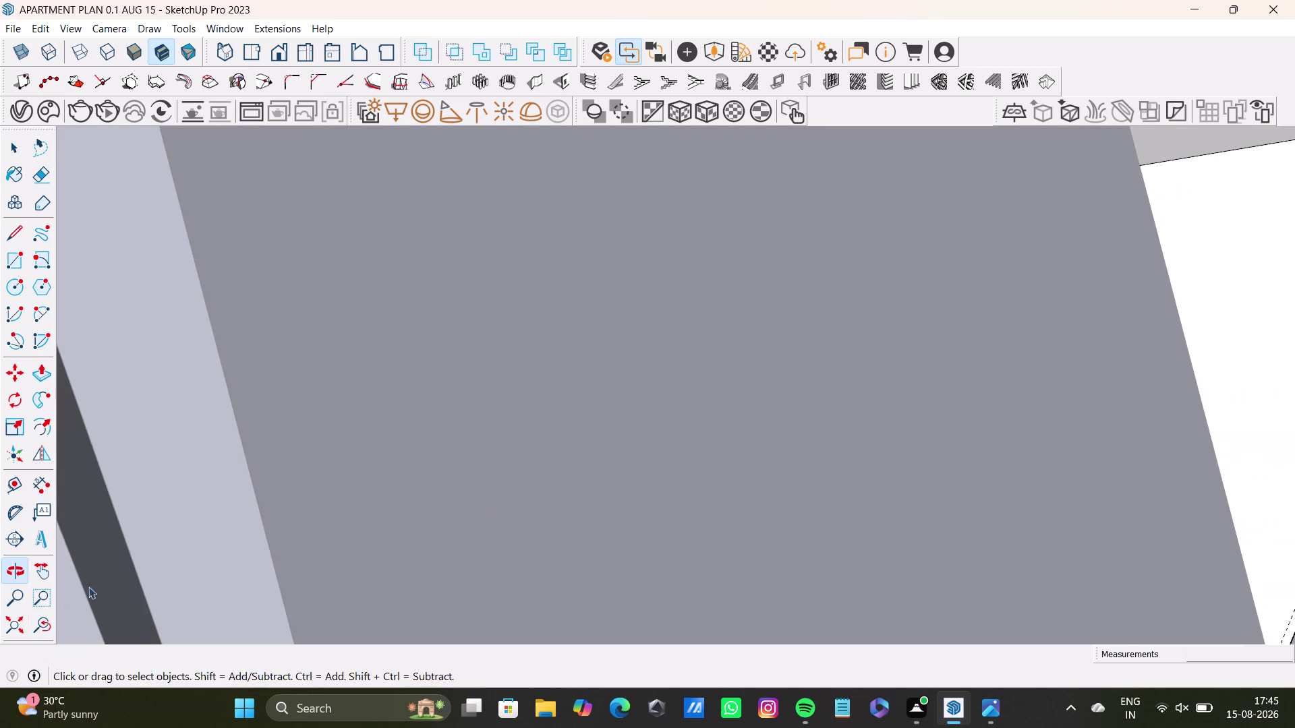
click(37, 636)
click(7, 628)
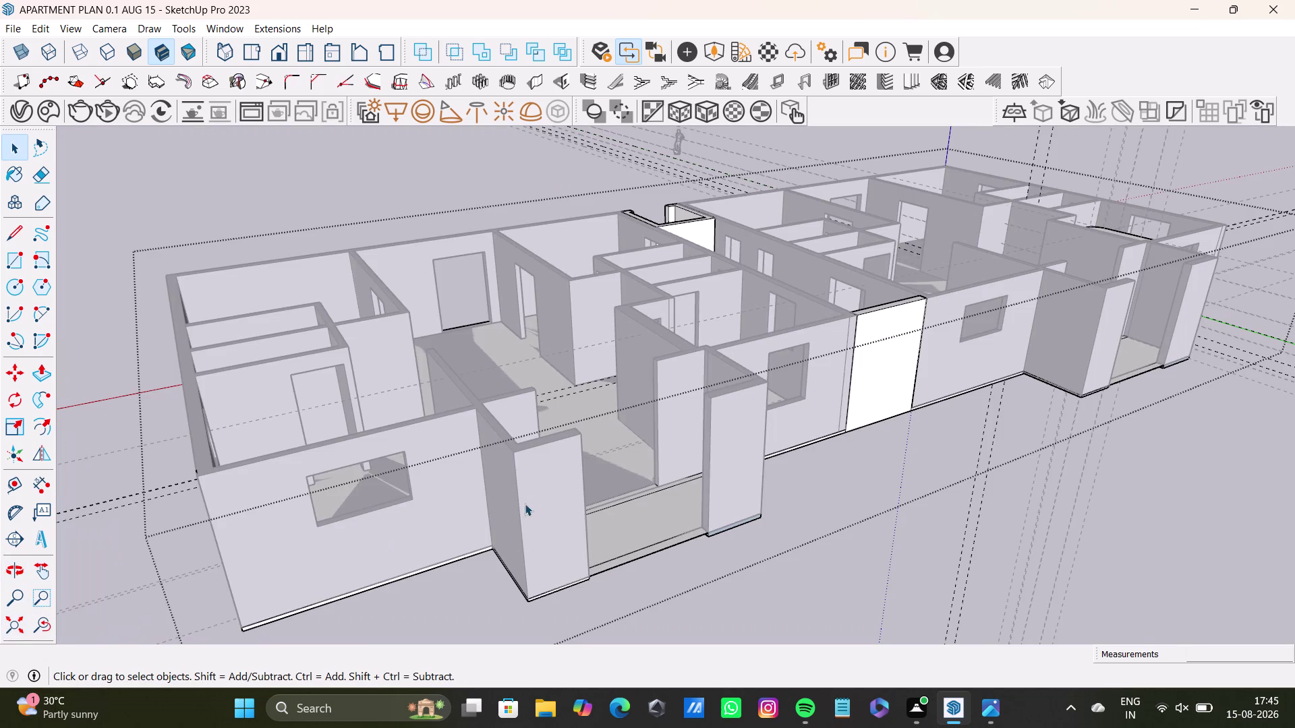
scroll(up, 3)
middle_drag(681, 330, 888, 387)
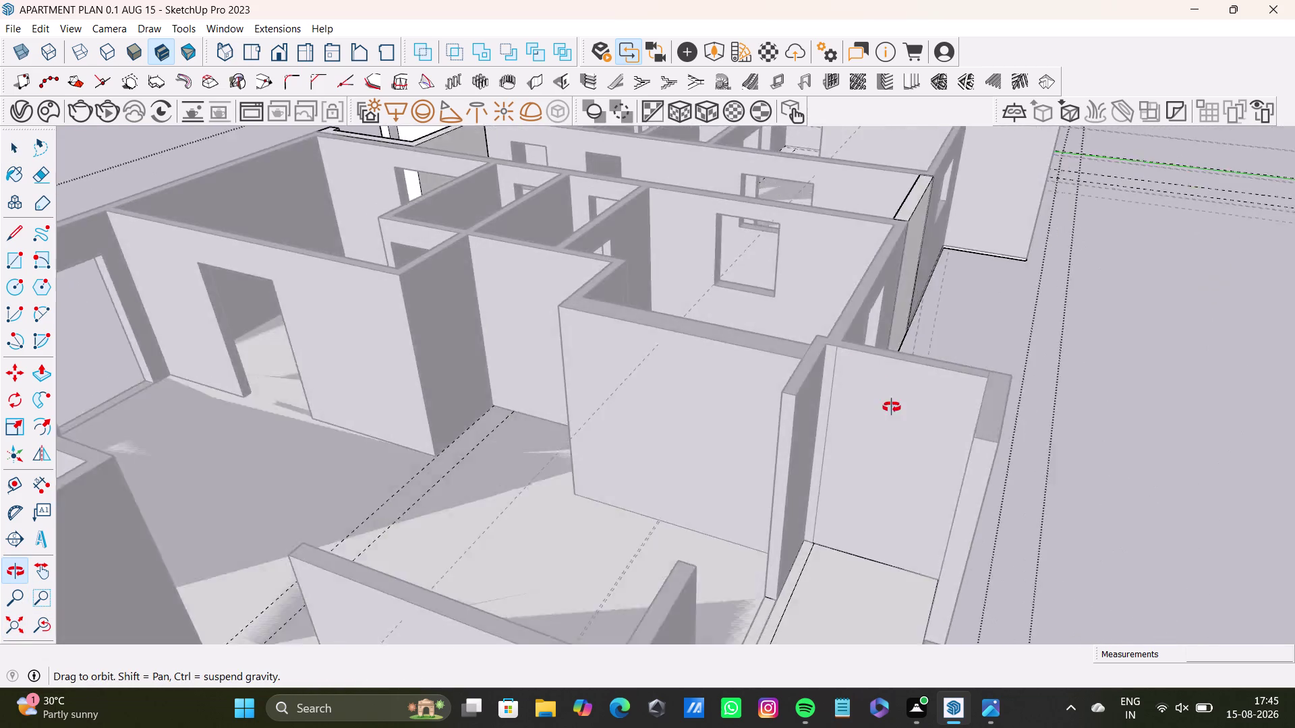
middle_drag(888, 388, 840, 548)
scroll(down, 3)
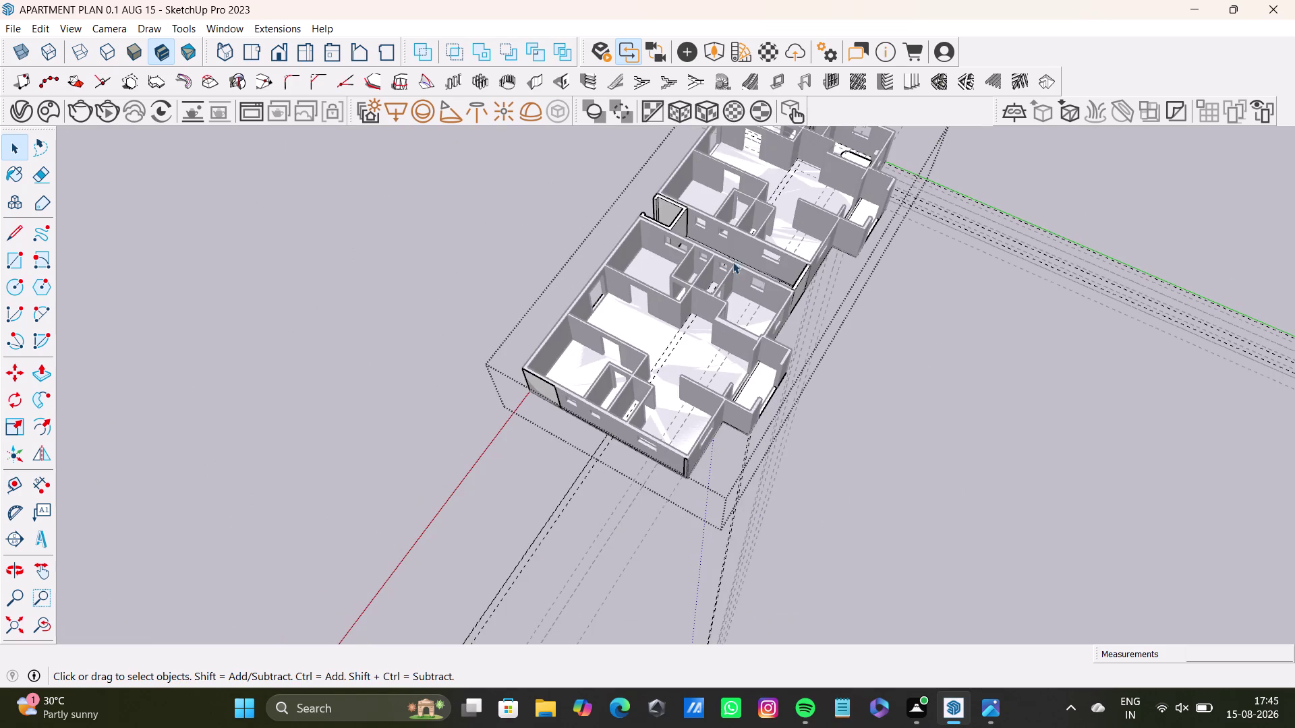
middle_drag(798, 239, 573, 510)
scroll(up, 3)
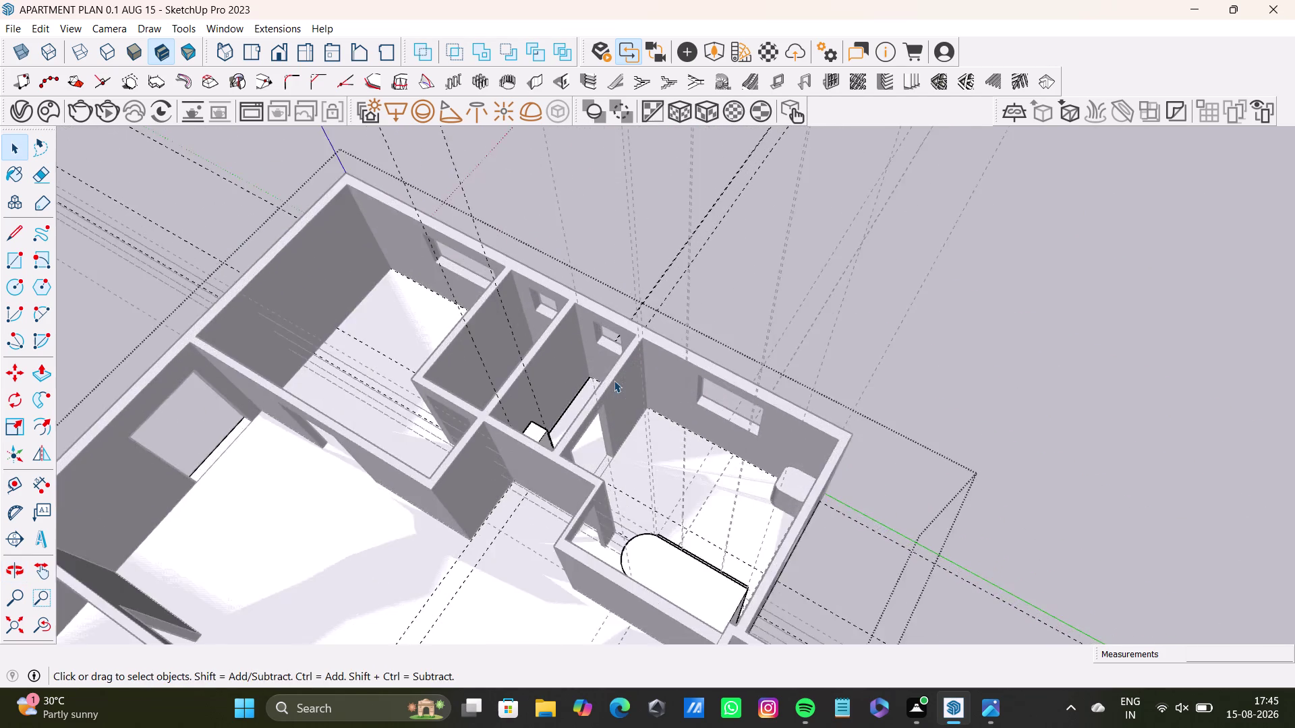
scroll(up, 3)
middle_drag(659, 470, 363, 518)
middle_drag(379, 399, 585, 507)
scroll(up, 3)
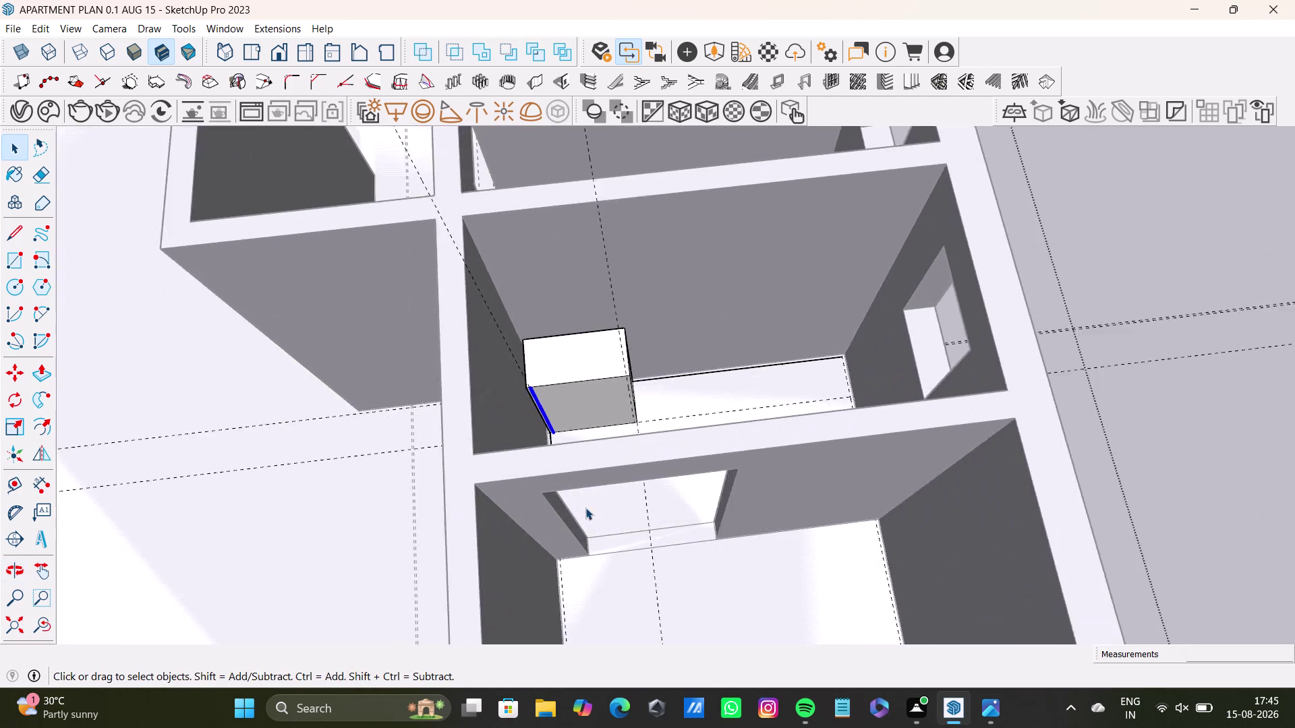
scroll(up, 3)
middle_drag(595, 501, 463, 255)
scroll(up, 3)
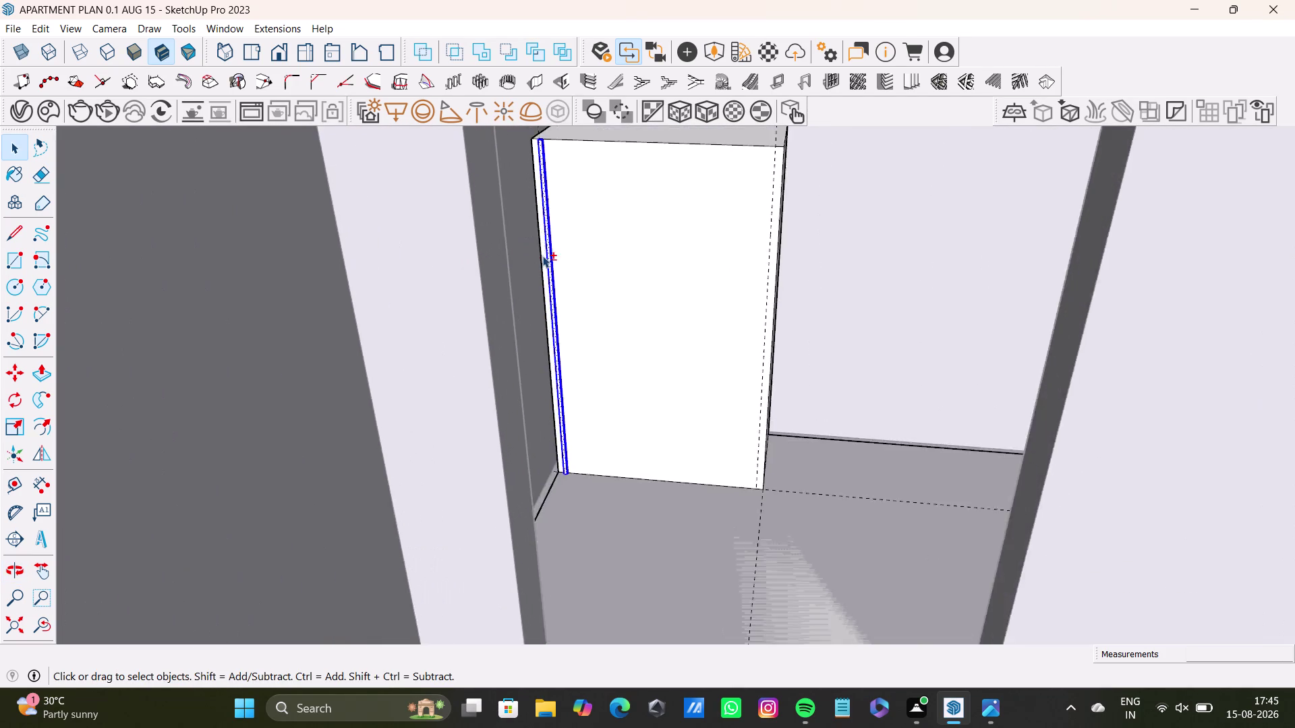
scroll(up, 3)
middle_drag(609, 324, 565, 372)
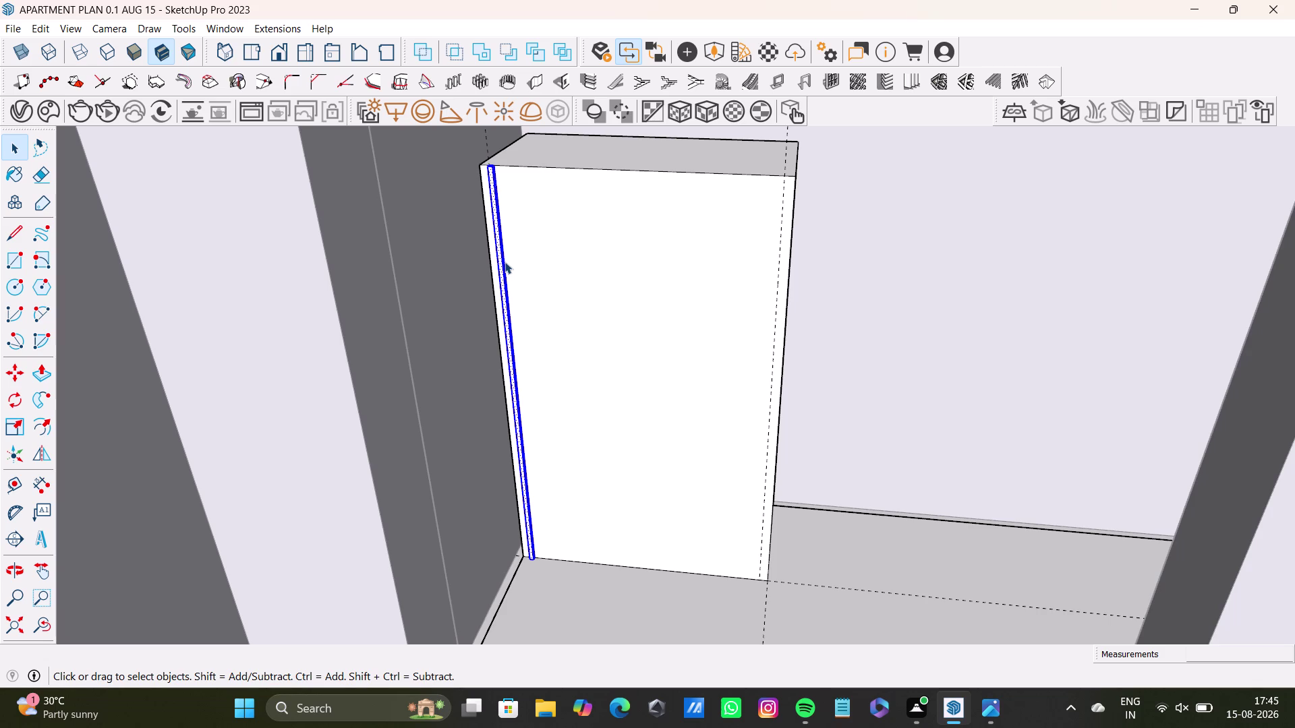
middle_drag(538, 481, 539, 404)
scroll(up, 3)
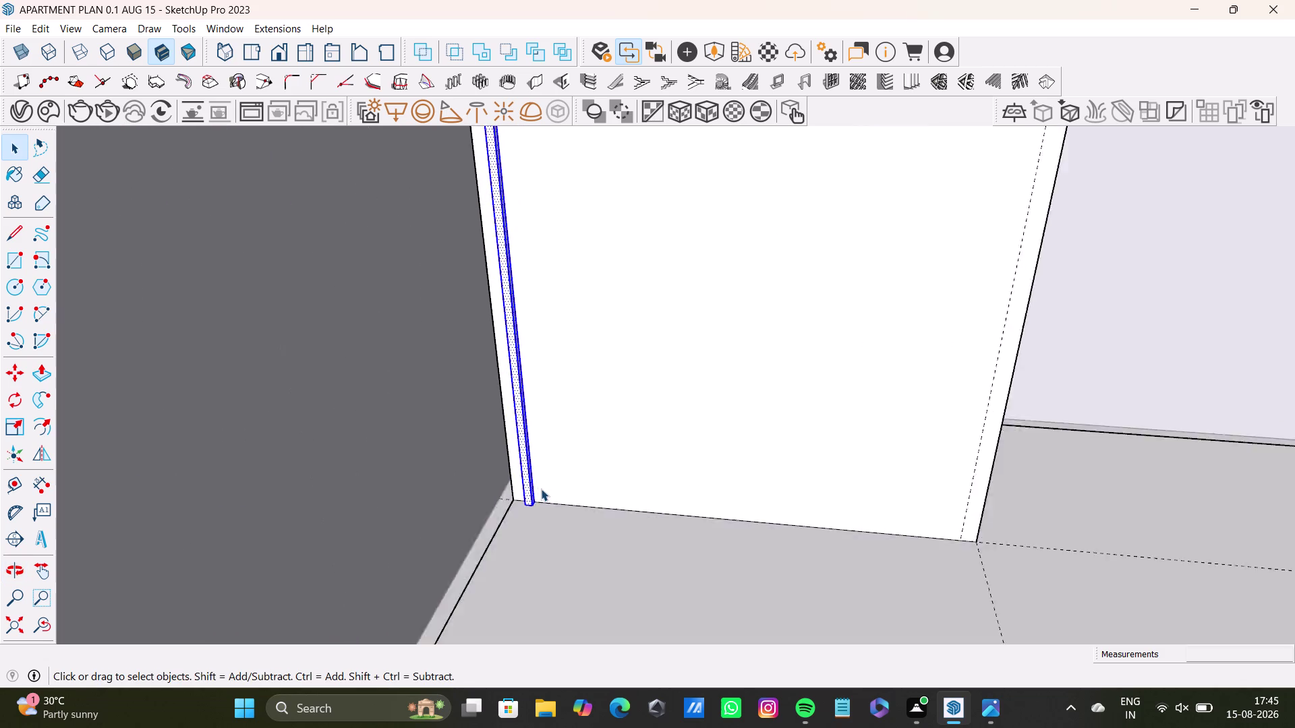
scroll(up, 3)
middle_drag(541, 486, 529, 427)
scroll(up, 3)
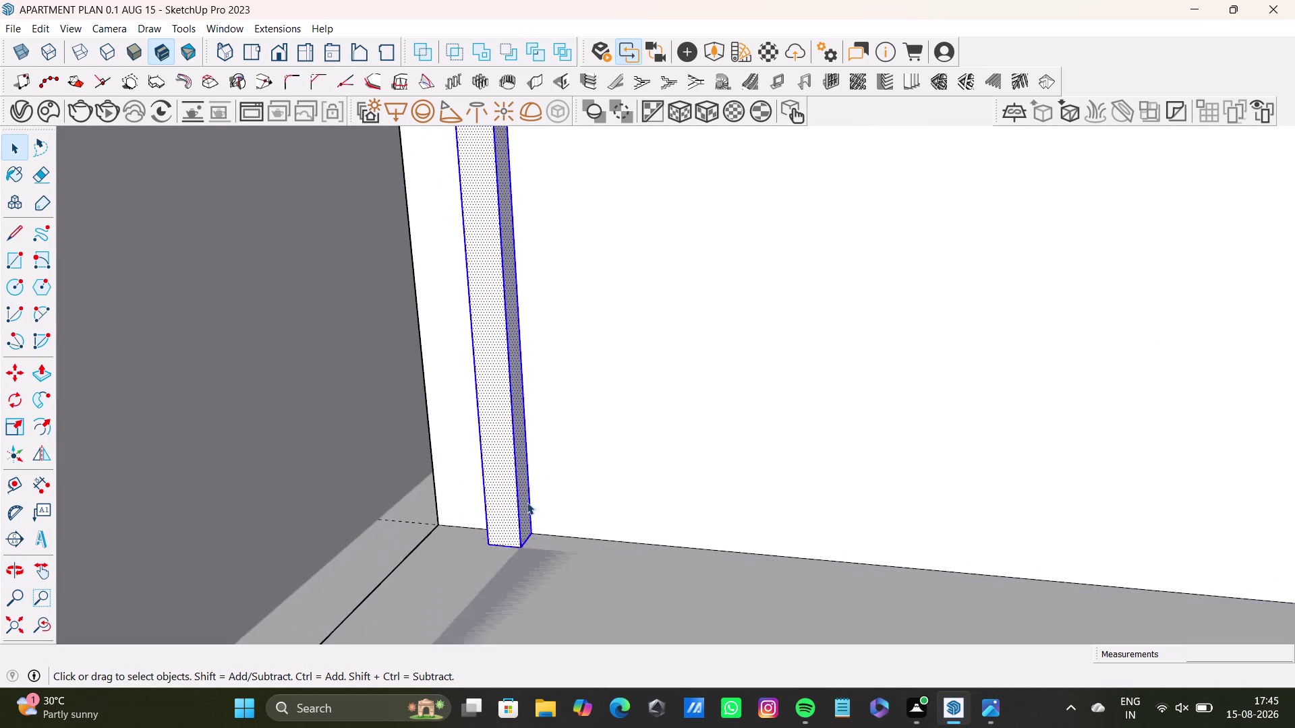
scroll(up, 3)
middle_drag(529, 504, 529, 433)
scroll(up, 3)
middle_drag(524, 517, 523, 509)
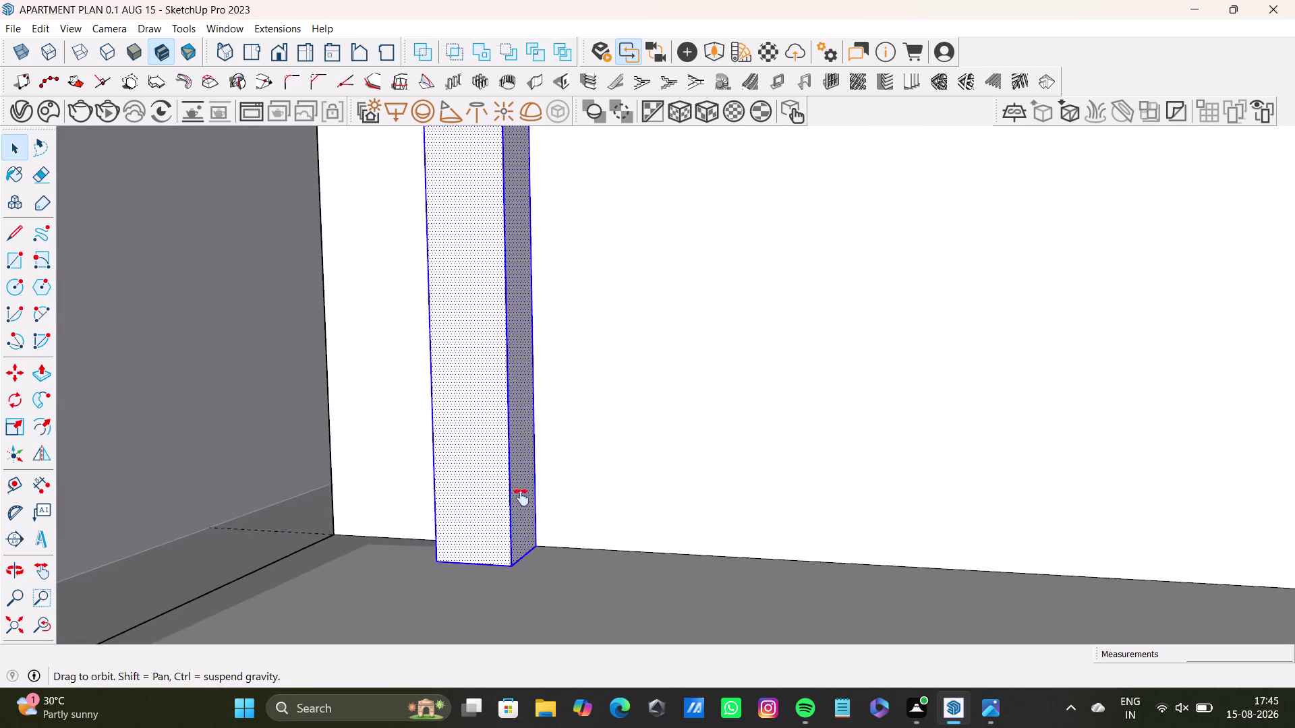
middle_drag(523, 509, 509, 414)
middle_drag(491, 451, 493, 361)
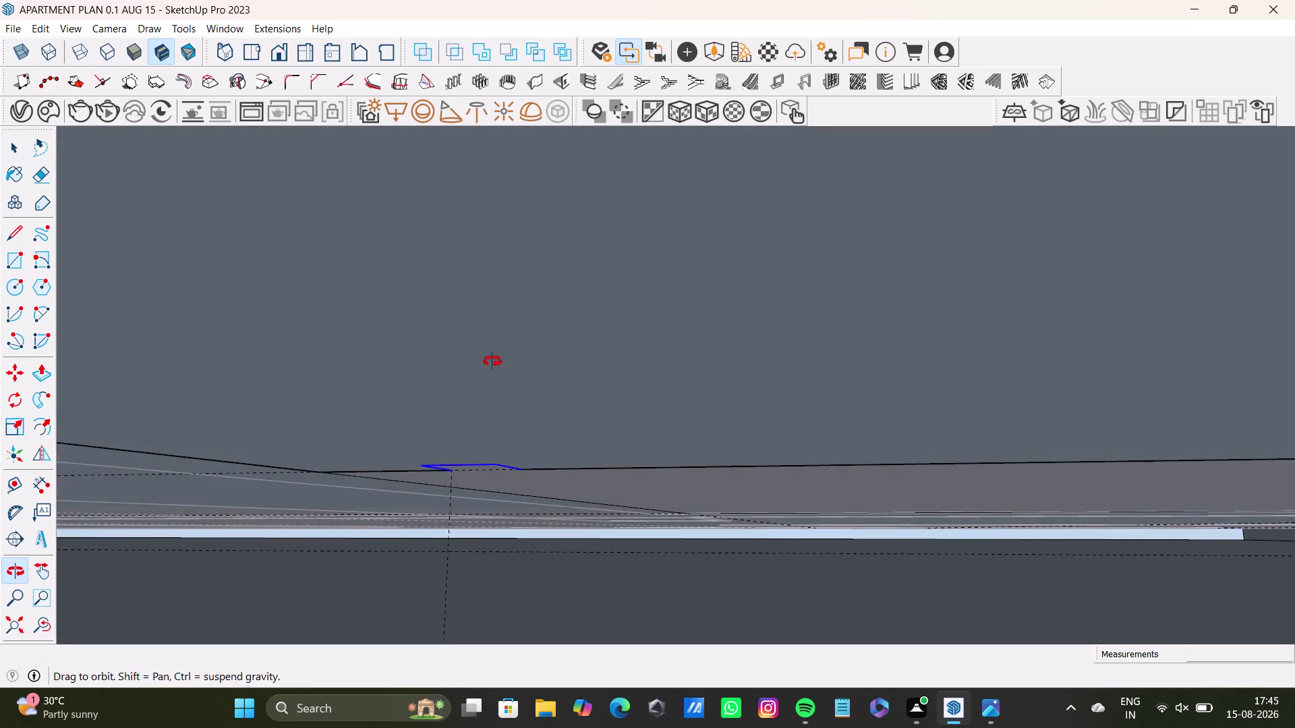
middle_drag(493, 361, 495, 351)
click(485, 472)
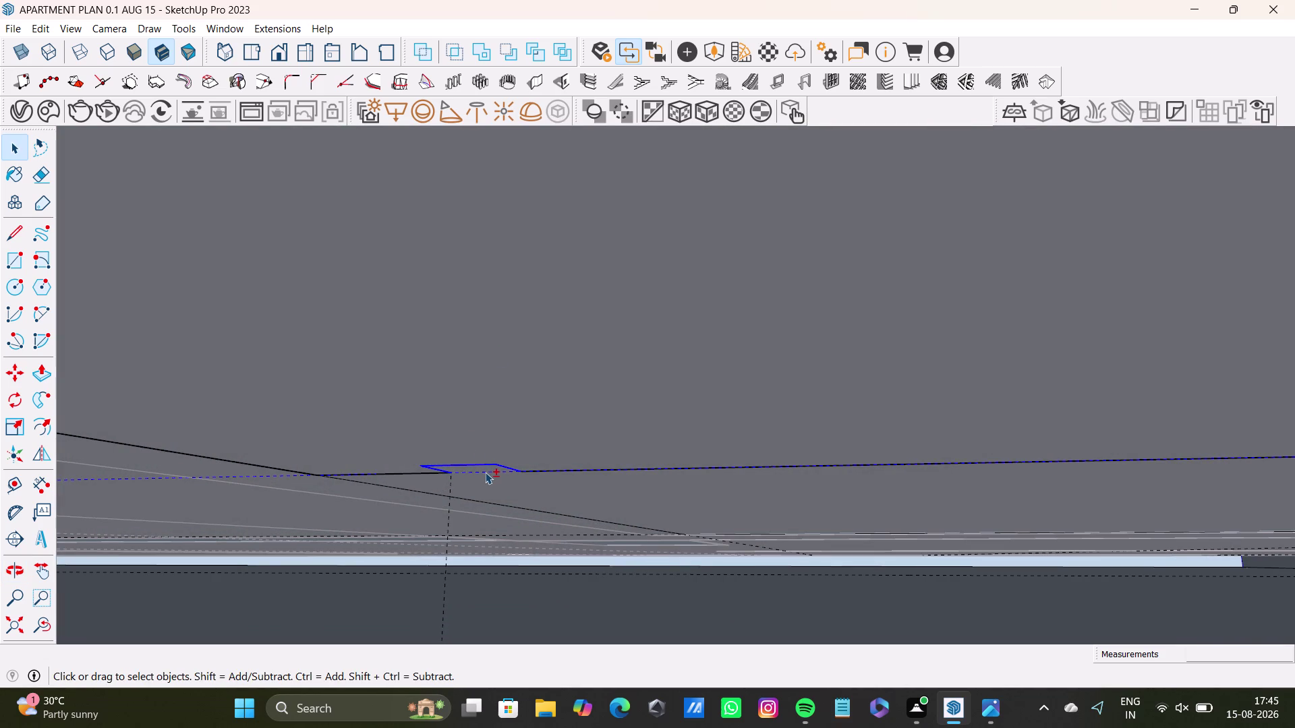
click(484, 470)
double_click(482, 468)
click(481, 466)
click(482, 467)
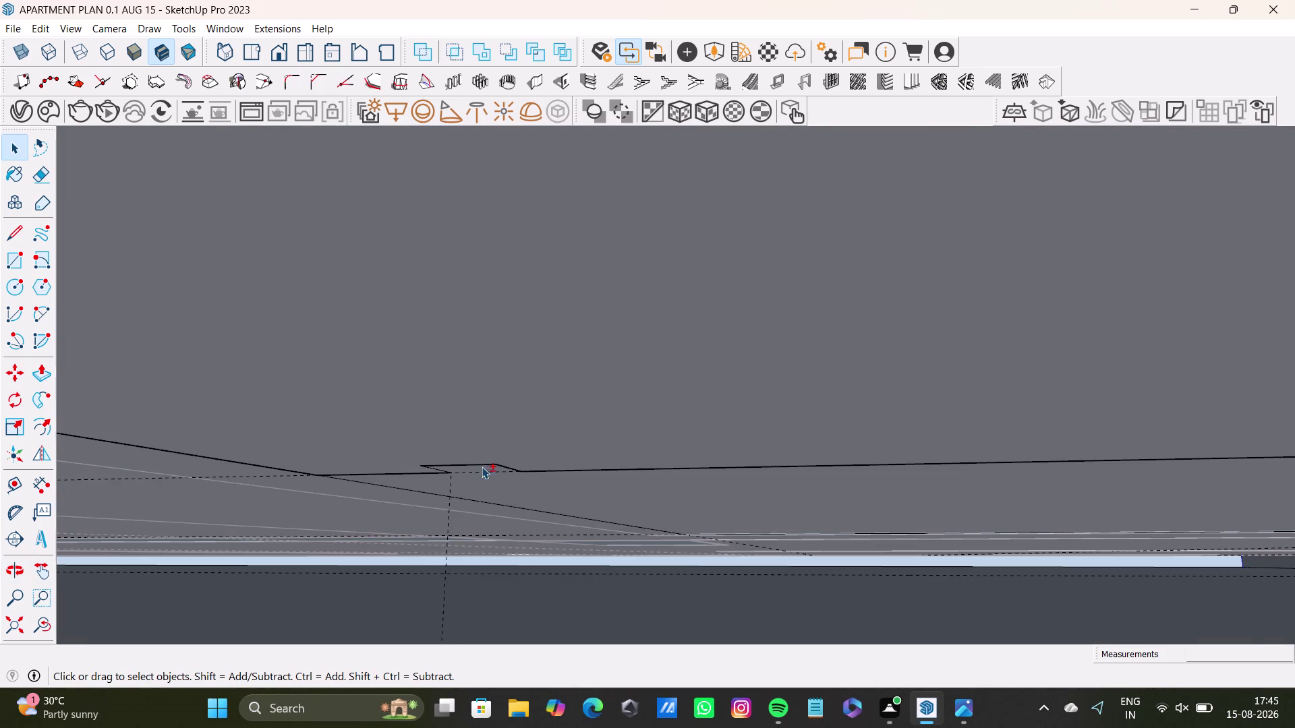
click(480, 468)
scroll(down, 3)
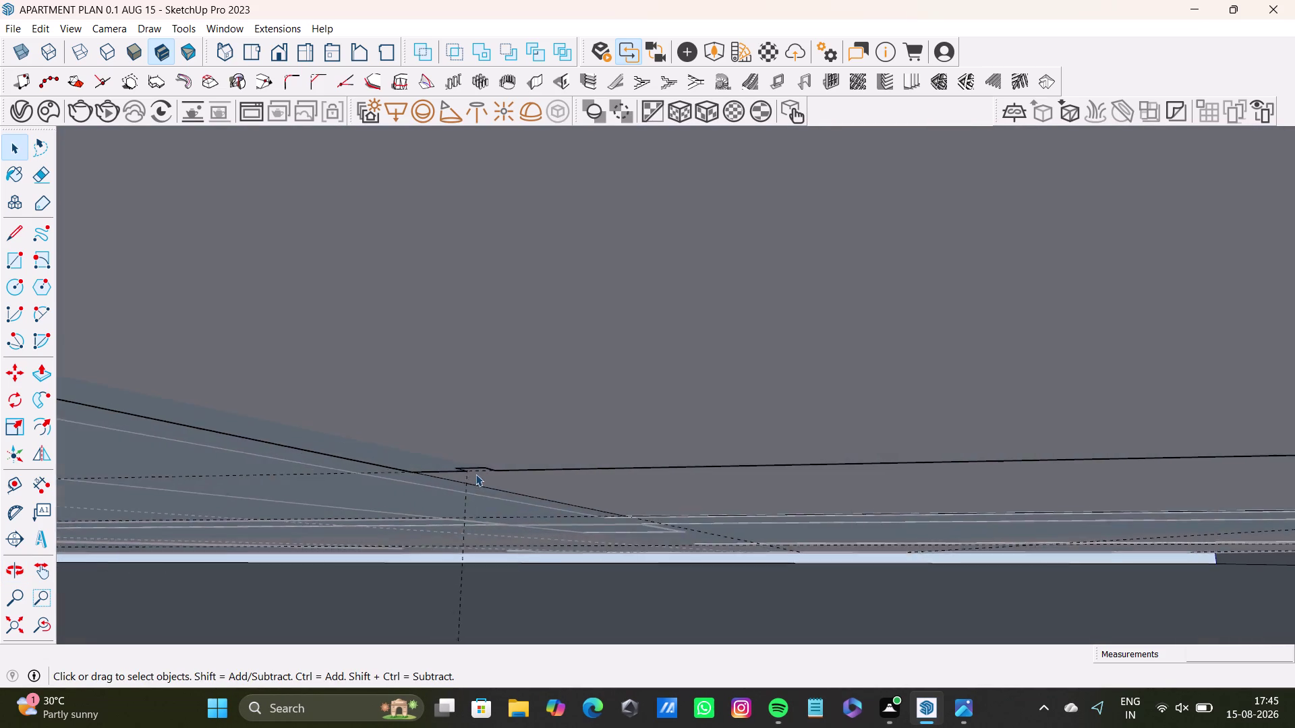
scroll(down, 3)
click(44, 624)
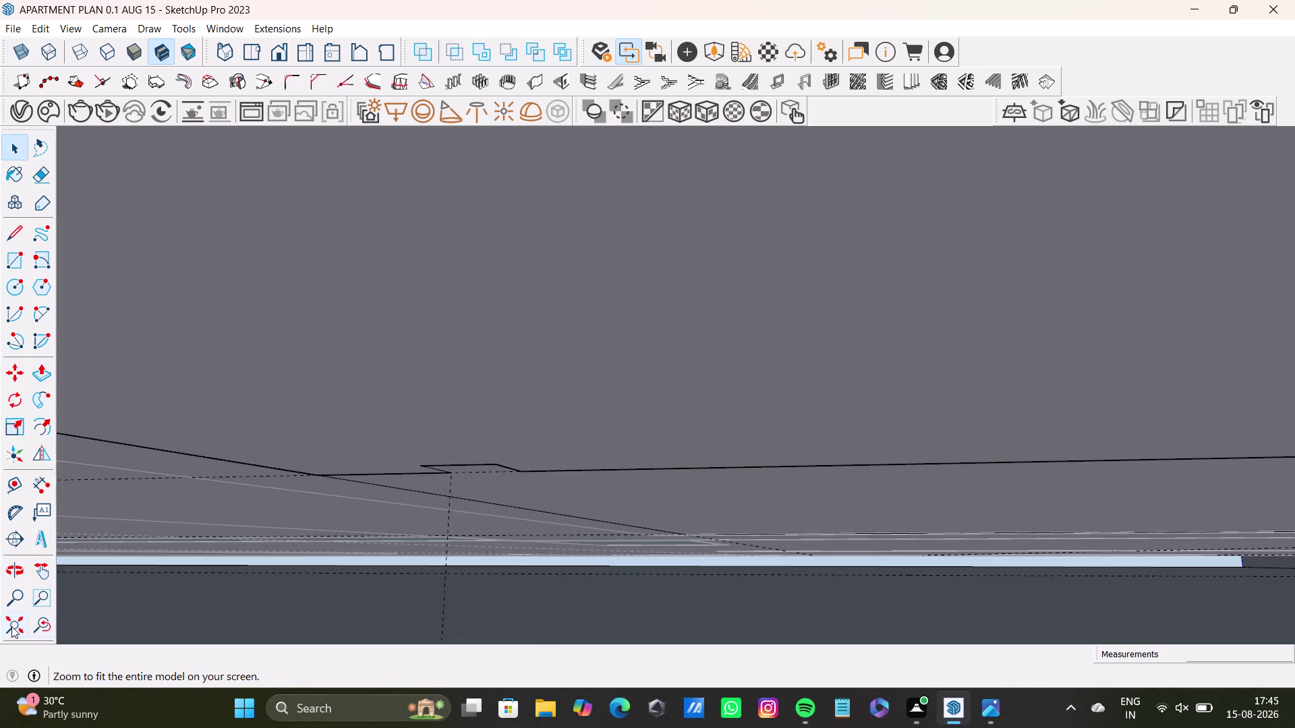
Zoom in on the cabinet front's left edge and undo the last six changes.
click(2, 628)
middle_drag(517, 488, 530, 727)
scroll(up, 3)
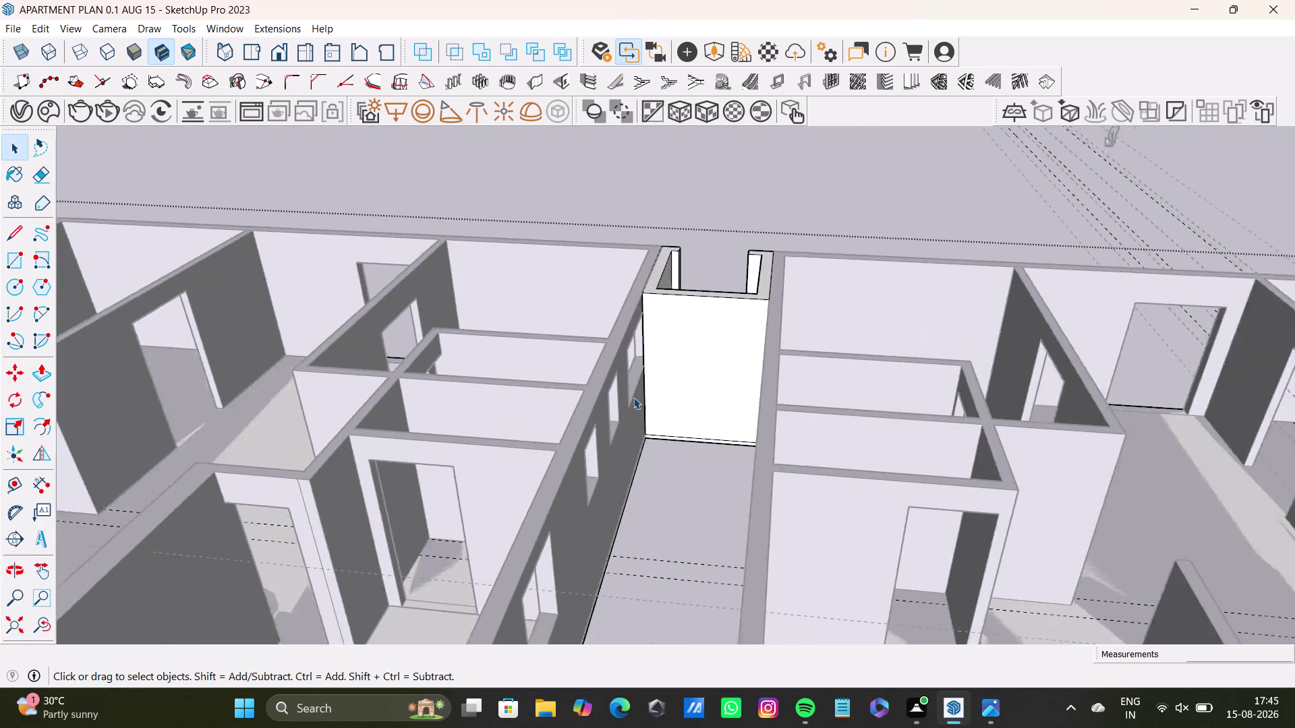
scroll(up, 3)
middle_drag(634, 399, 796, 500)
scroll(down, 3)
scroll(up, 3)
scroll(down, 3)
middle_drag(1035, 488, 674, 496)
scroll(up, 3)
middle_drag(704, 465, 573, 502)
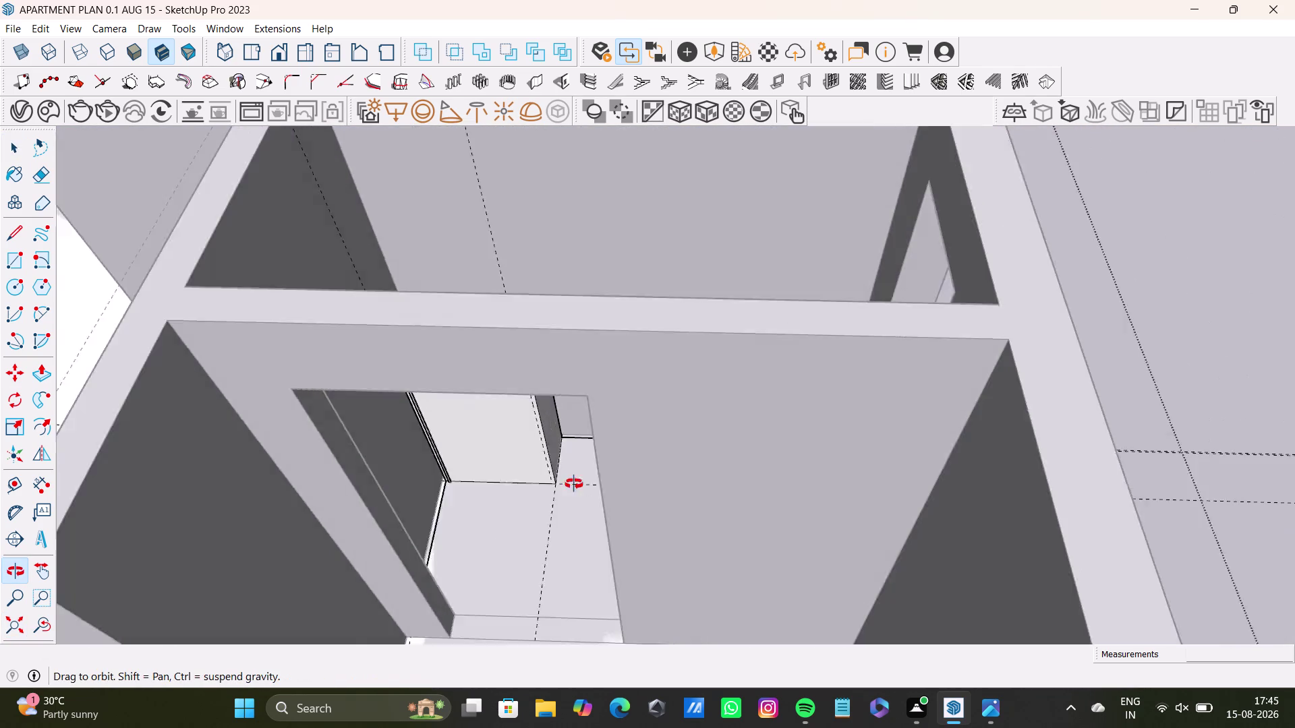
middle_drag(573, 501, 674, 576)
scroll(up, 3)
middle_drag(592, 528, 526, 233)
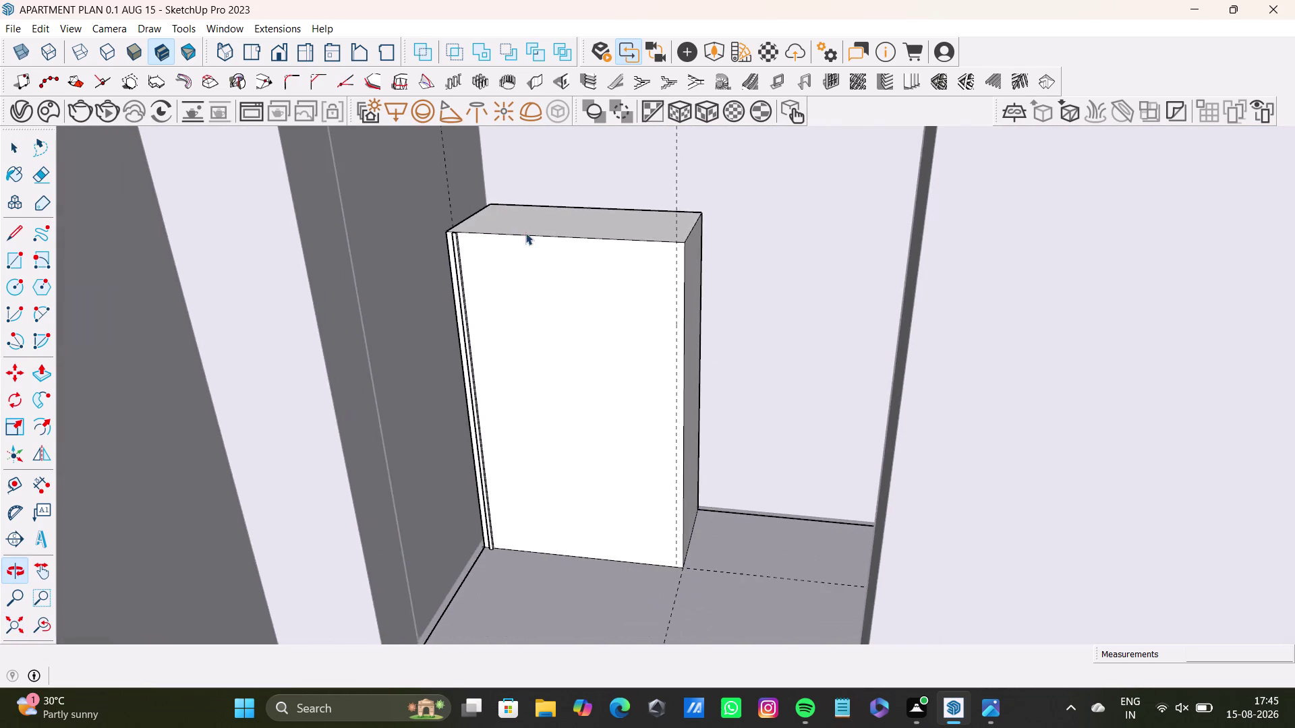
scroll(up, 3)
scroll(up, 3)
middle_drag(474, 400, 495, 402)
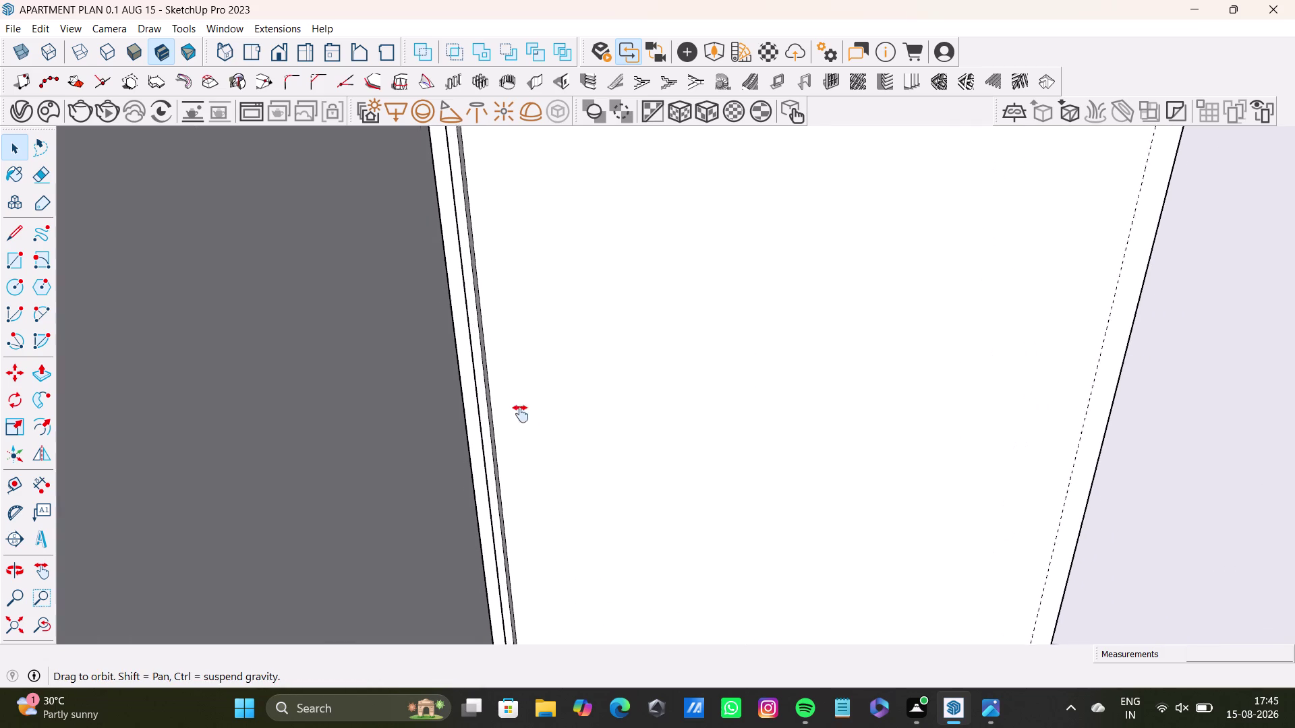
middle_drag(495, 402, 526, 503)
key(ctrl+z)
key(ctrl+z)
key(ctrl+z)
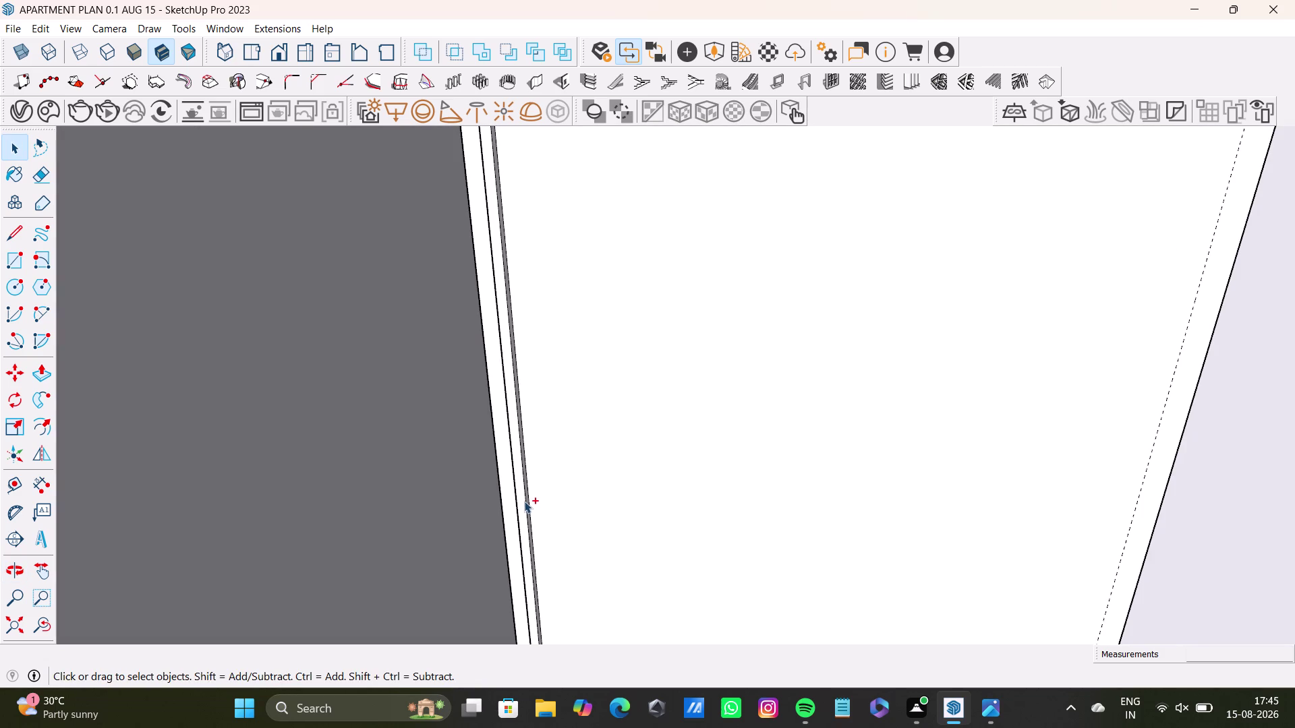
key(ctrl+z)
key(ctrl+z)
key(ctrl+z)
Delete the narrow strip beside the cabinet front's left edge, leaving only its guide line.
scroll(down, 3)
middle_drag(524, 501, 522, 333)
scroll(up, 3)
middle_drag(539, 540, 534, 342)
scroll(up, 3)
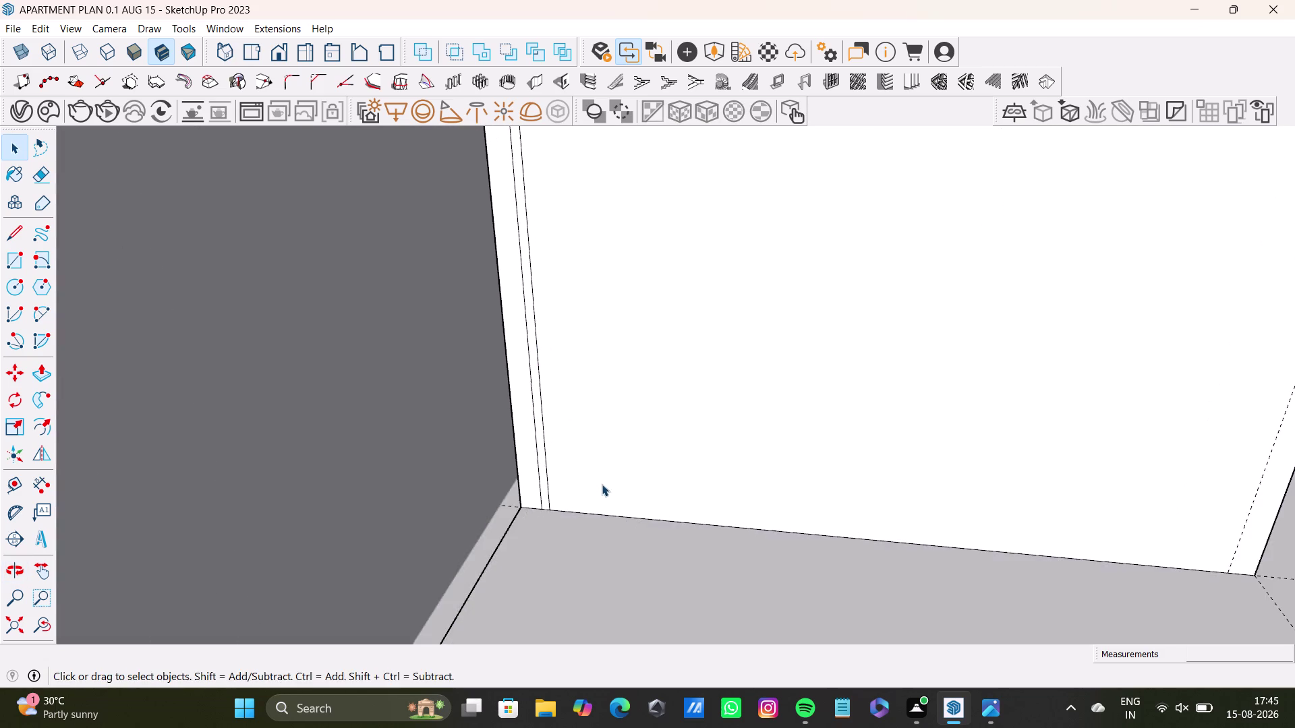
middle_drag(595, 468, 527, 438)
scroll(up, 3)
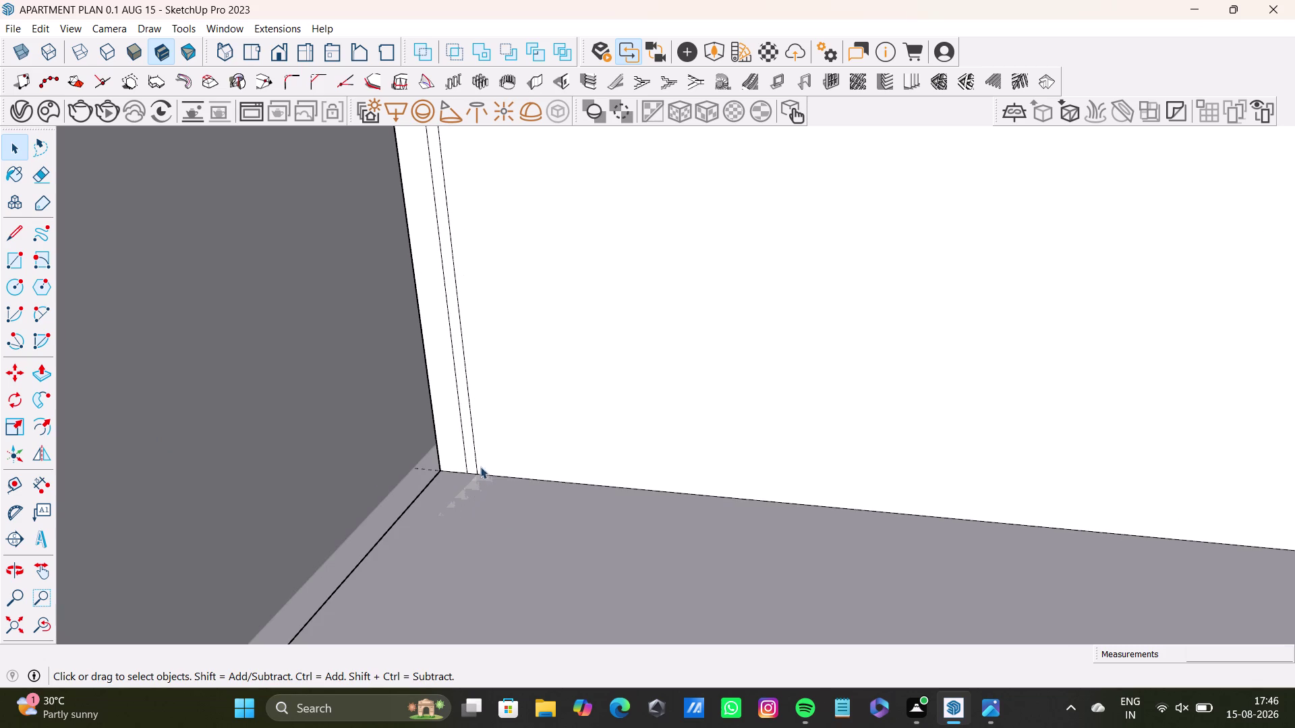
click(472, 461)
click(474, 469)
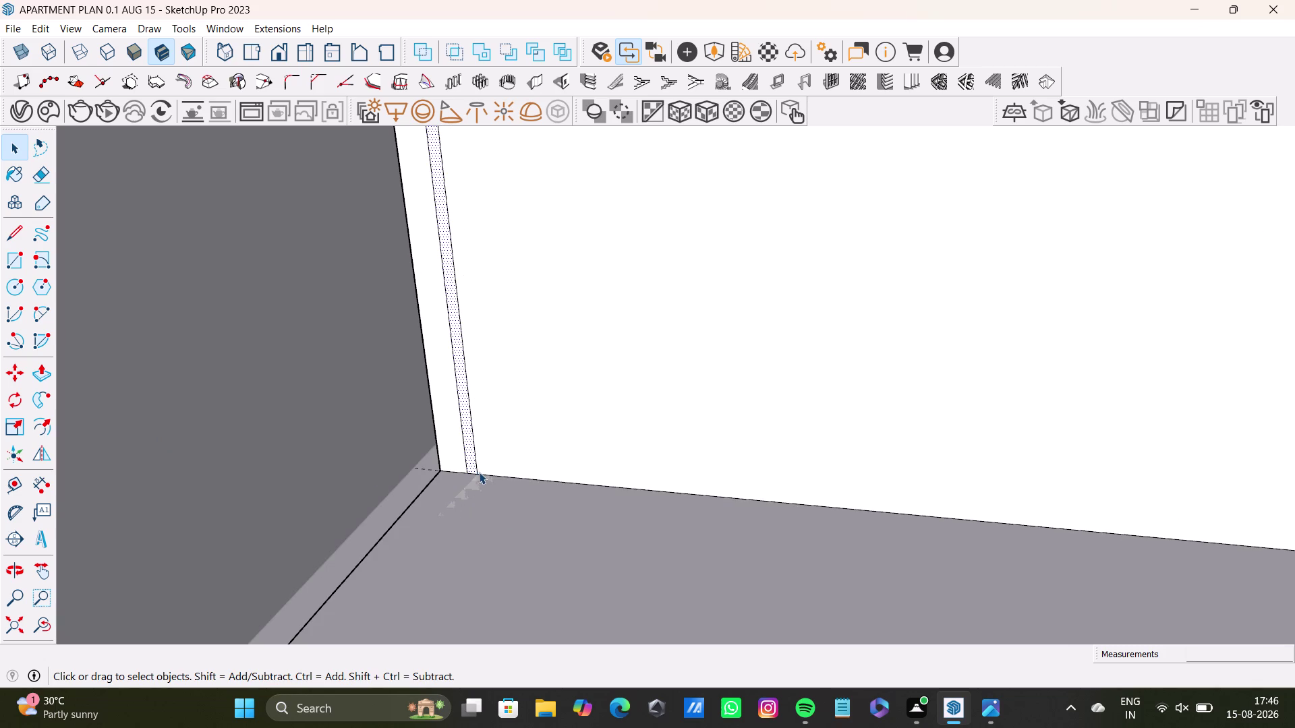
click(474, 469)
key(Delete)
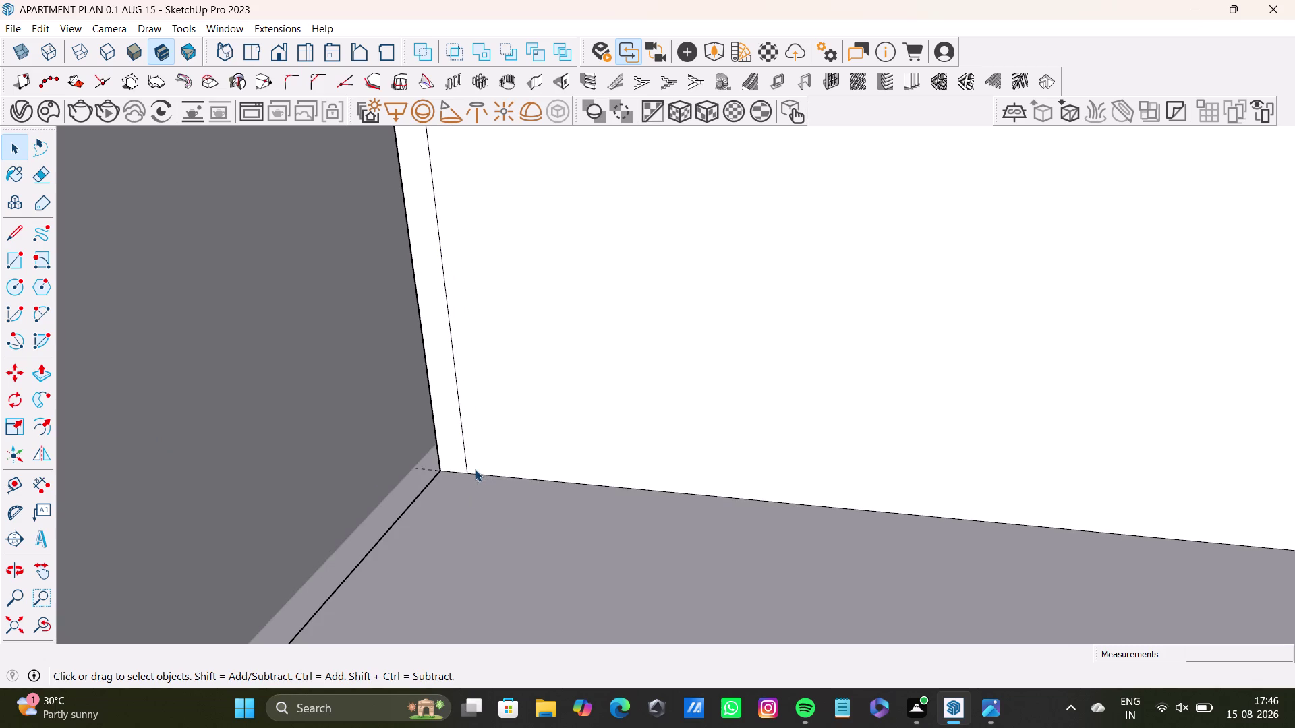
click(17, 482)
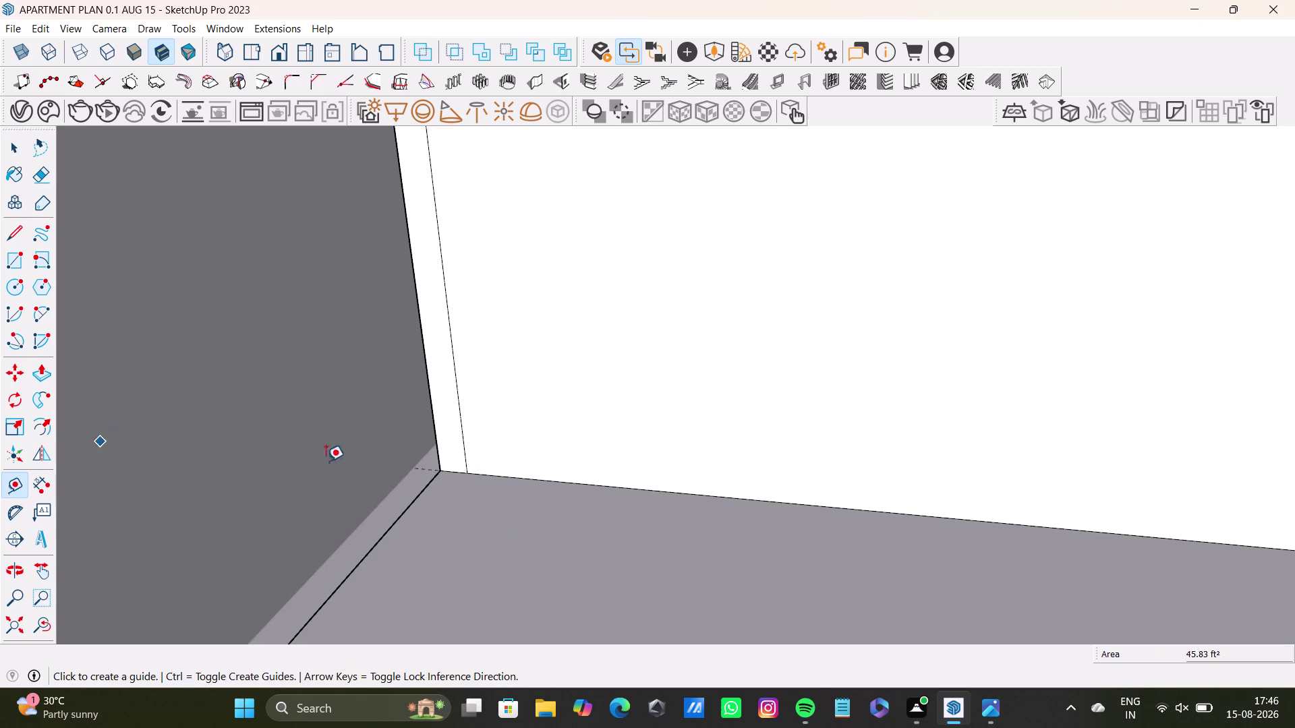
Place a guide line just above the cabinet front's bottom edge.
scroll(up, 3)
click(552, 475)
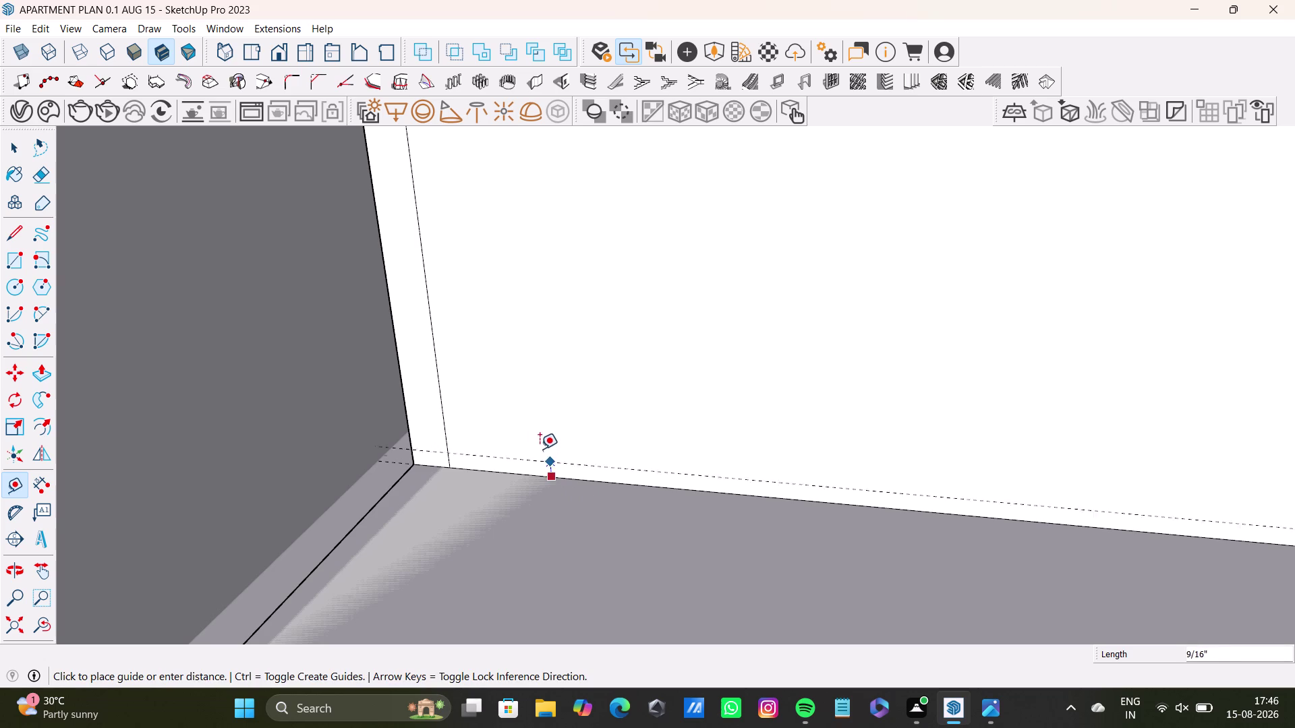
click(524, 455)
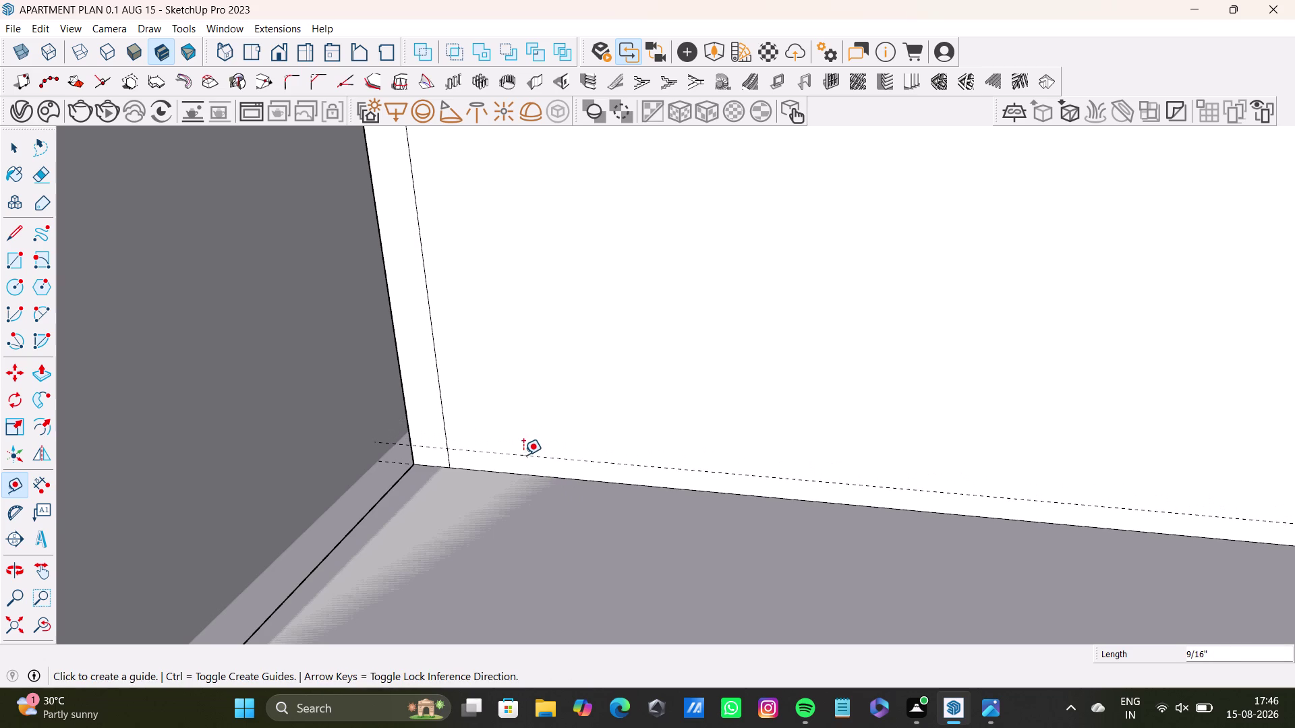
key(space)
scroll(down, 3)
middle_drag(557, 442, 448, 541)
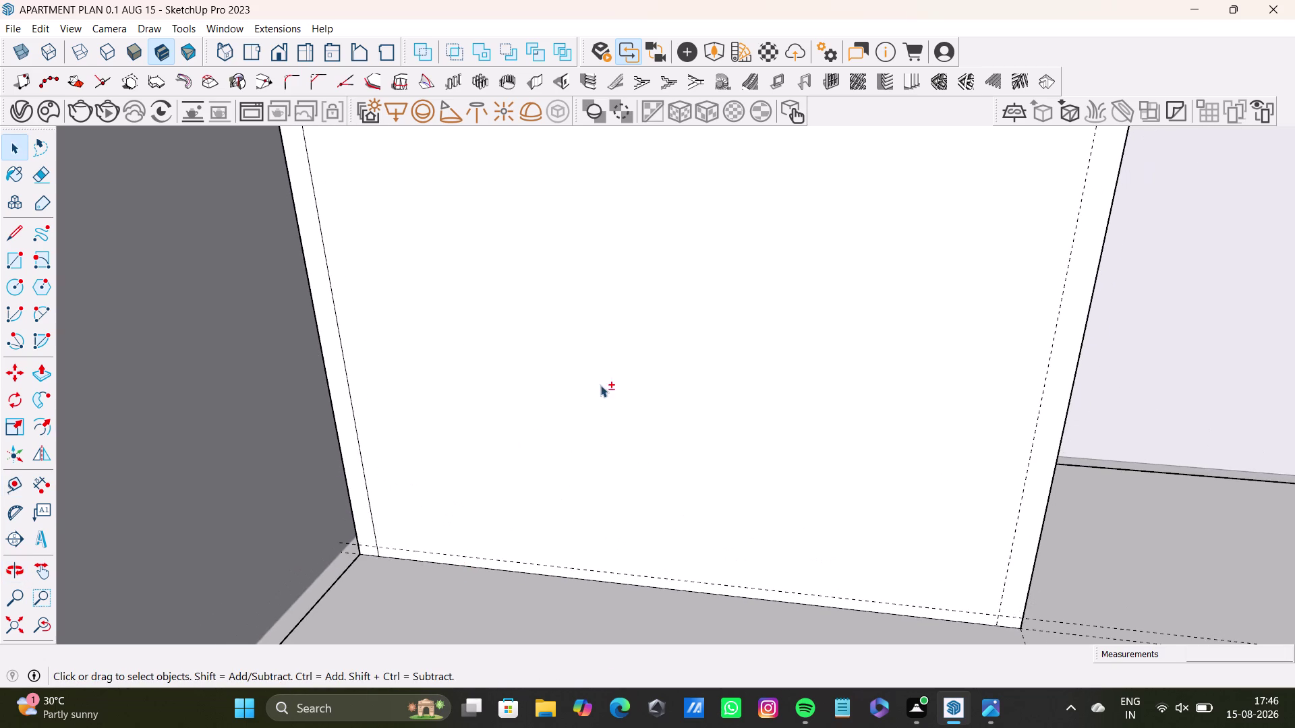
middle_drag(600, 385, 609, 593)
scroll(down, 3)
middle_drag(667, 485, 671, 642)
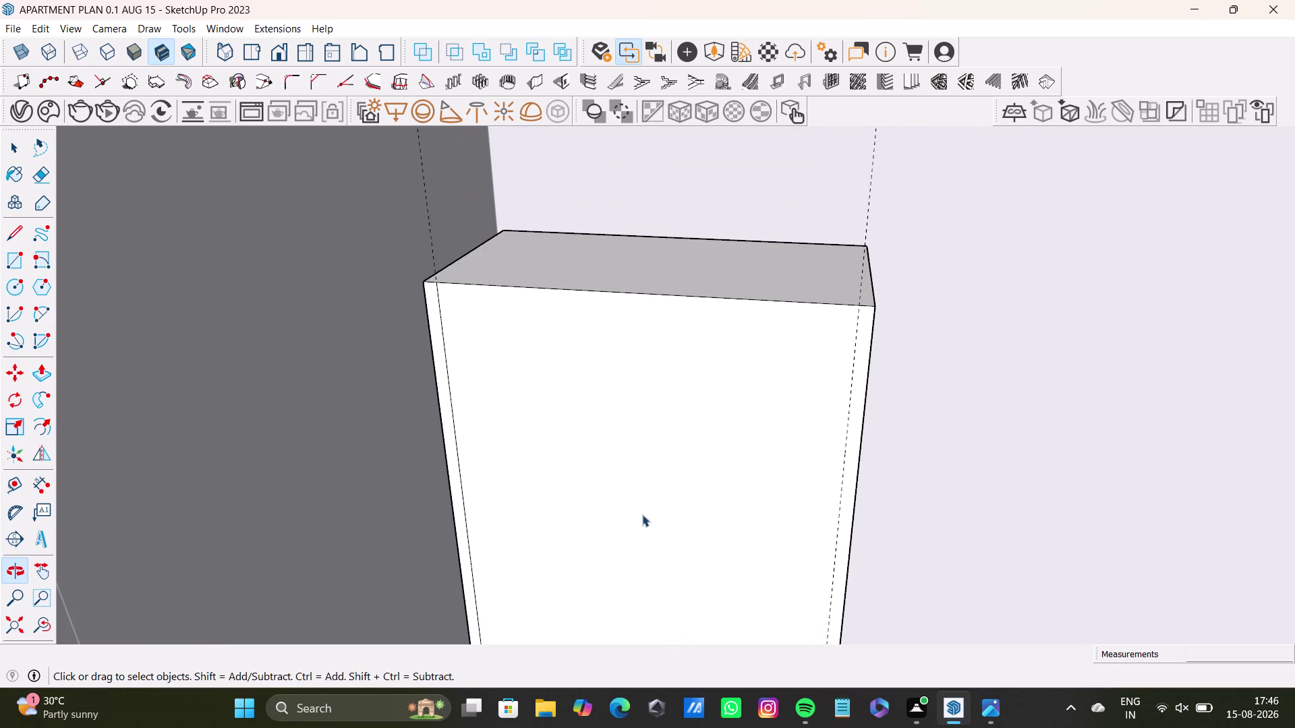
Add a guide line 1" below the cabinet front's top edge.
click(10, 483)
scroll(up, 3)
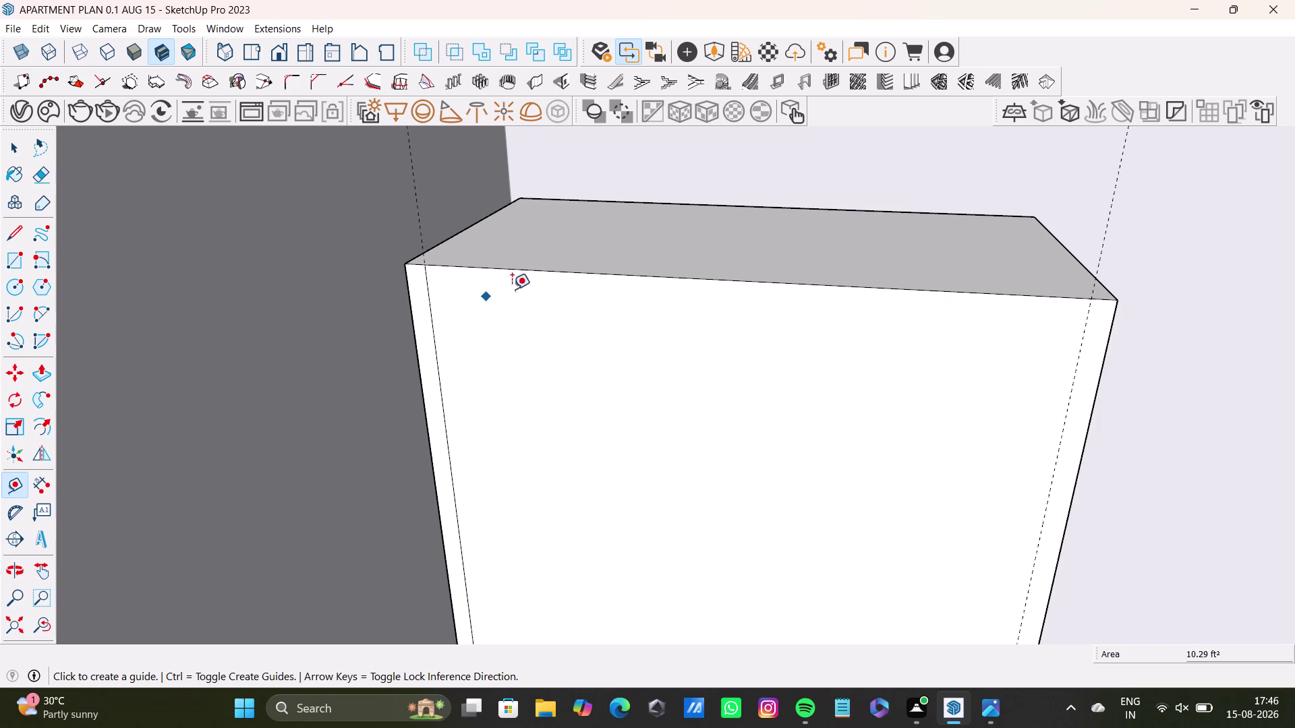
click(536, 272)
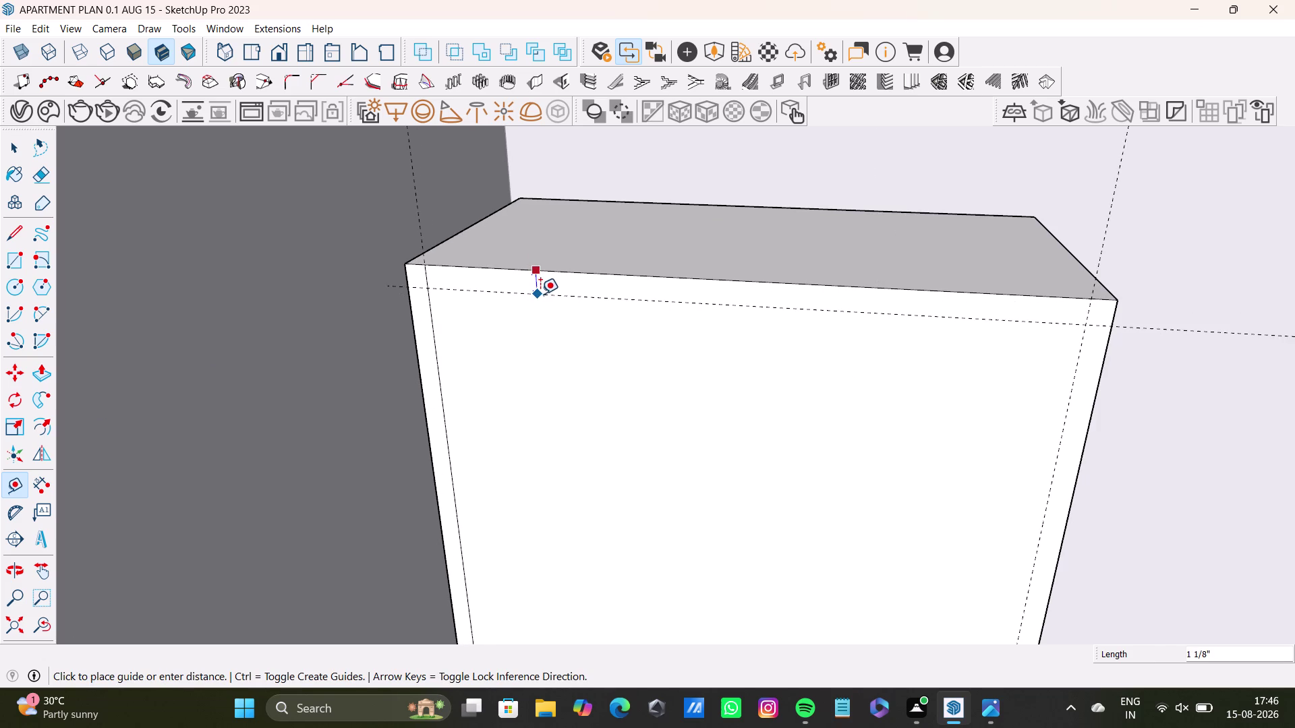
text(1)
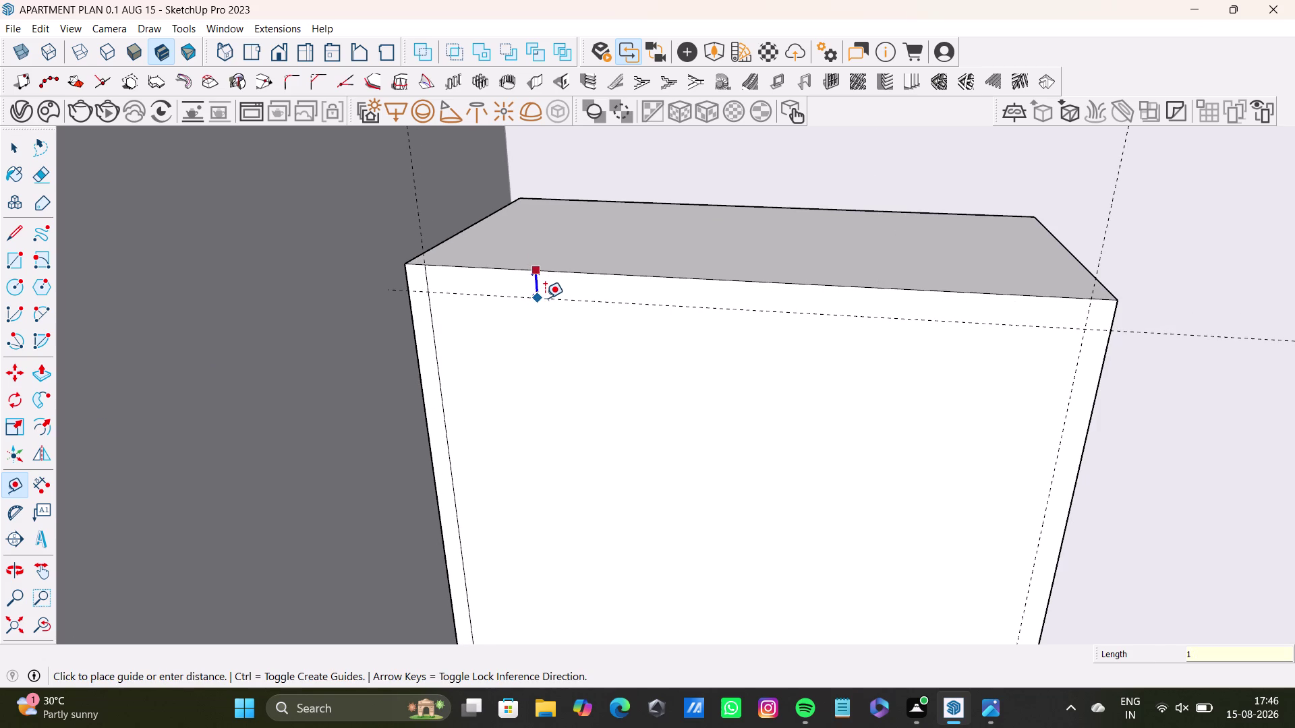
text(")
key(Return)
key(space)
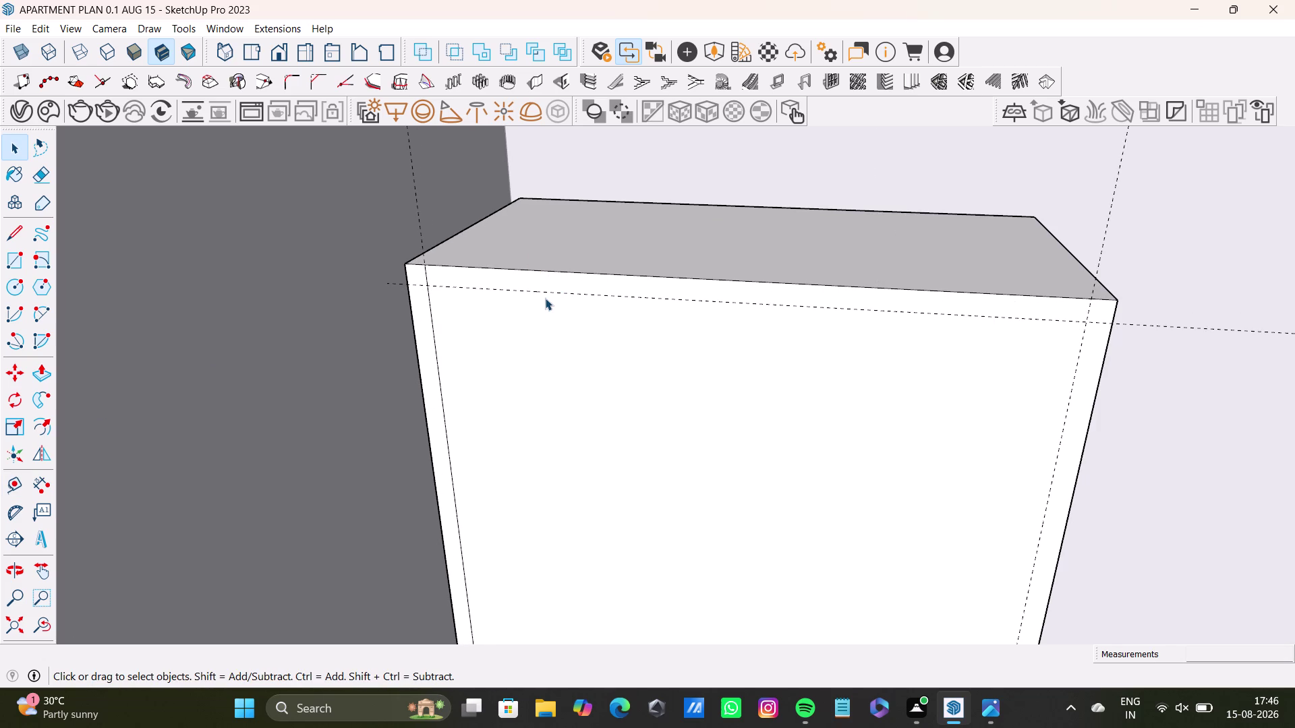
scroll(down, 3)
scroll(down, 3)
middle_drag(455, 396, 470, 295)
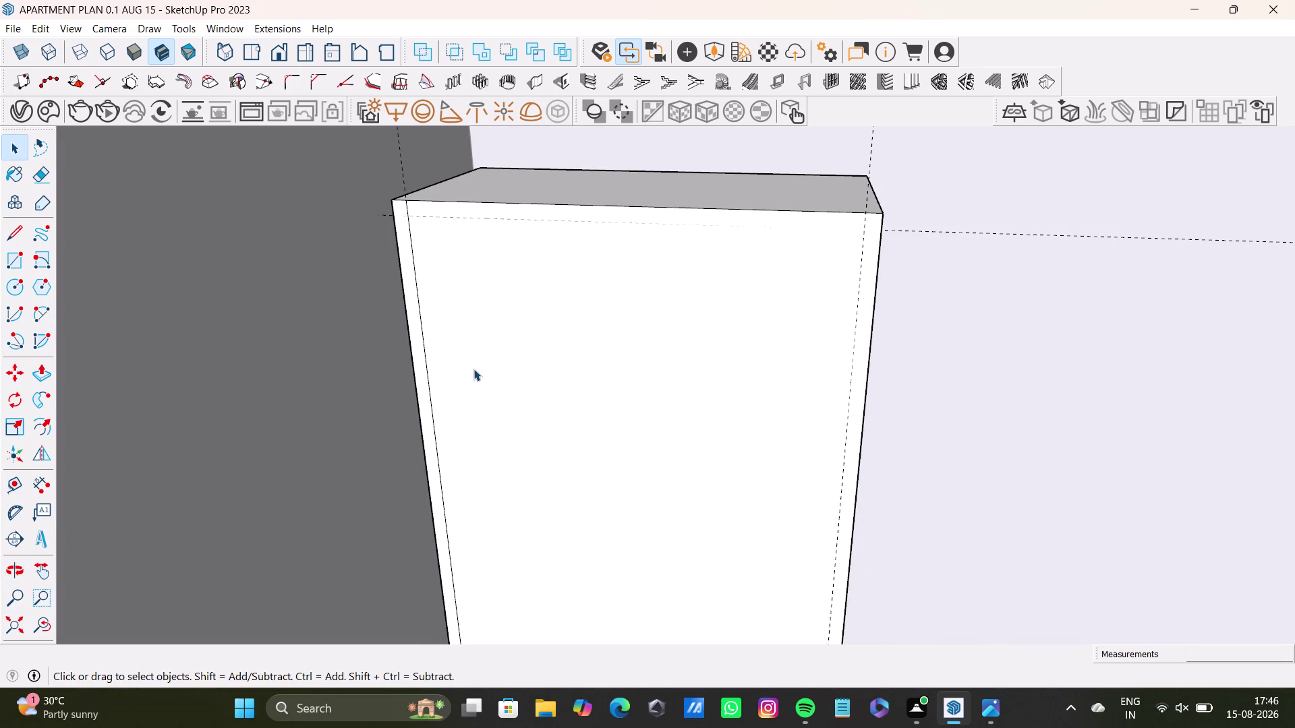
middle_drag(542, 369, 512, 410)
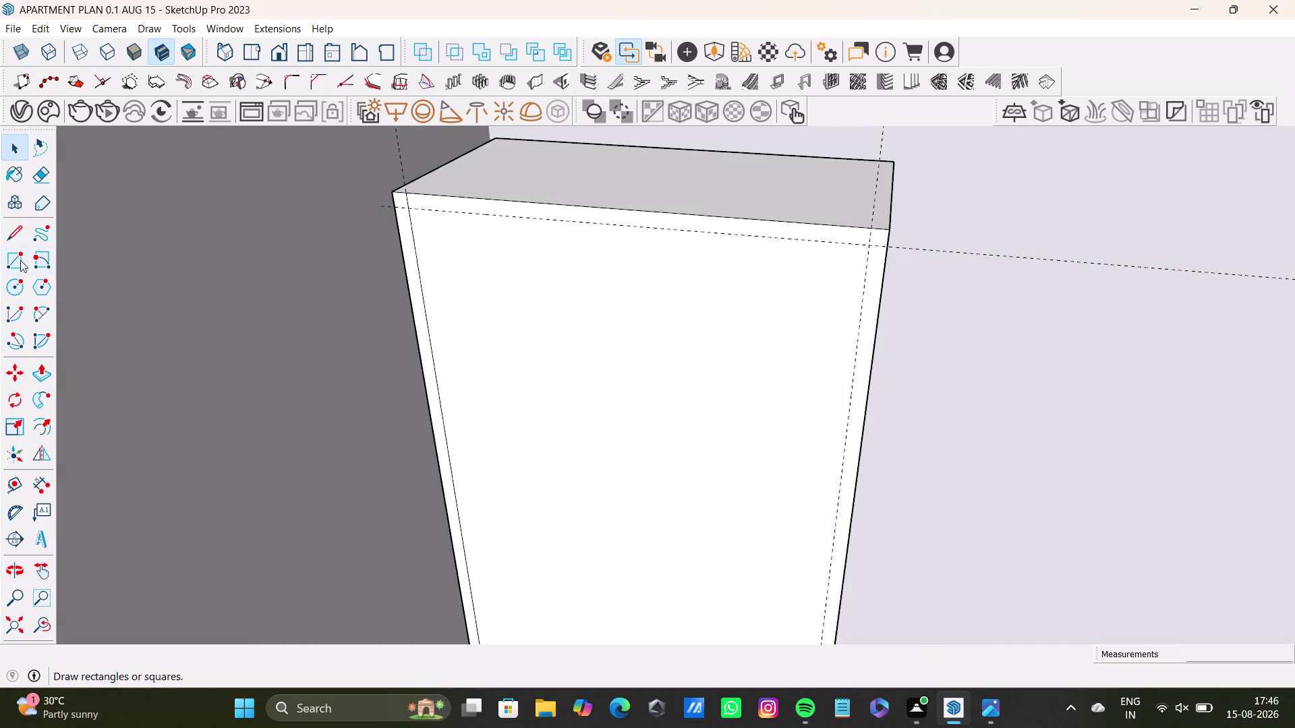
Draw a narrow rectangle on the left of the cabinet front, from the top guide to the bottom guide.
click(15, 261)
scroll(up, 3)
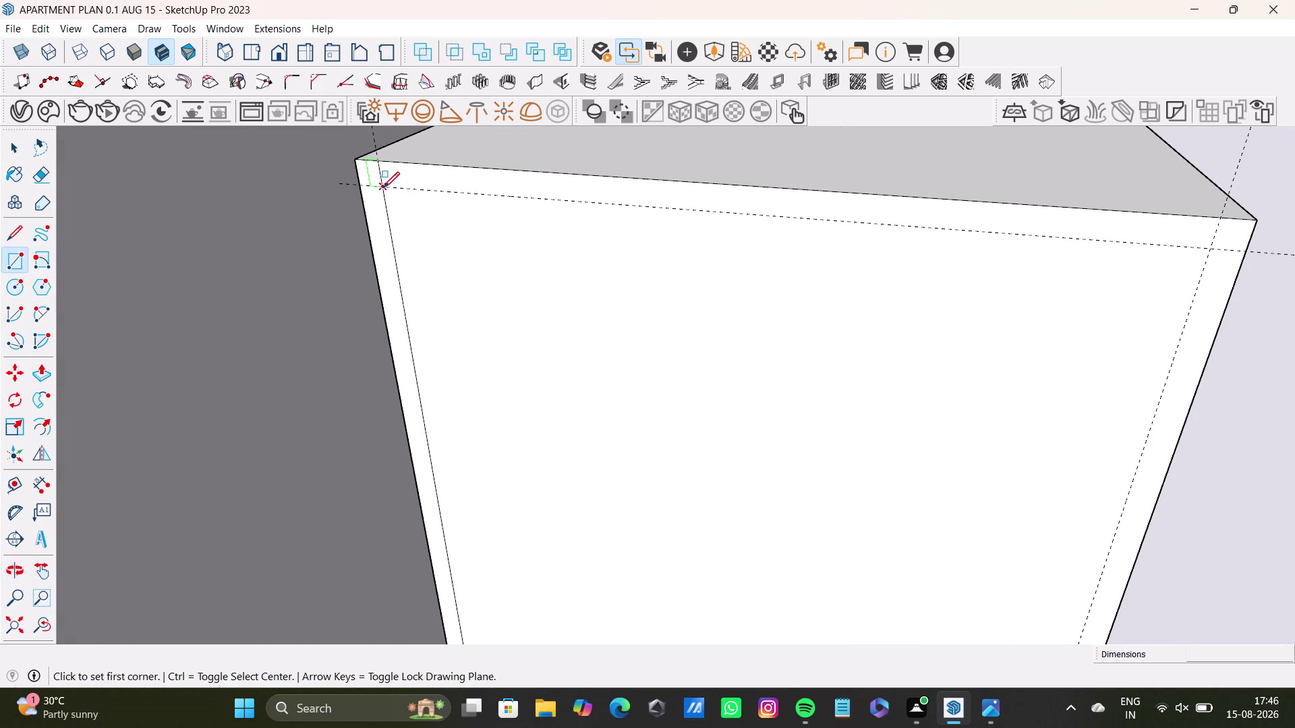
click(384, 187)
scroll(down, 3)
scroll(down, 3)
middle_drag(477, 456, 465, 209)
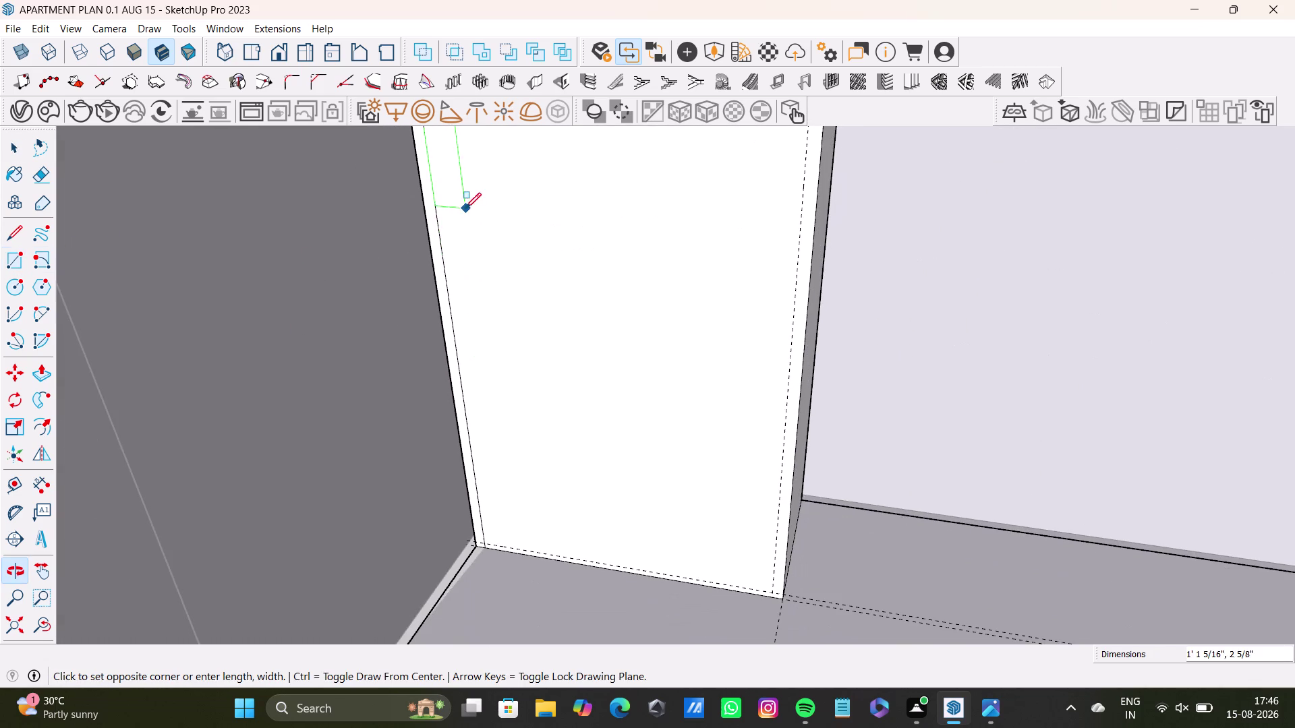
scroll(up, 3)
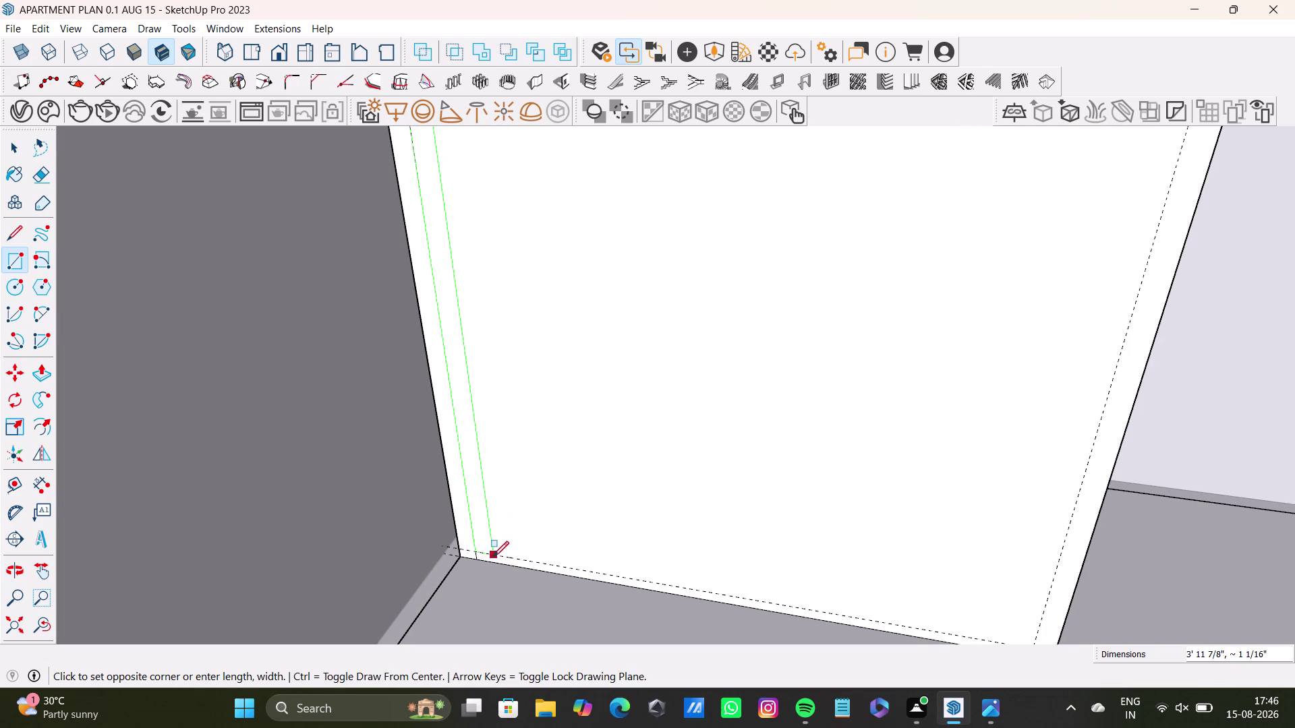
click(489, 557)
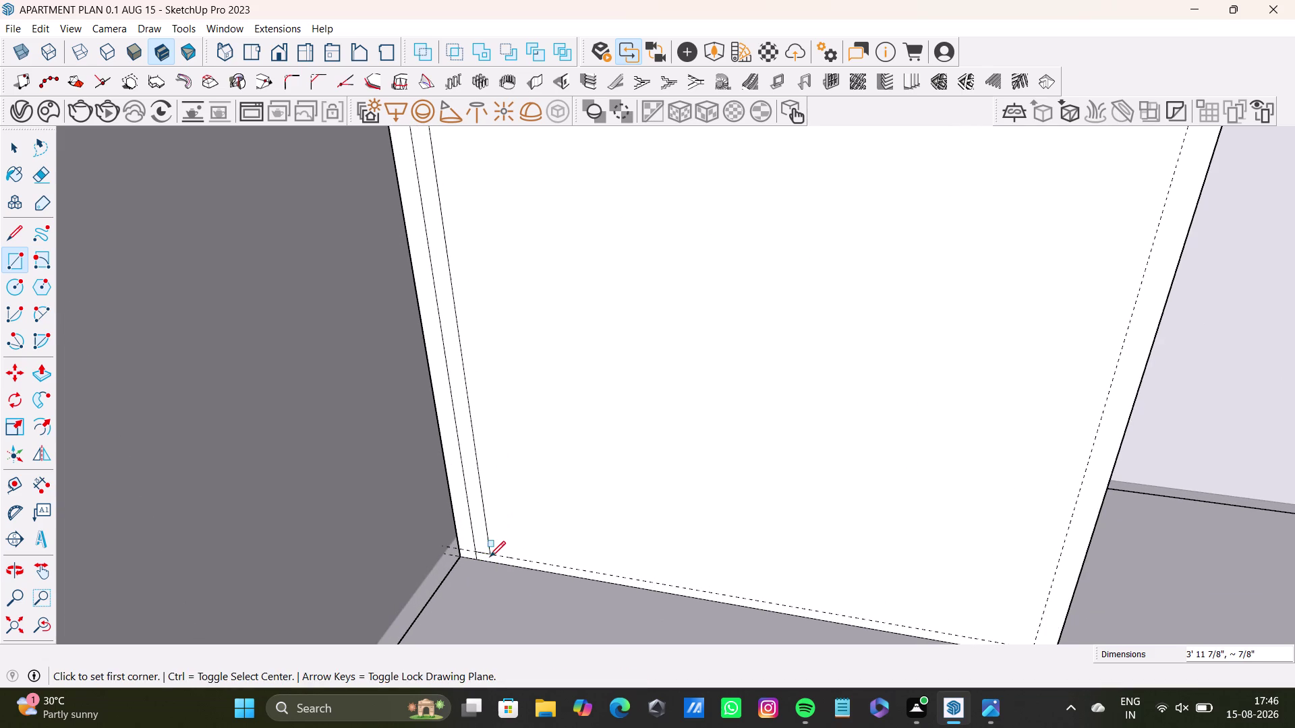
key(space)
scroll(down, 3)
middle_drag(530, 470, 550, 626)
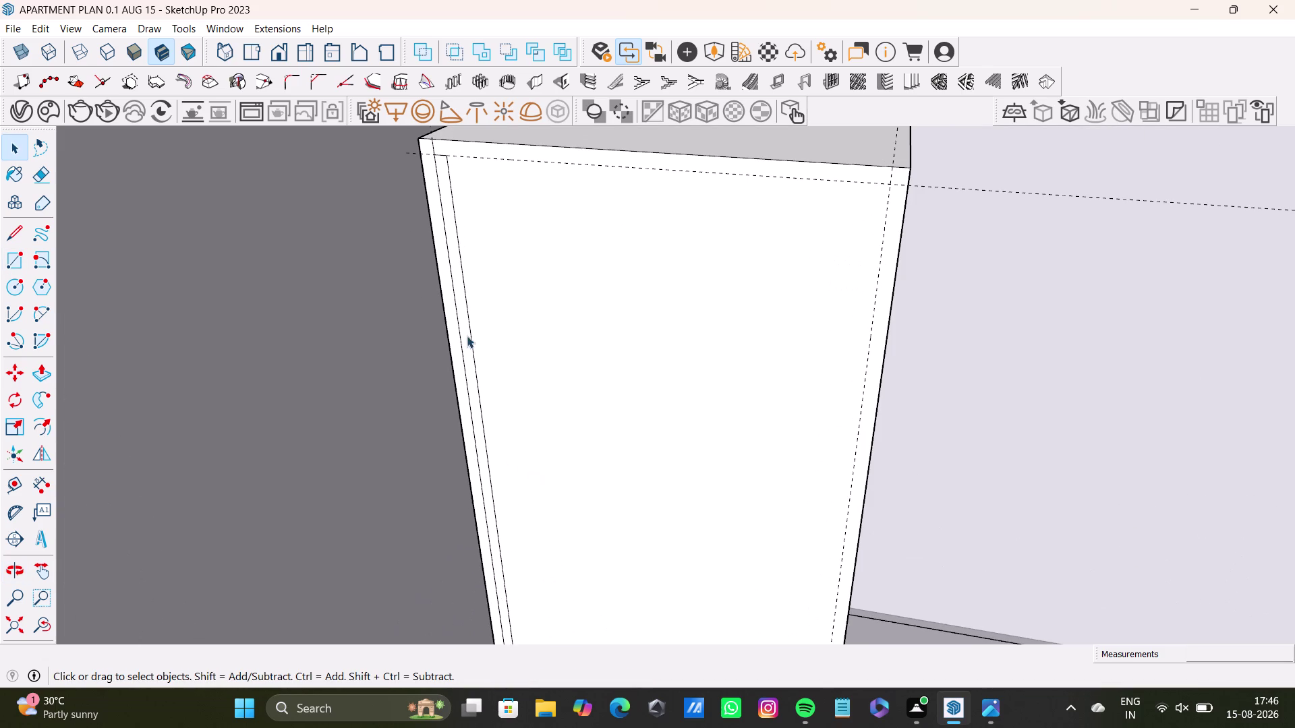
Push/Pull the narrow strip outward into a raised vertical slat.
click(466, 331)
key(p)
drag(466, 331, 457, 340)
middle_drag(469, 338, 473, 383)
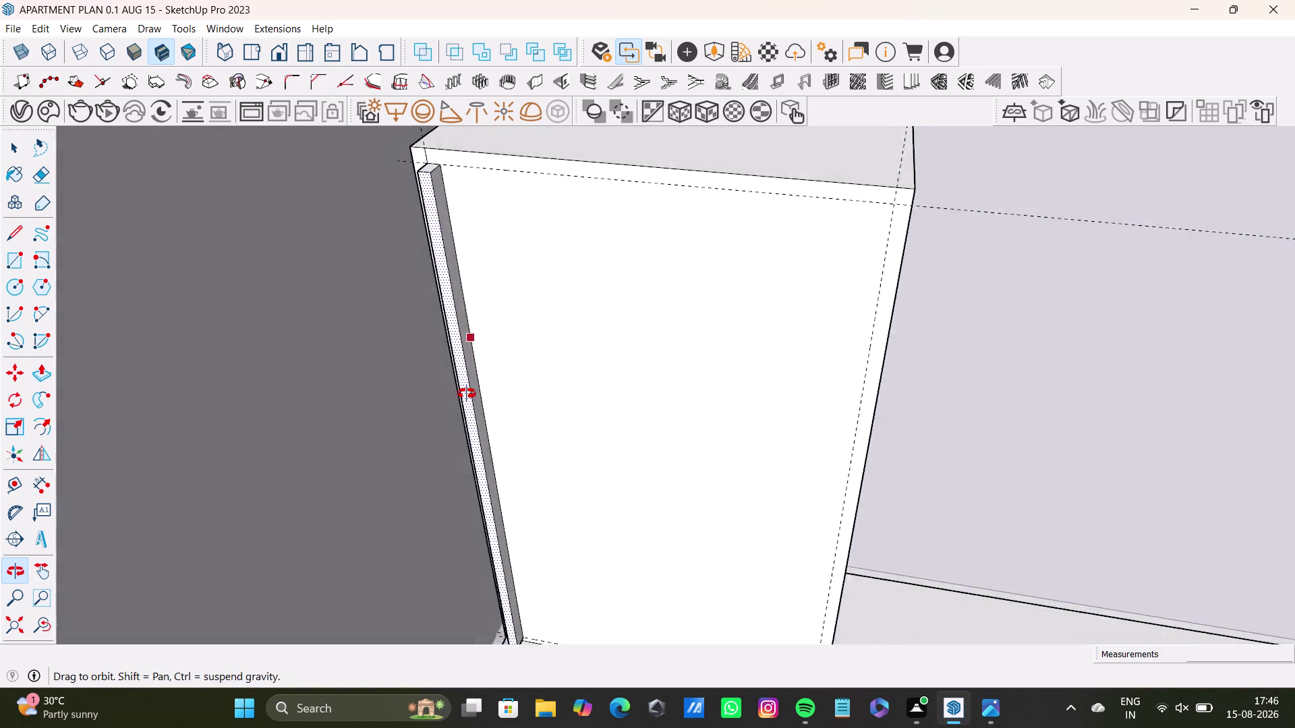
middle_drag(473, 383, 464, 400)
scroll(up, 3)
drag(432, 194, 436, 185)
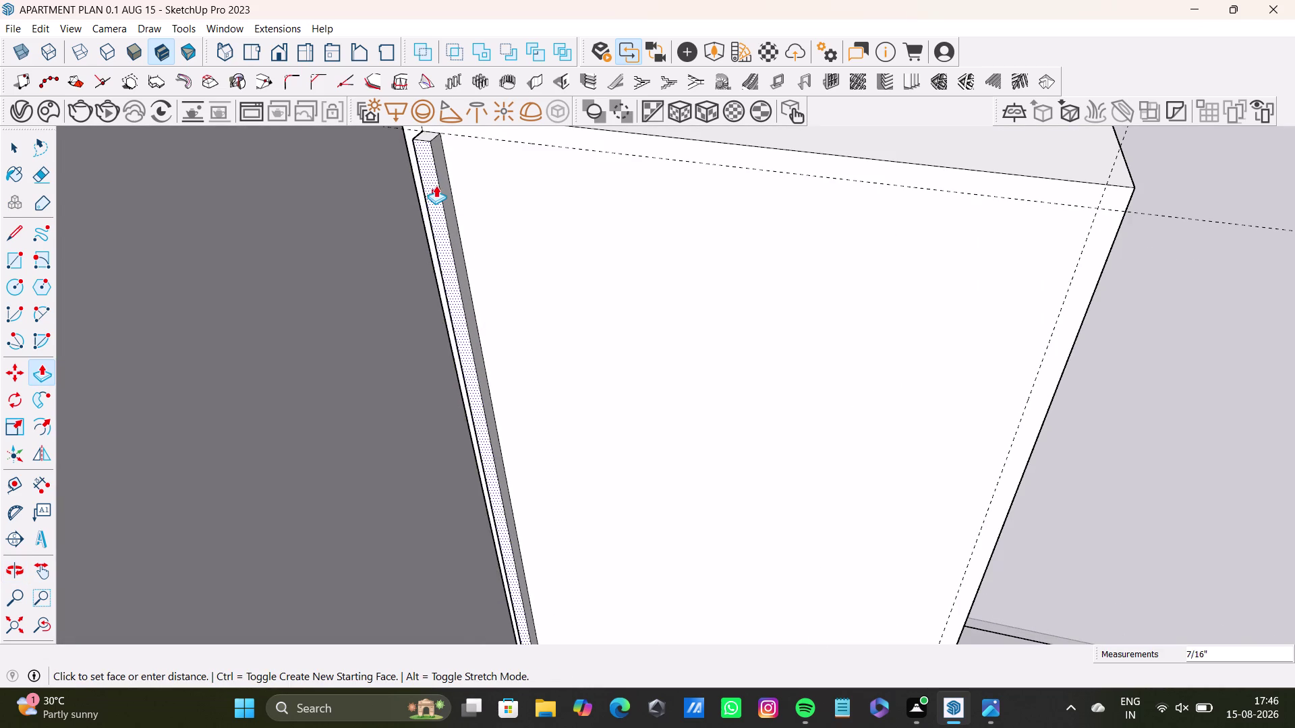
drag(435, 185, 437, 182)
scroll(up, 3)
middle_drag(443, 178, 423, 319)
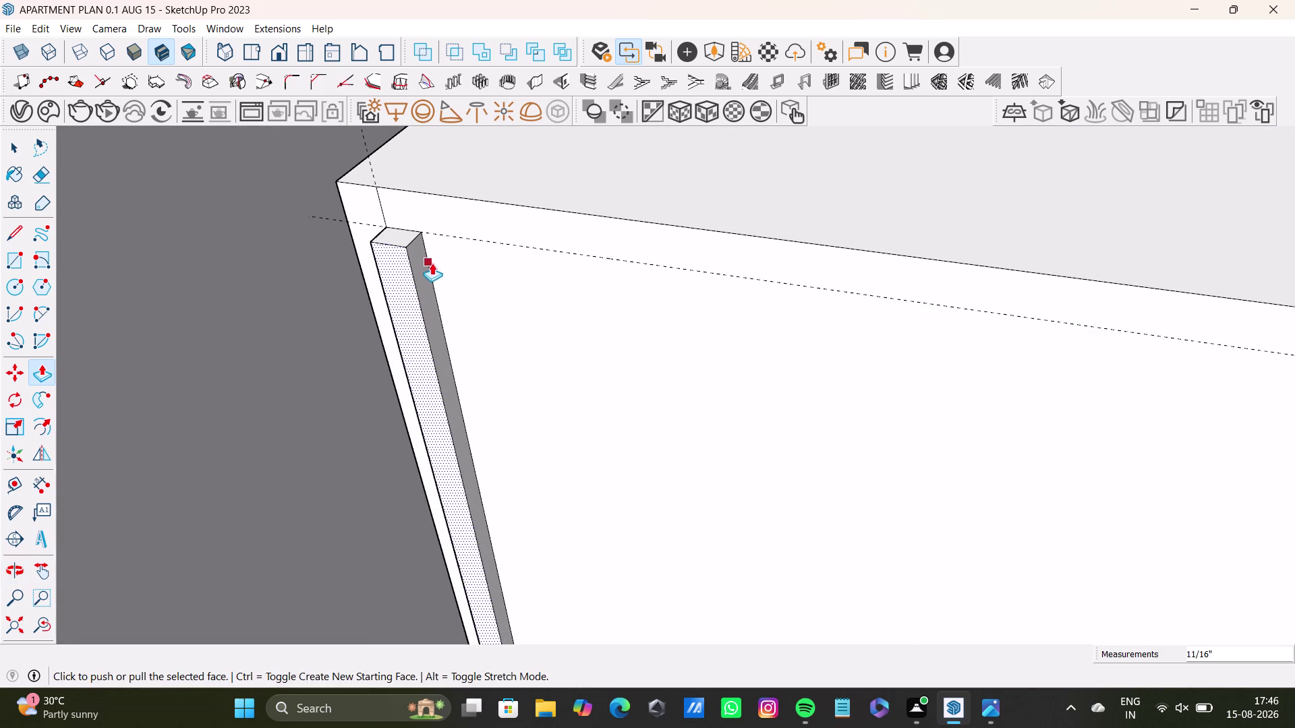
key(space)
click(424, 263)
key(p)
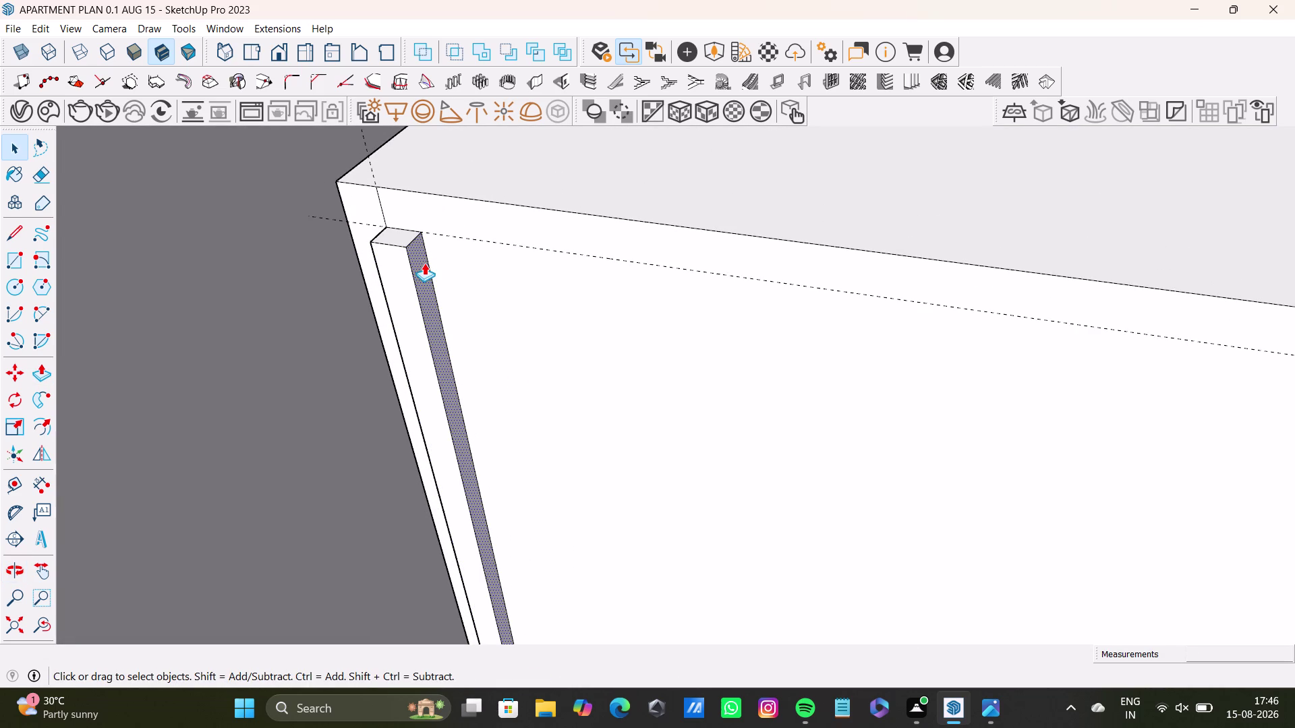
drag(425, 263, 407, 257)
key(space)
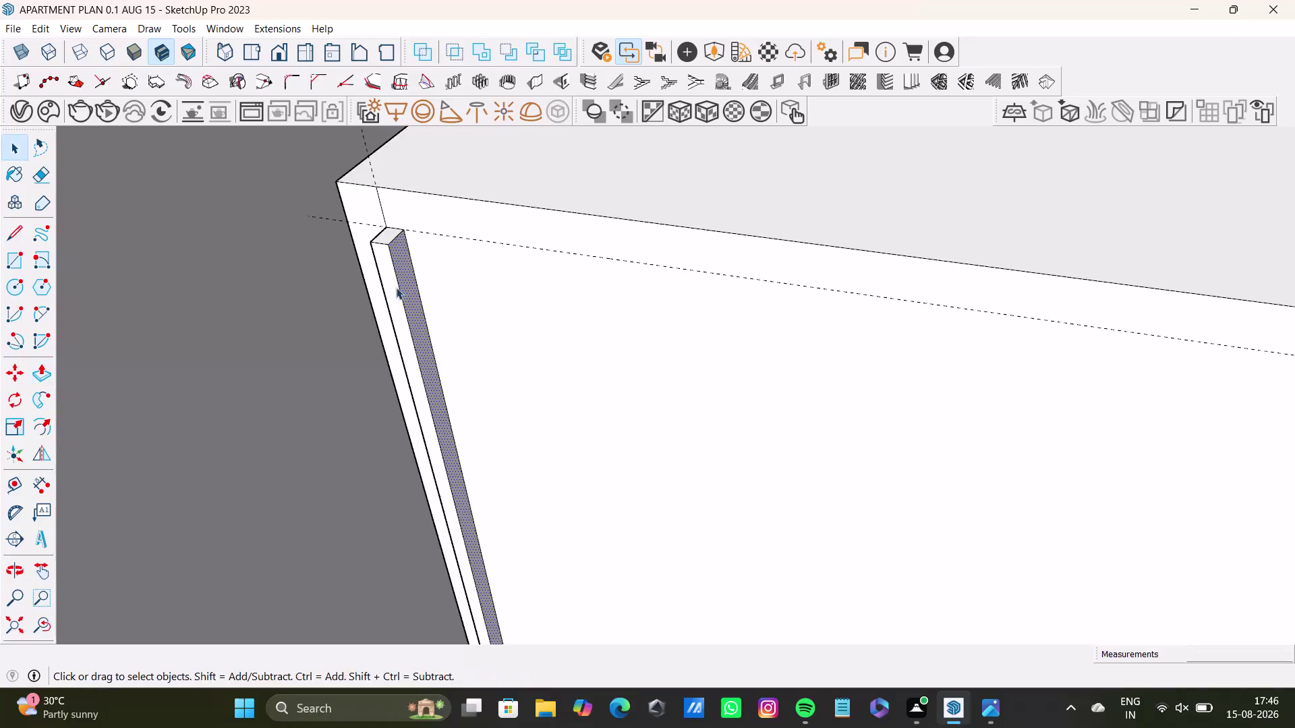
middle_drag(407, 299, 485, 339)
scroll(up, 3)
key(space)
click(370, 272)
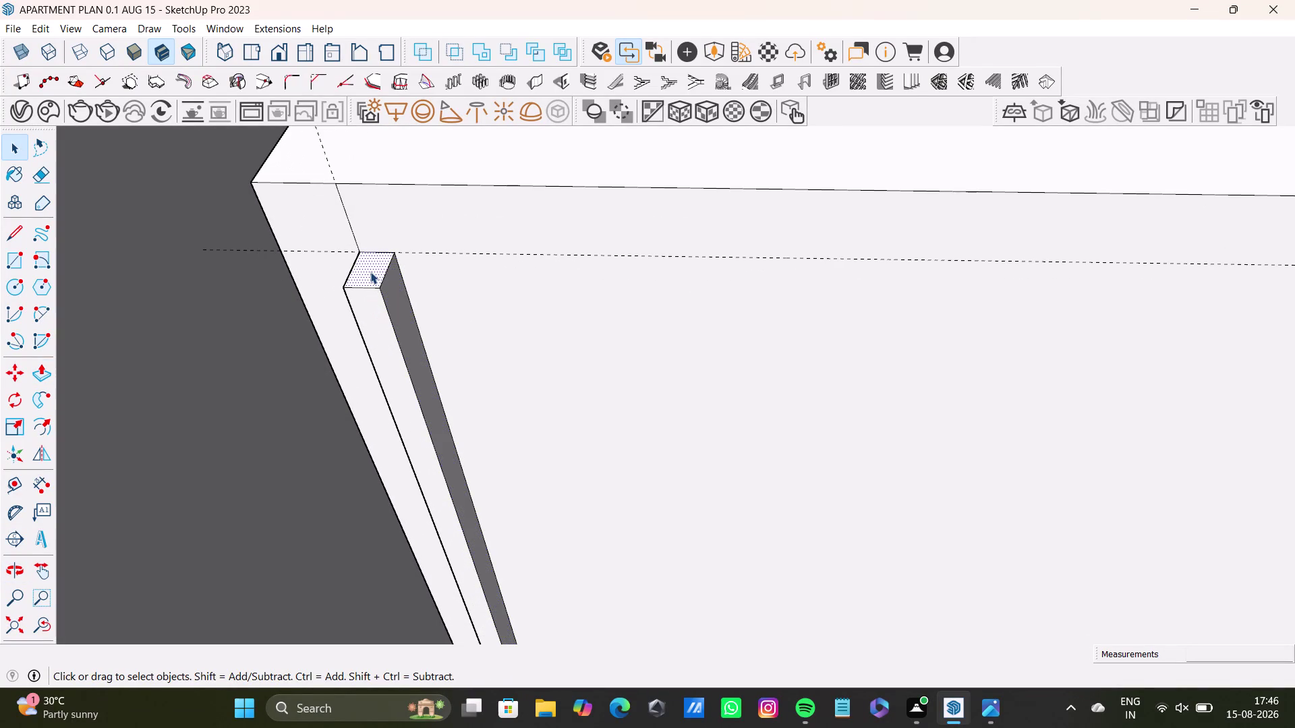
double_click(371, 272)
double_click(371, 280)
double_click(373, 309)
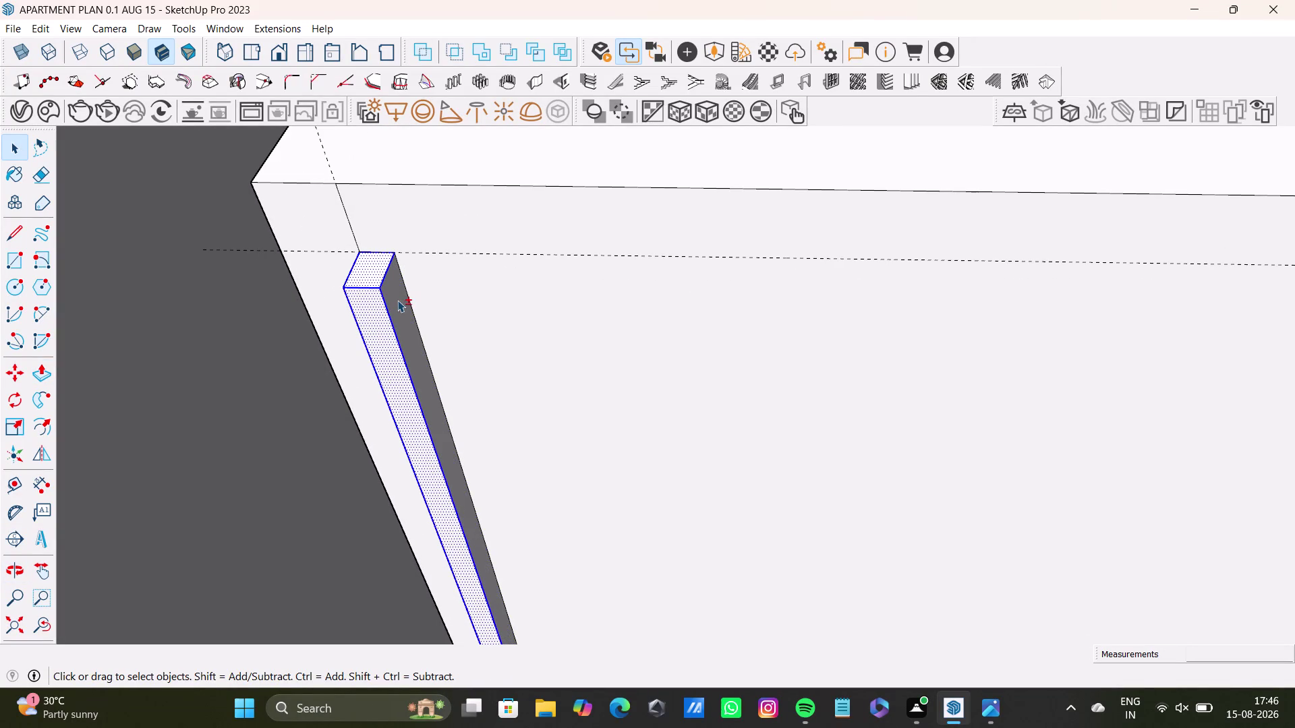
double_click(397, 300)
middle_drag(408, 381, 561, 334)
scroll(up, 3)
middle_drag(396, 417, 398, 410)
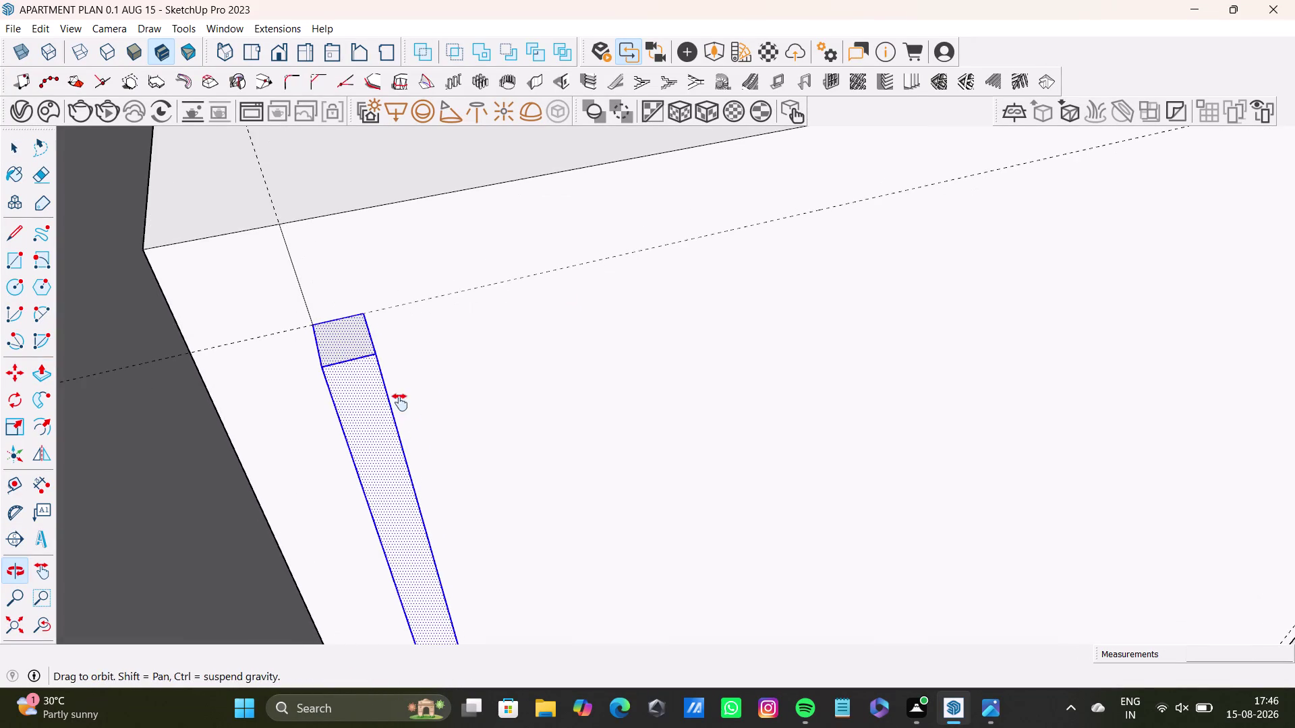
middle_drag(398, 410, 416, 304)
middle_drag(409, 317, 448, 303)
middle_drag(438, 329, 539, 316)
middle_drag(588, 362, 412, 355)
click(47, 624)
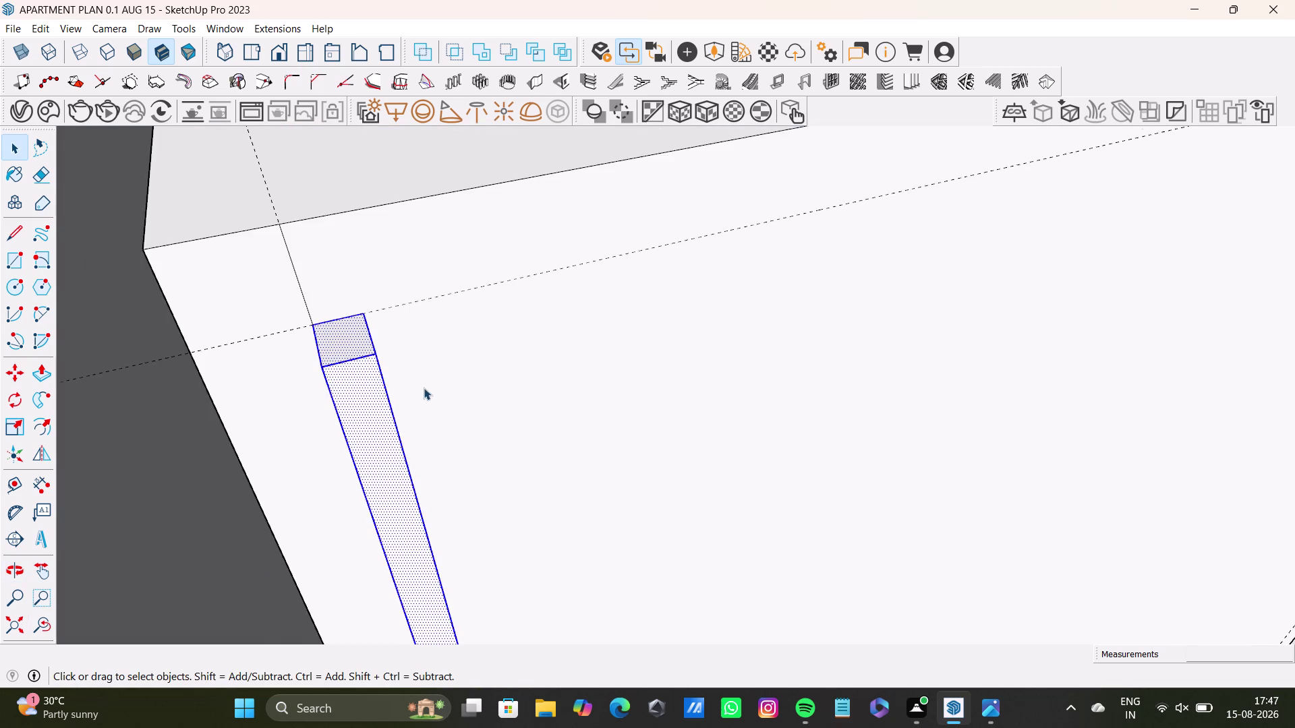
scroll(up, 3)
middle_drag(403, 378, 429, 323)
middle_drag(416, 333, 499, 300)
middle_drag(448, 364, 504, 354)
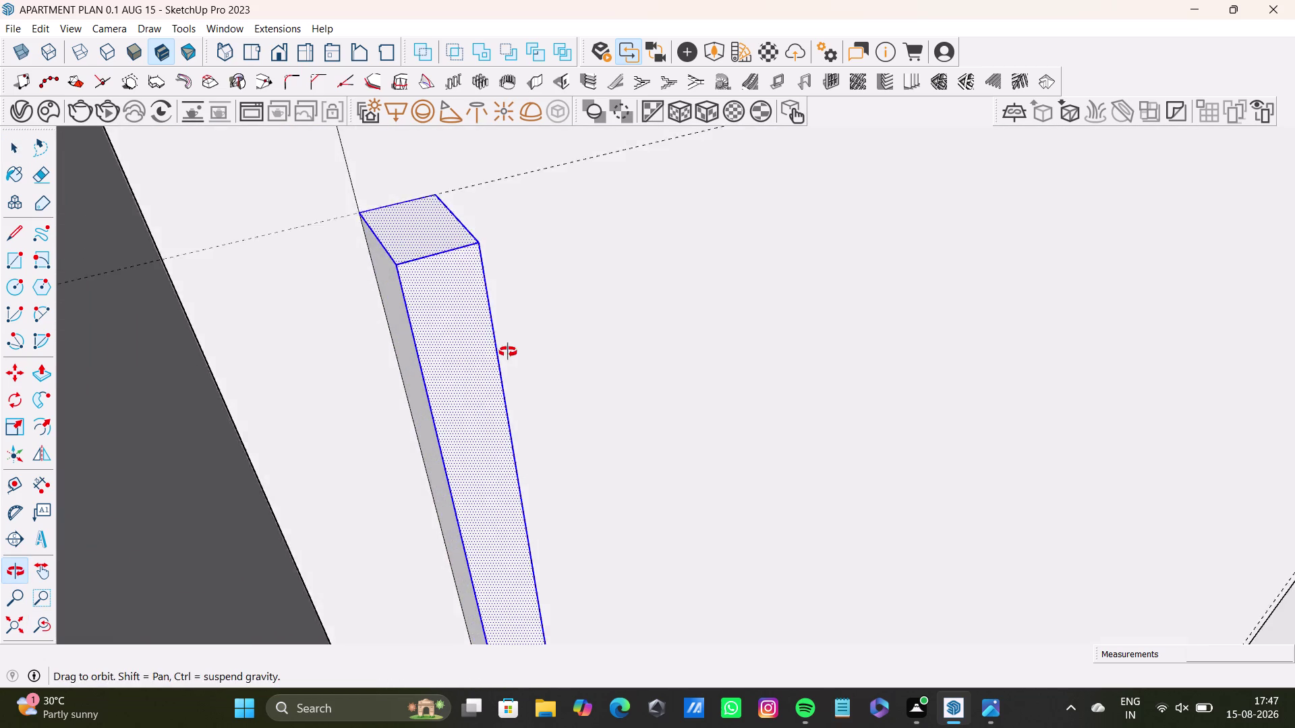
middle_drag(505, 354, 517, 345)
double_click(393, 301)
scroll(down, 3)
middle_drag(623, 461, 572, 439)
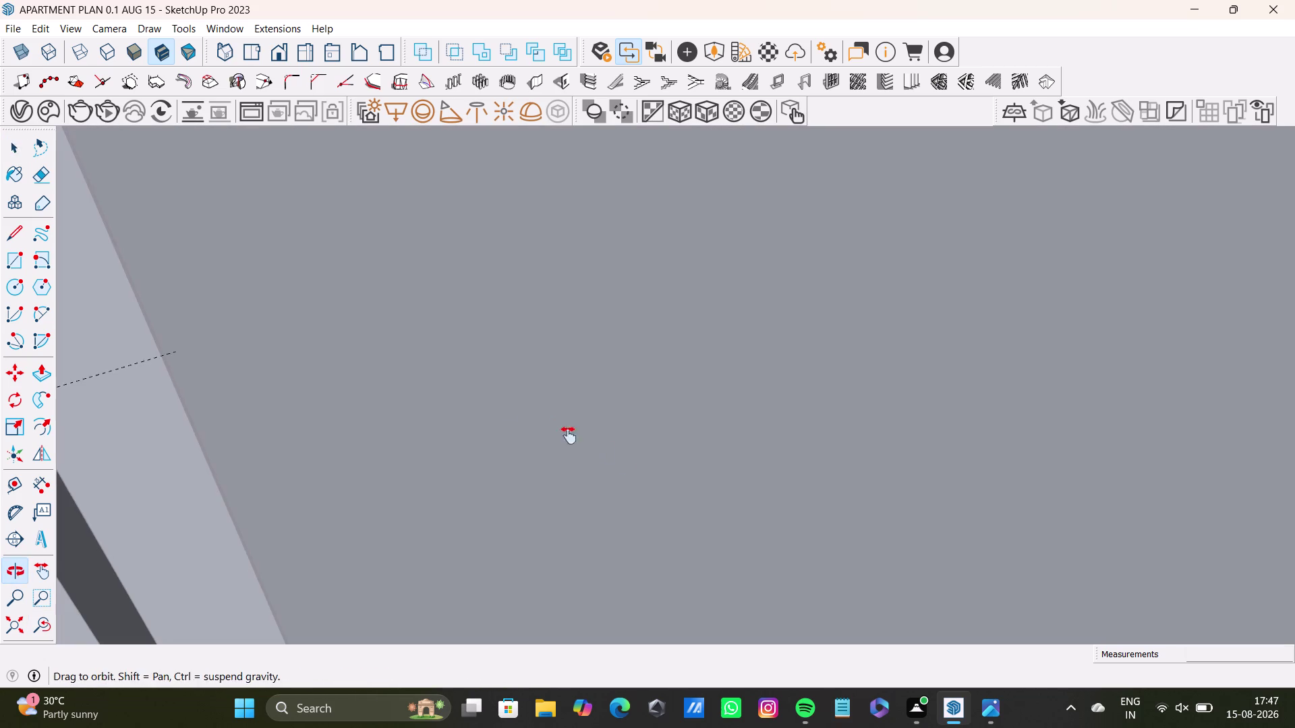
middle_drag(572, 439, 494, 406)
click(0, 622)
click(16, 623)
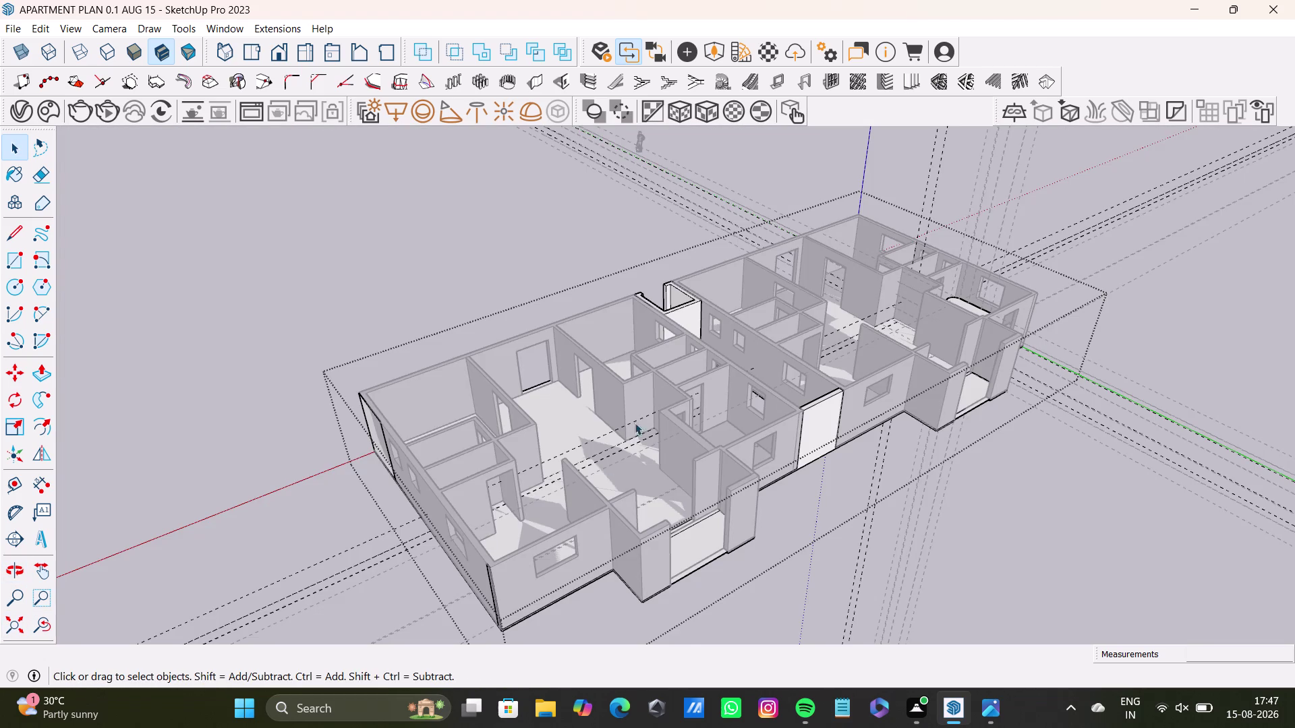
scroll(up, 3)
middle_drag(1004, 313, 572, 449)
scroll(up, 3)
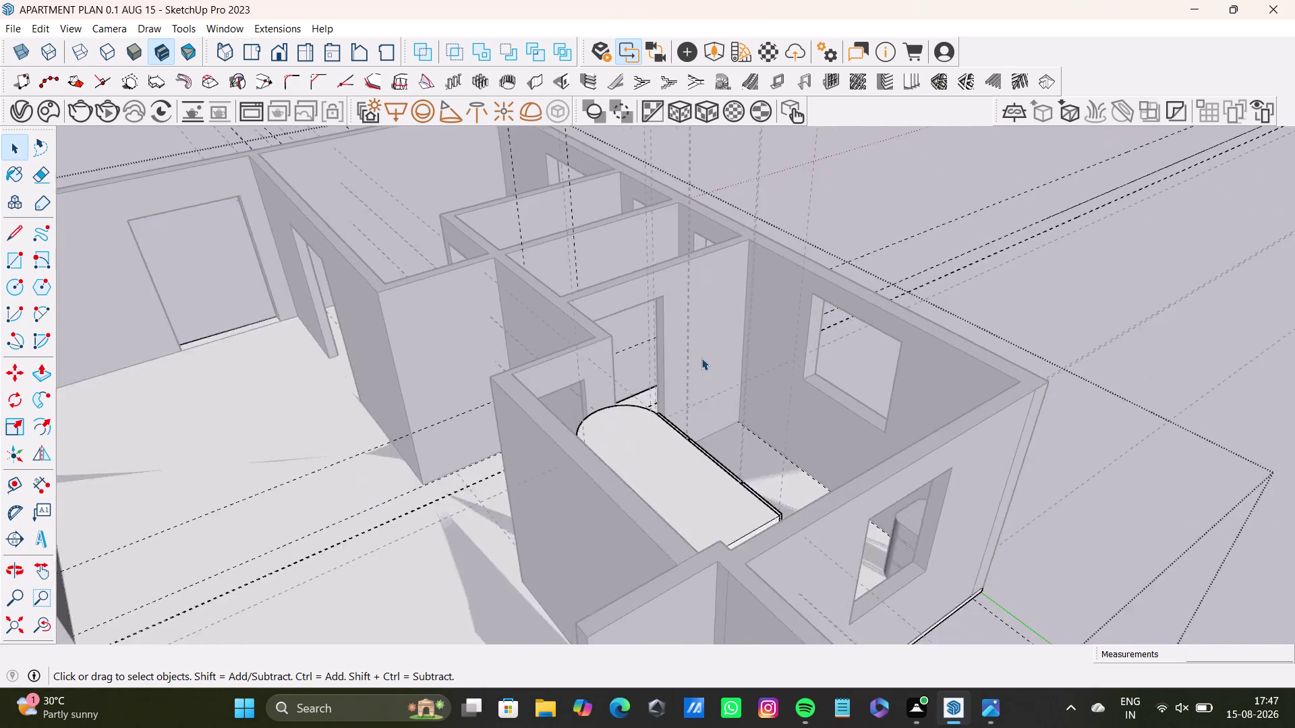
scroll(up, 3)
middle_drag(669, 370, 474, 344)
scroll(up, 3)
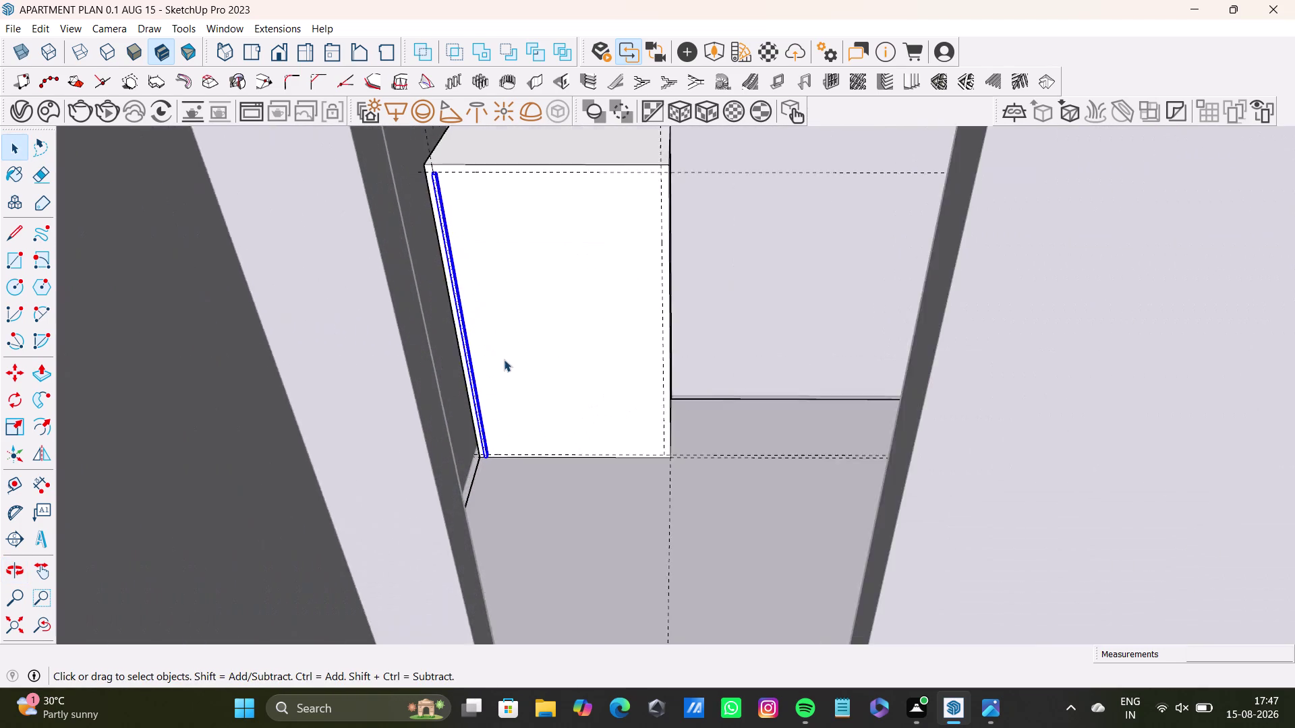
scroll(up, 3)
middle_drag(504, 363, 507, 320)
scroll(up, 3)
middle_drag(504, 448, 459, 354)
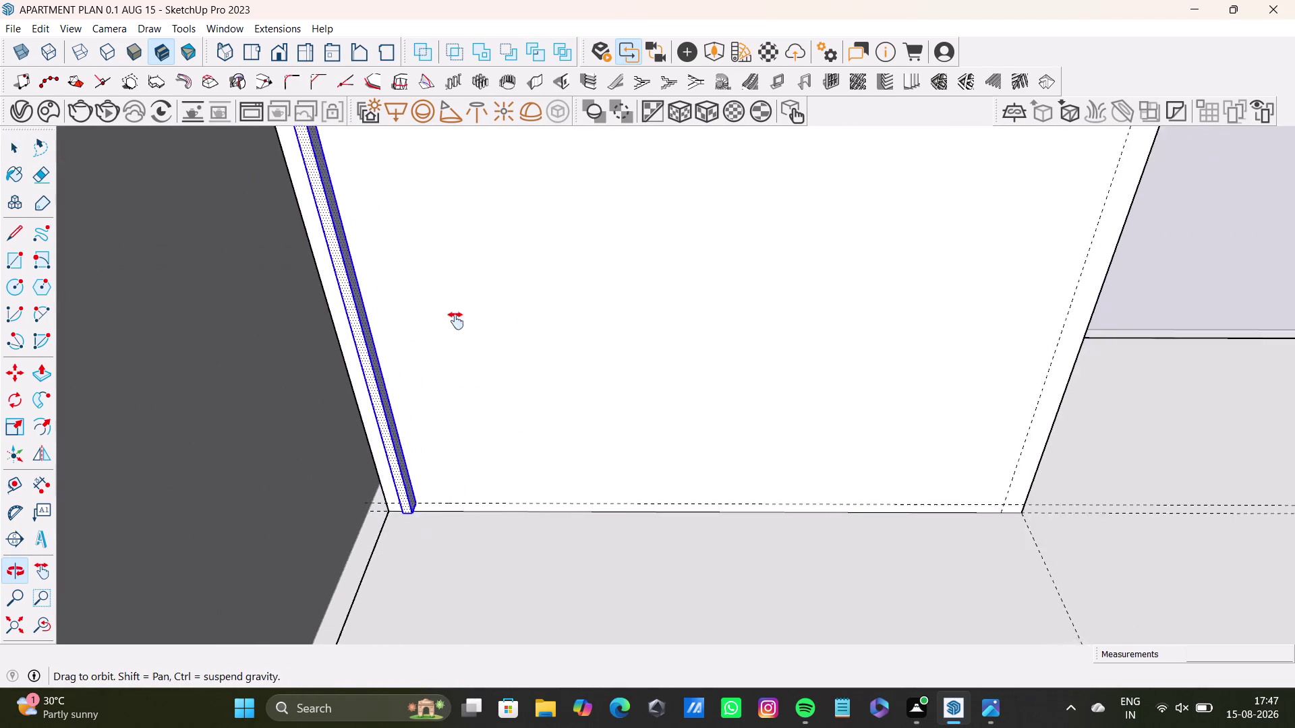
middle_drag(460, 355, 461, 300)
scroll(up, 3)
middle_drag(469, 440, 549, 448)
middle_drag(490, 484, 473, 439)
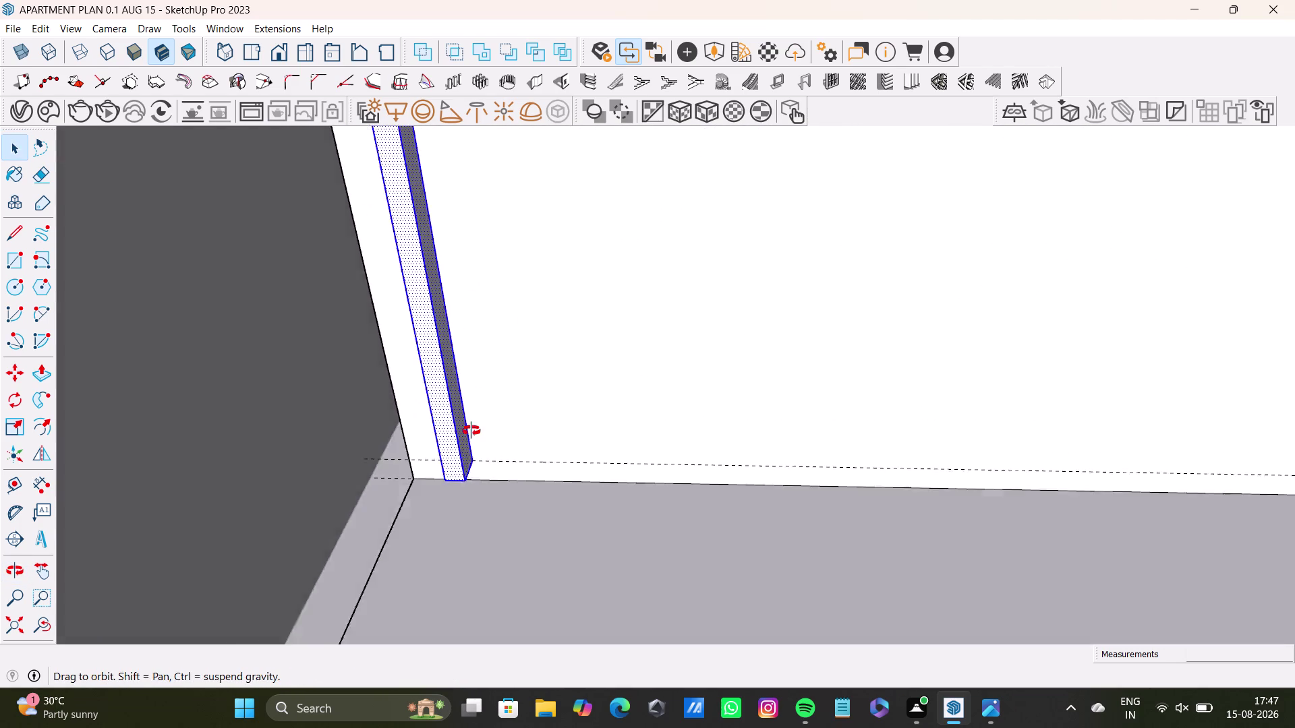
middle_drag(473, 439, 471, 368)
scroll(up, 3)
middle_drag(495, 465, 495, 366)
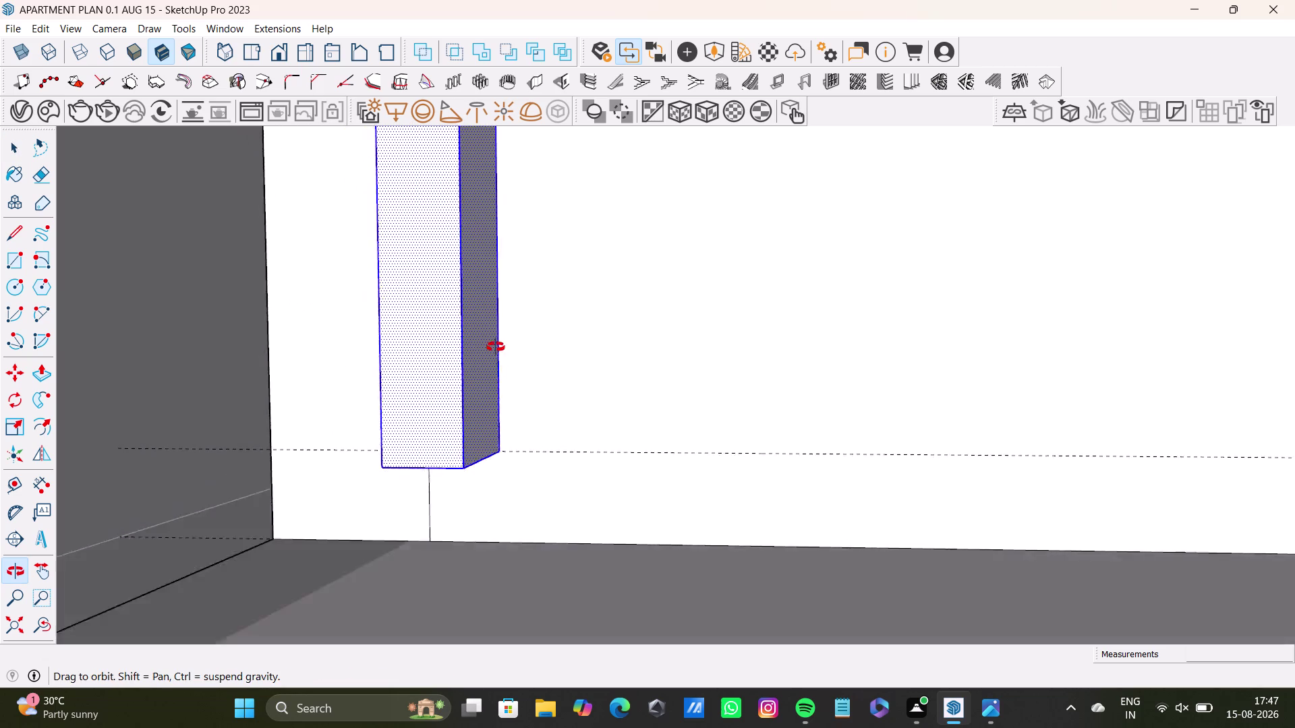
middle_drag(495, 367, 496, 292)
middle_drag(487, 322, 487, 606)
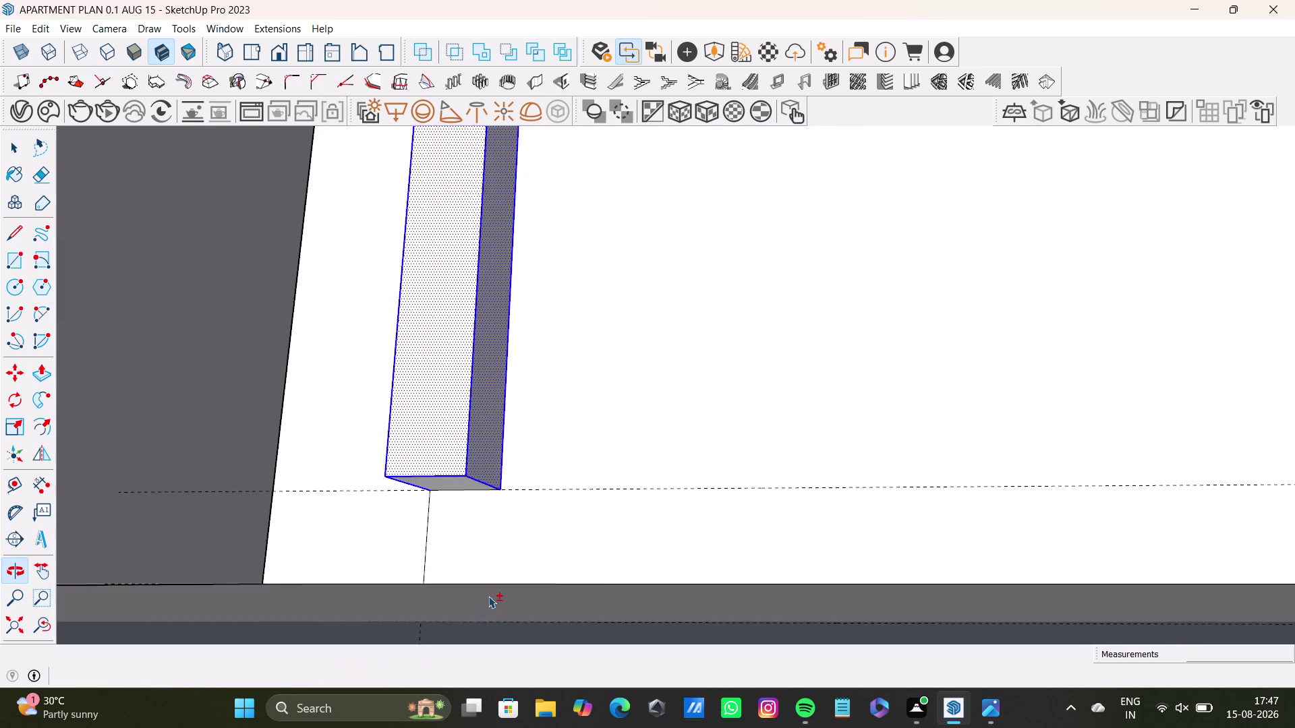
scroll(up, 3)
double_click(458, 458)
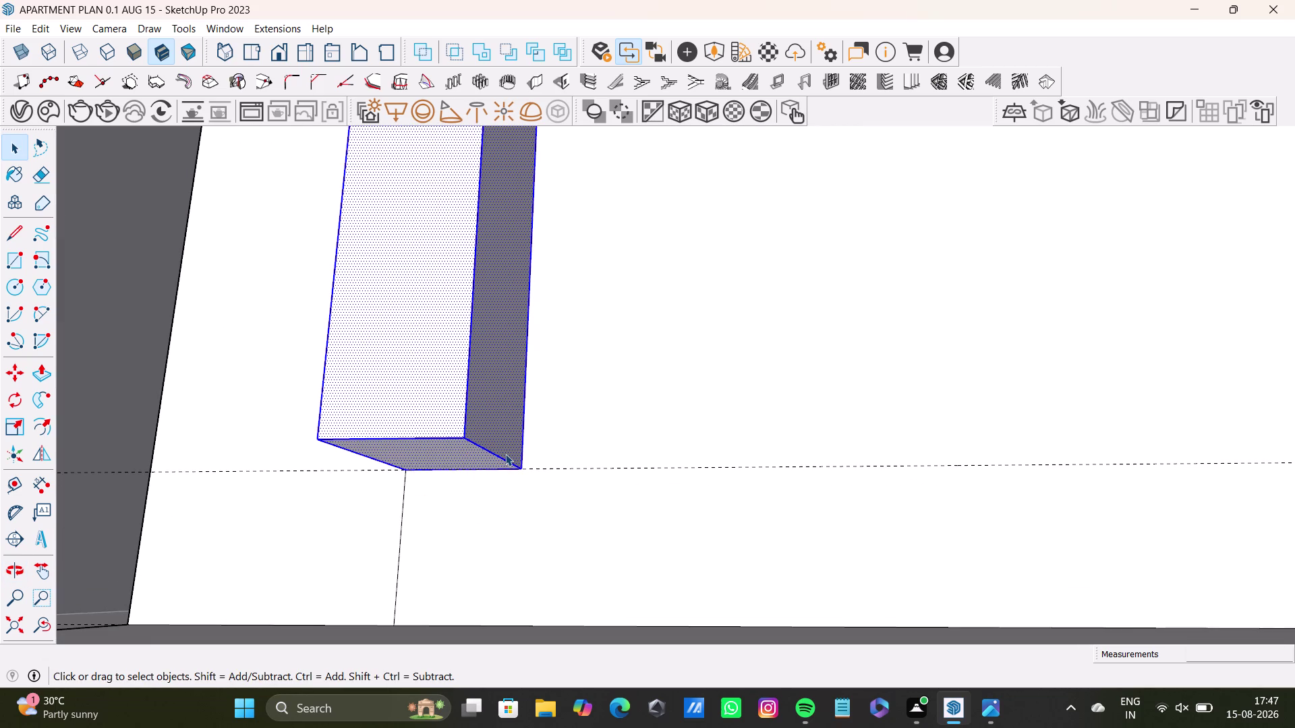
key(m)
click(522, 469)
scroll(down, 3)
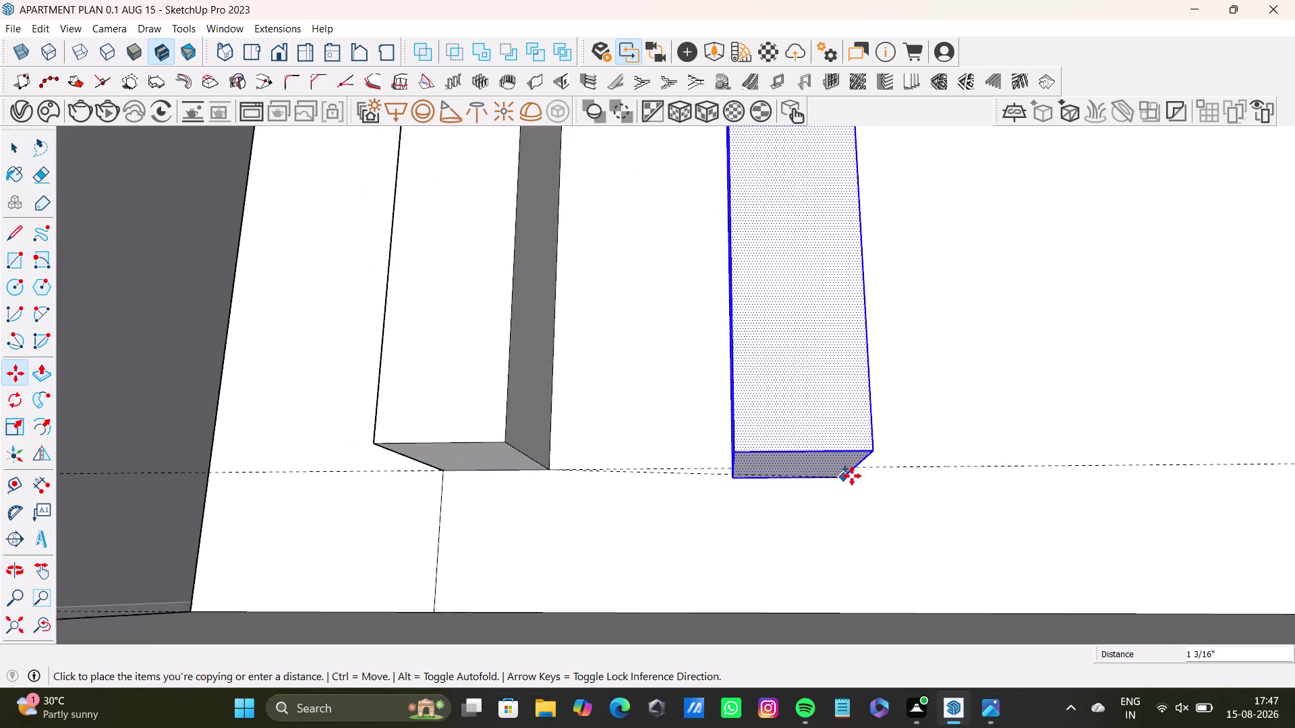
scroll(down, 3)
middle_drag(907, 441, 464, 595)
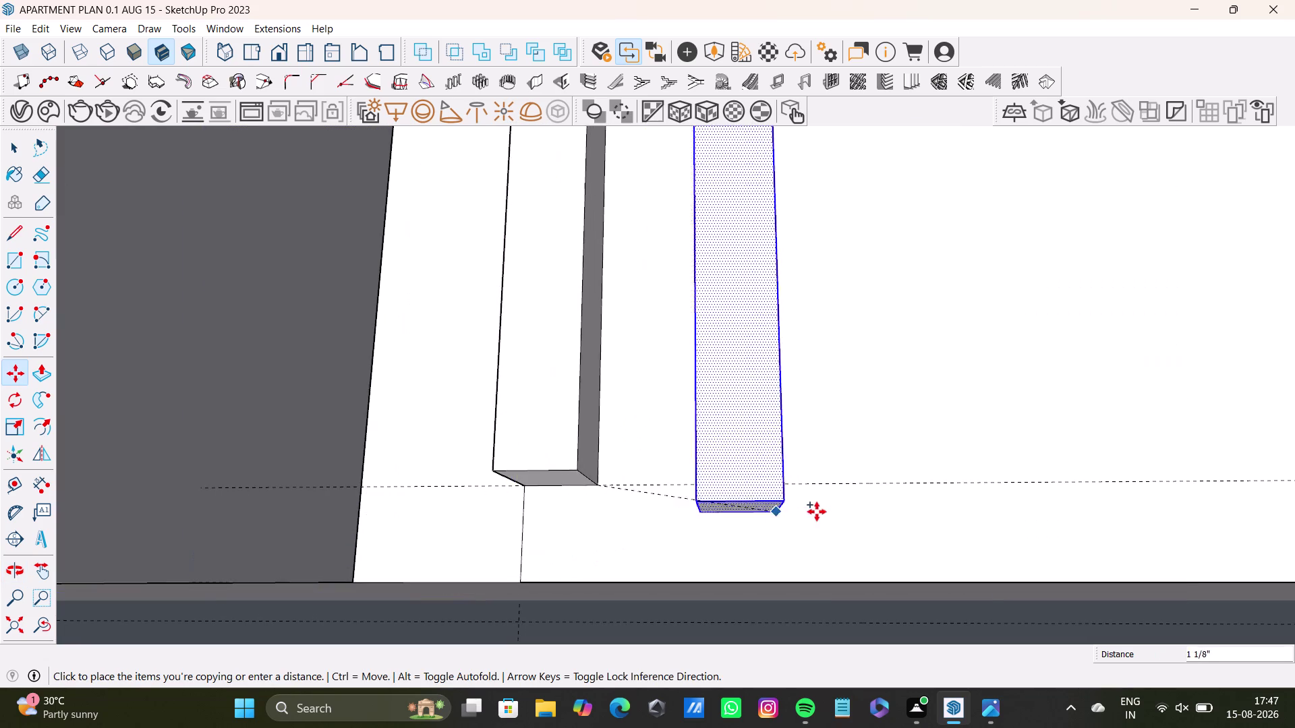
scroll(down, 3)
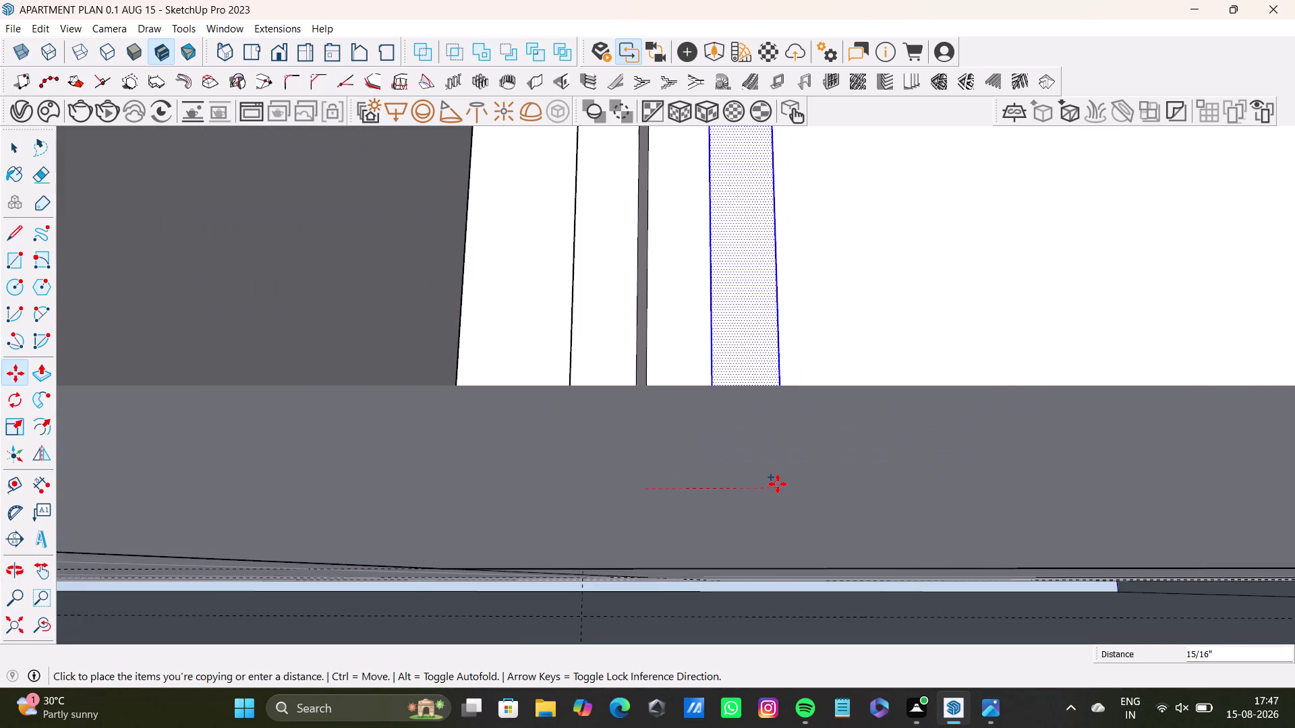
key(space)
scroll(down, 3)
middle_drag(707, 460, 671, 635)
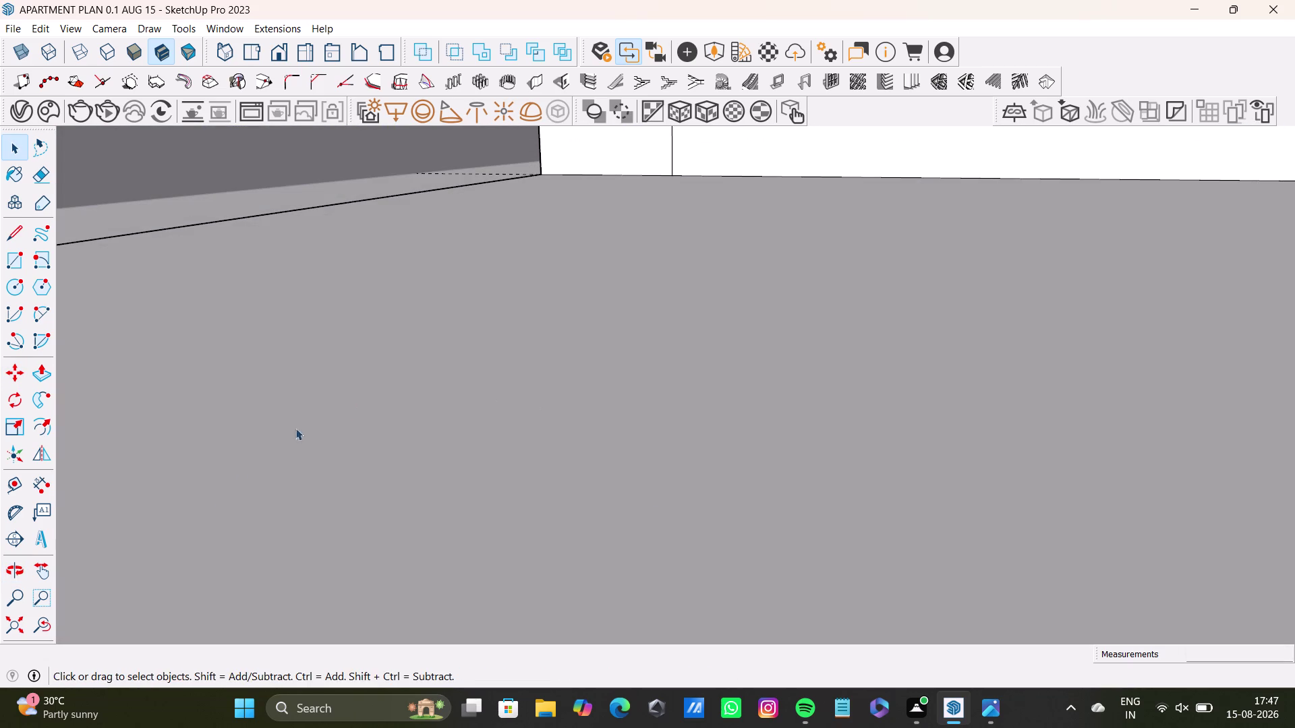
Copy the slat to the front's right edge and fill the gap with /20 evenly spaced copies.
drag(4, 624, 12, 617)
scroll(up, 3)
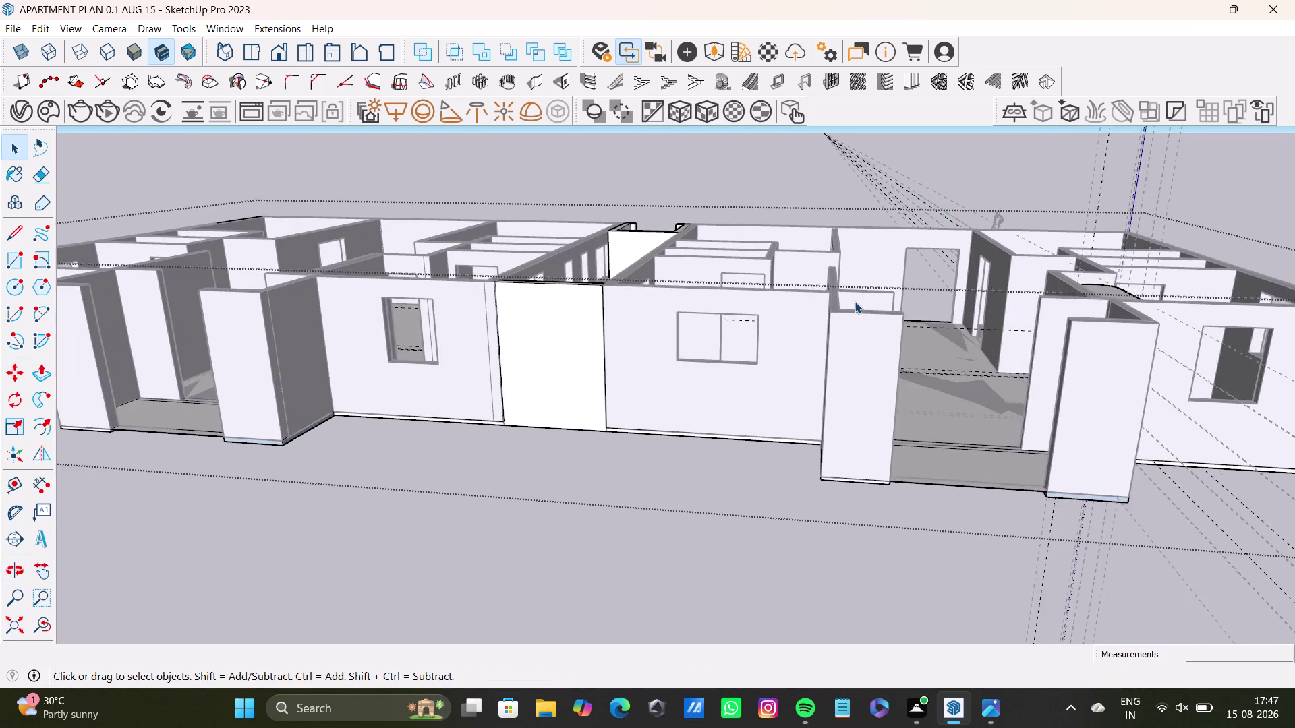
scroll(up, 3)
middle_drag(853, 309, 854, 565)
middle_drag(1000, 417, 272, 362)
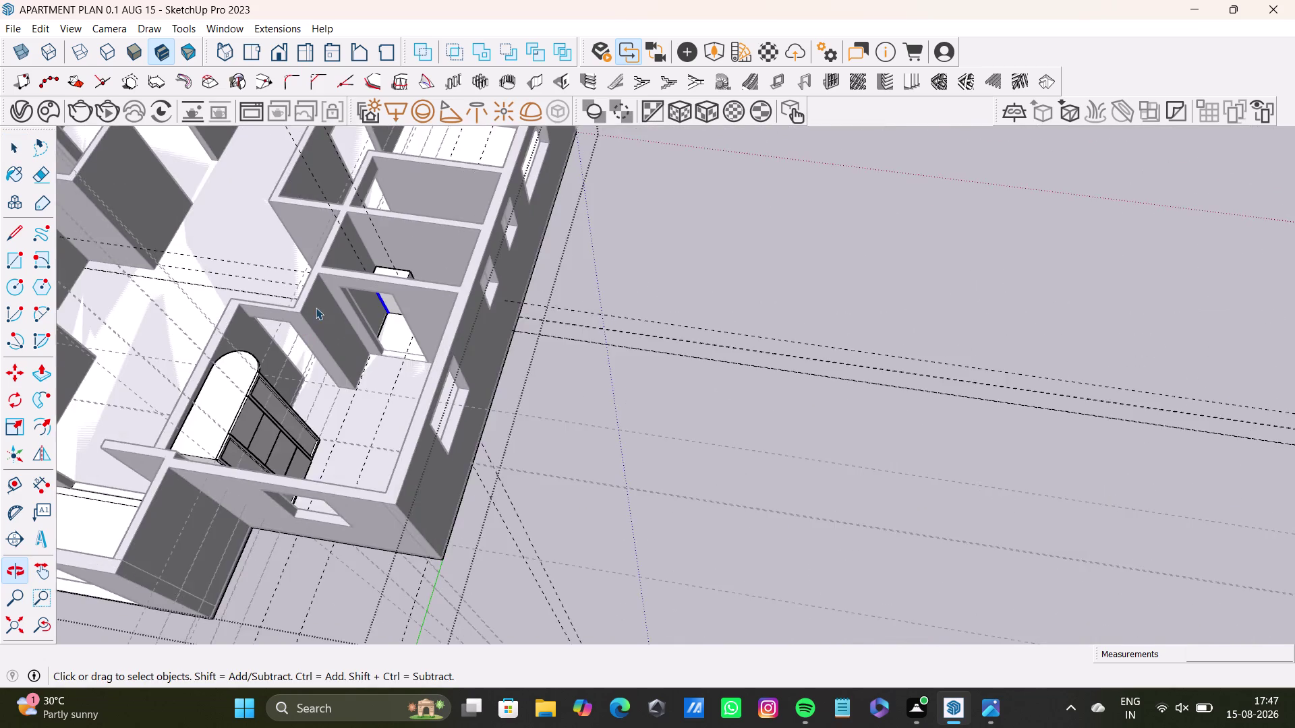
scroll(up, 3)
middle_drag(421, 273, 523, 224)
scroll(up, 3)
middle_drag(388, 394, 388, 390)
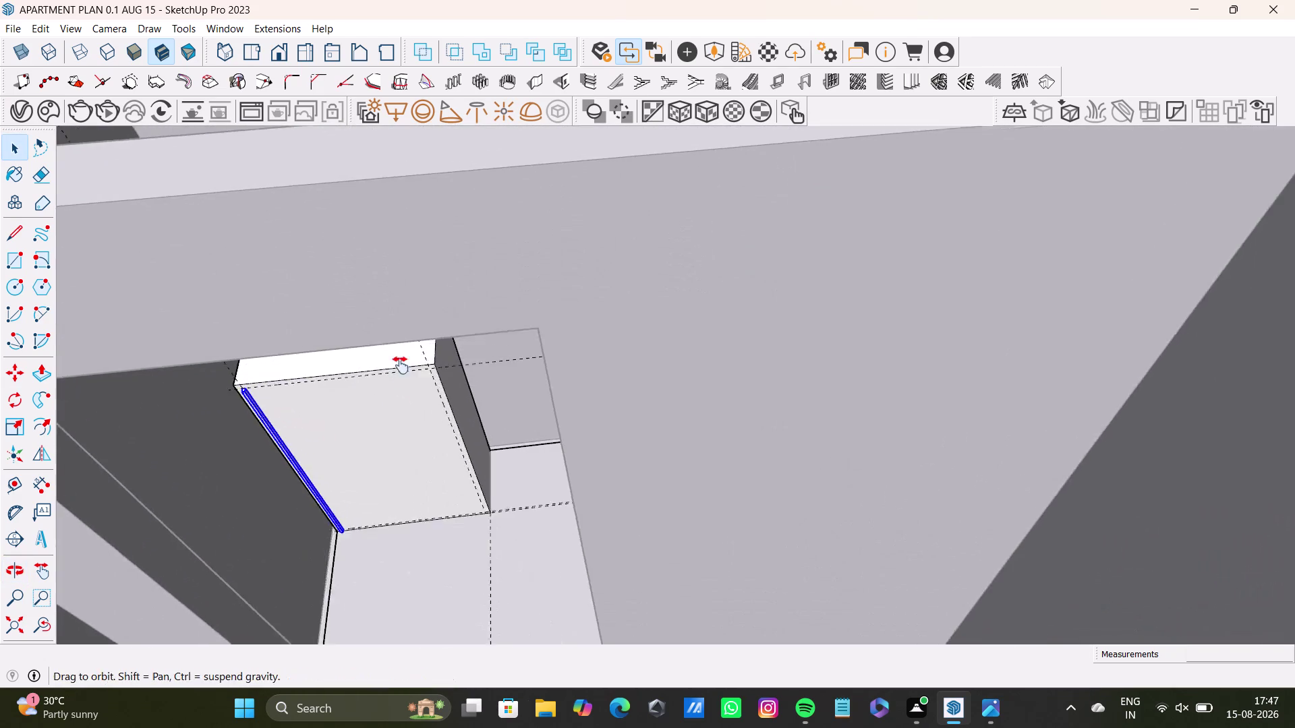
middle_drag(389, 390, 528, 322)
scroll(up, 3)
key(m)
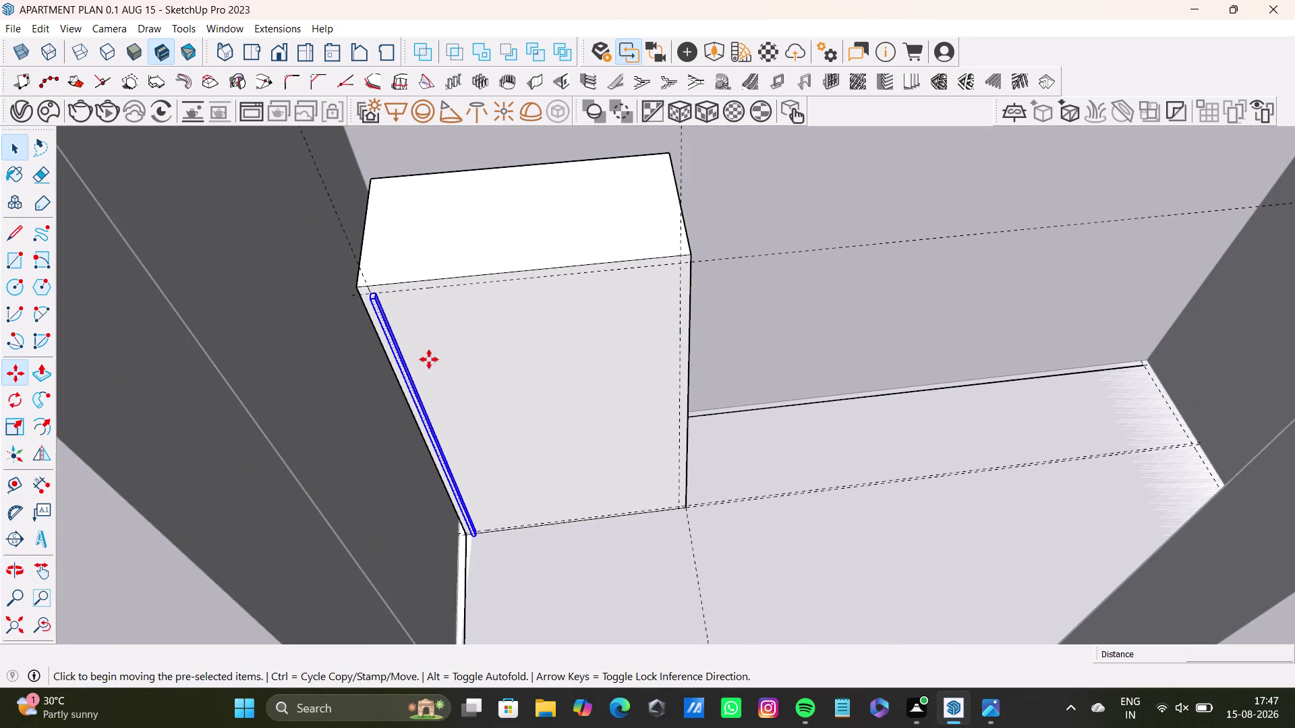
click(376, 300)
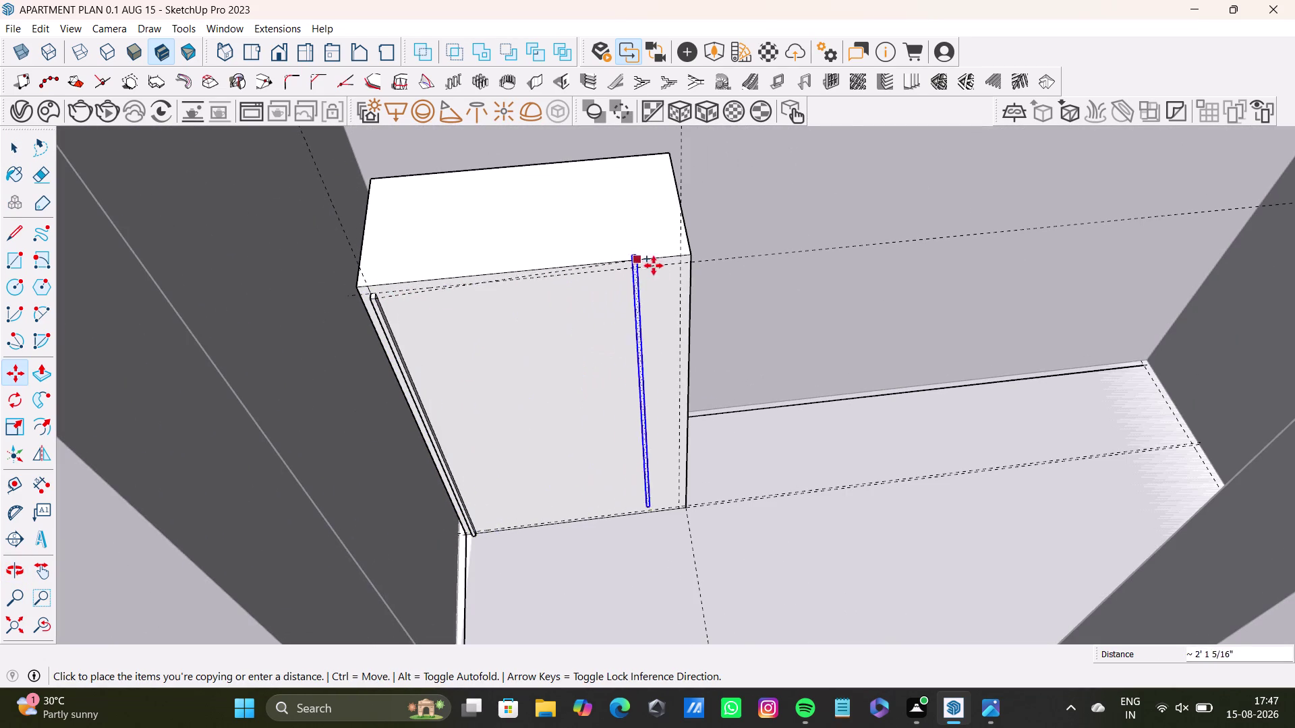
click(677, 267)
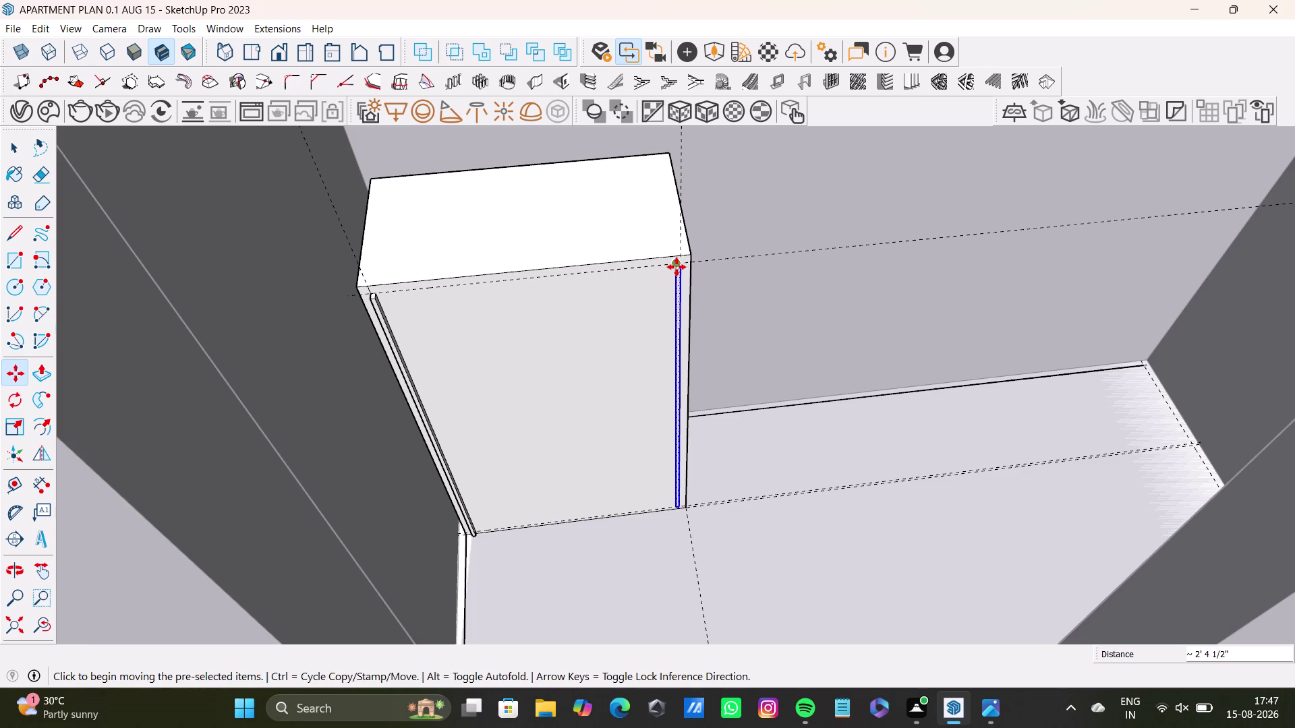
text(/2)
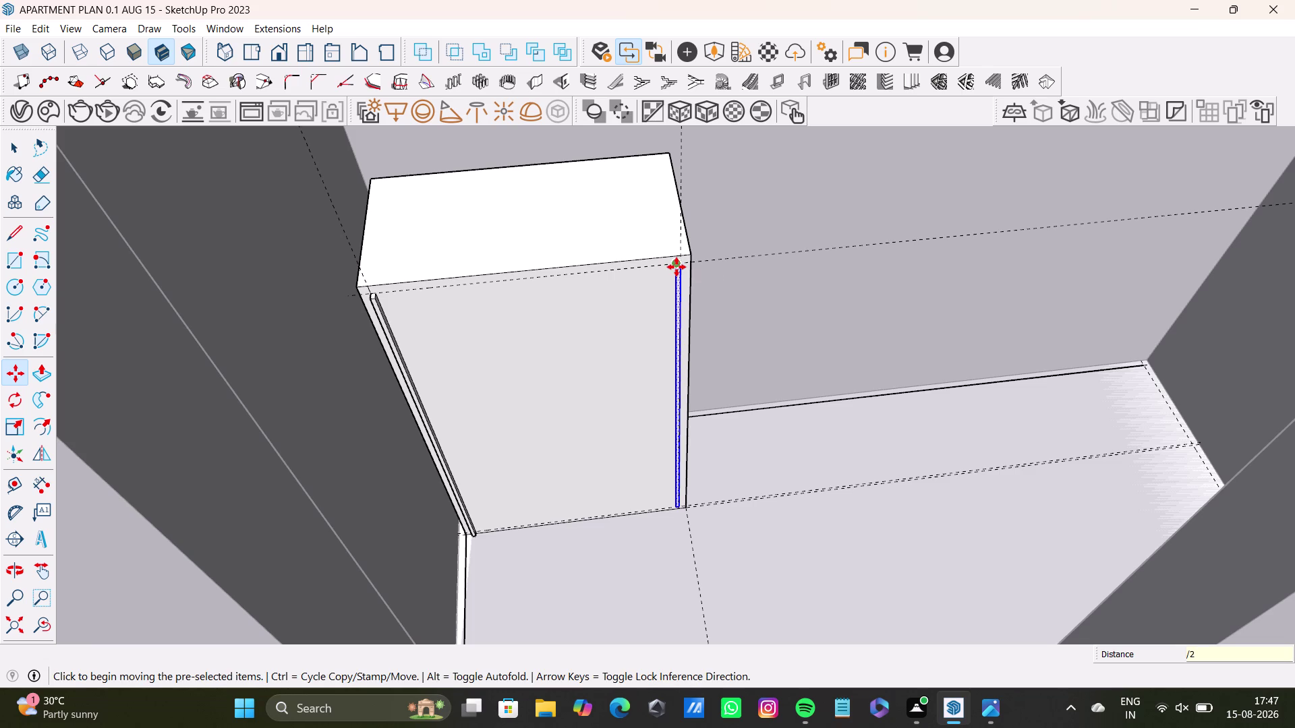
text(0)
key(Return)
key(space)
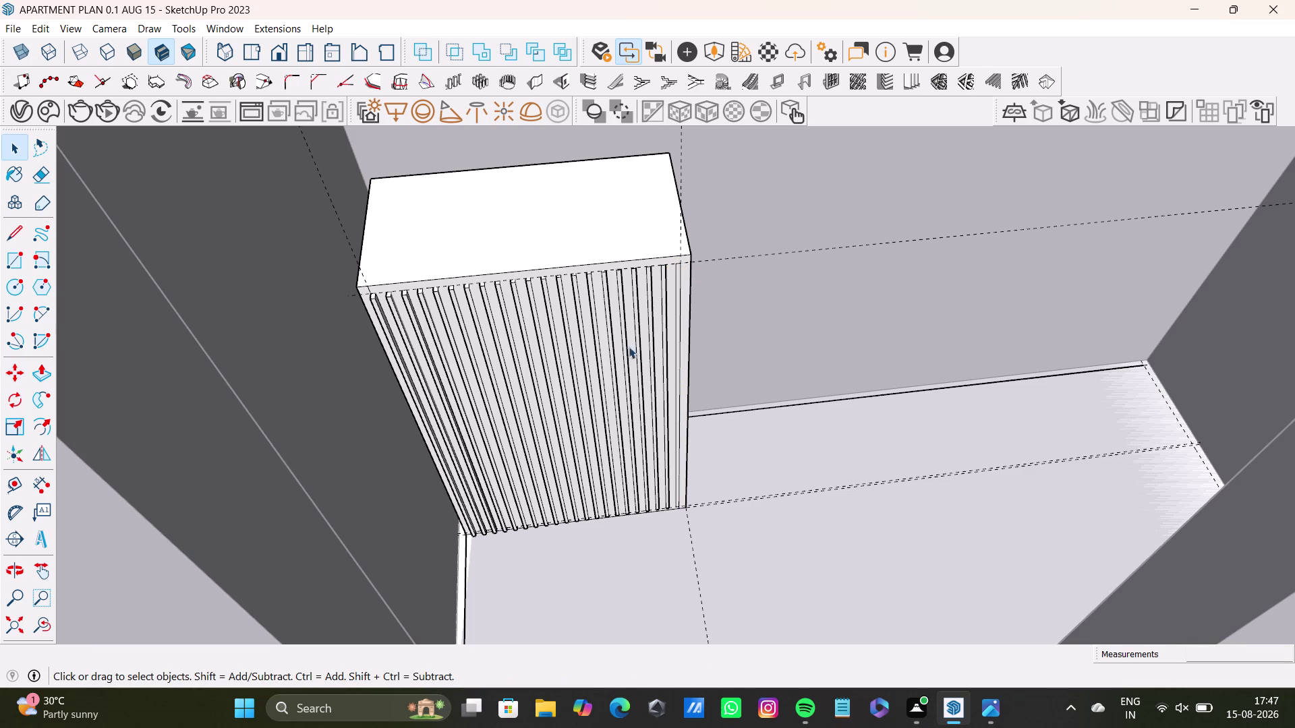
middle_drag(637, 333, 561, 444)
scroll(up, 3)
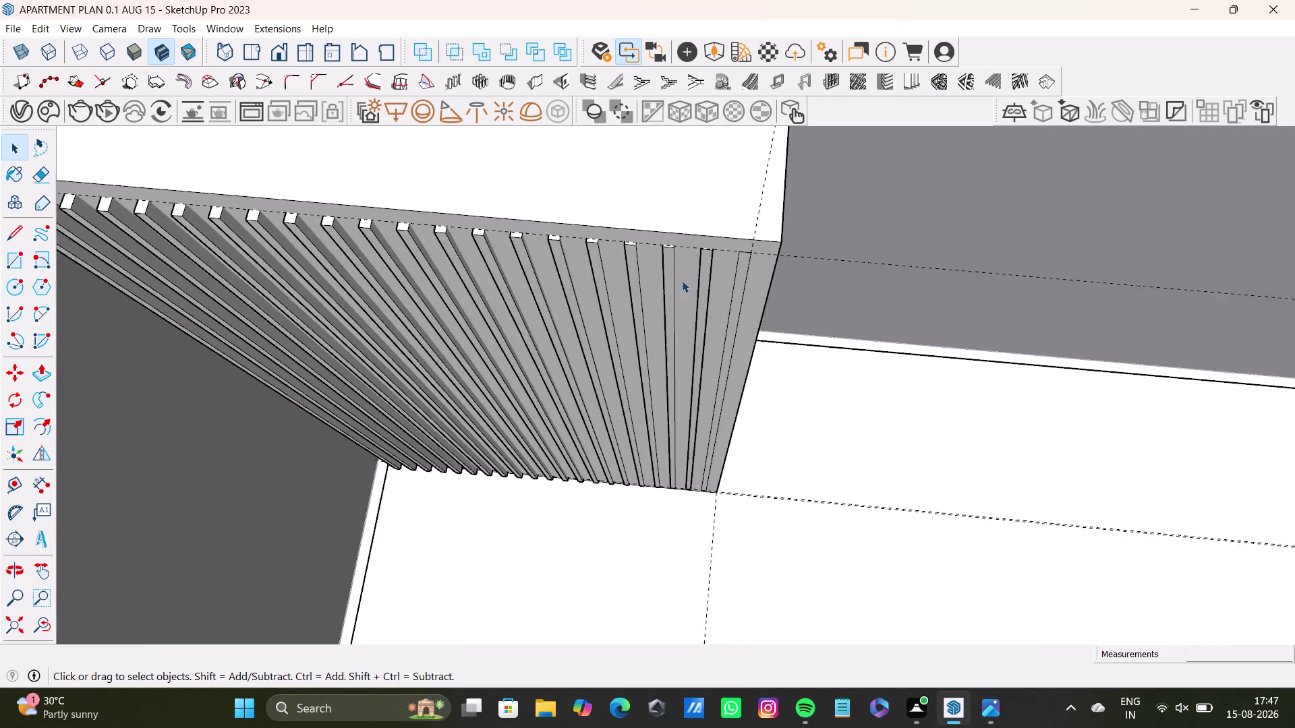
scroll(up, 3)
Look up under the slat row and recess the first gap face between two slats.
middle_drag(698, 280, 732, 298)
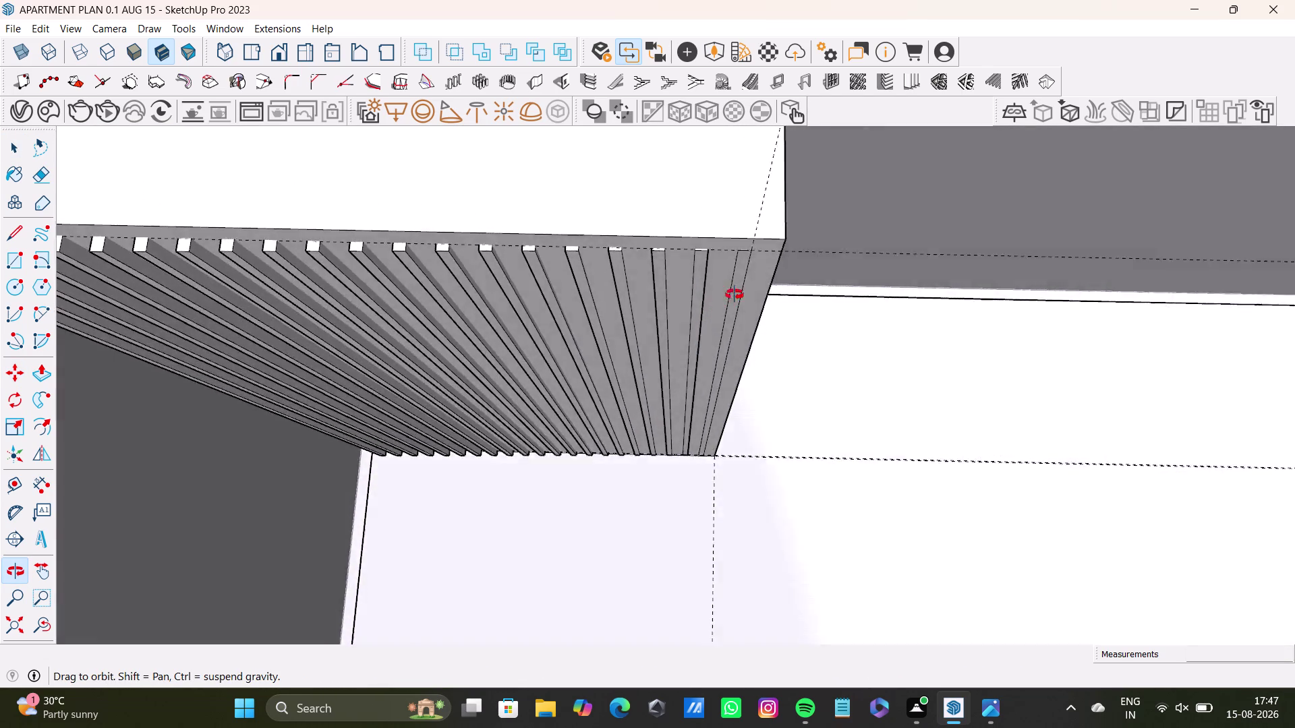
middle_drag(732, 299, 746, 170)
scroll(up, 3)
middle_drag(620, 167, 646, 399)
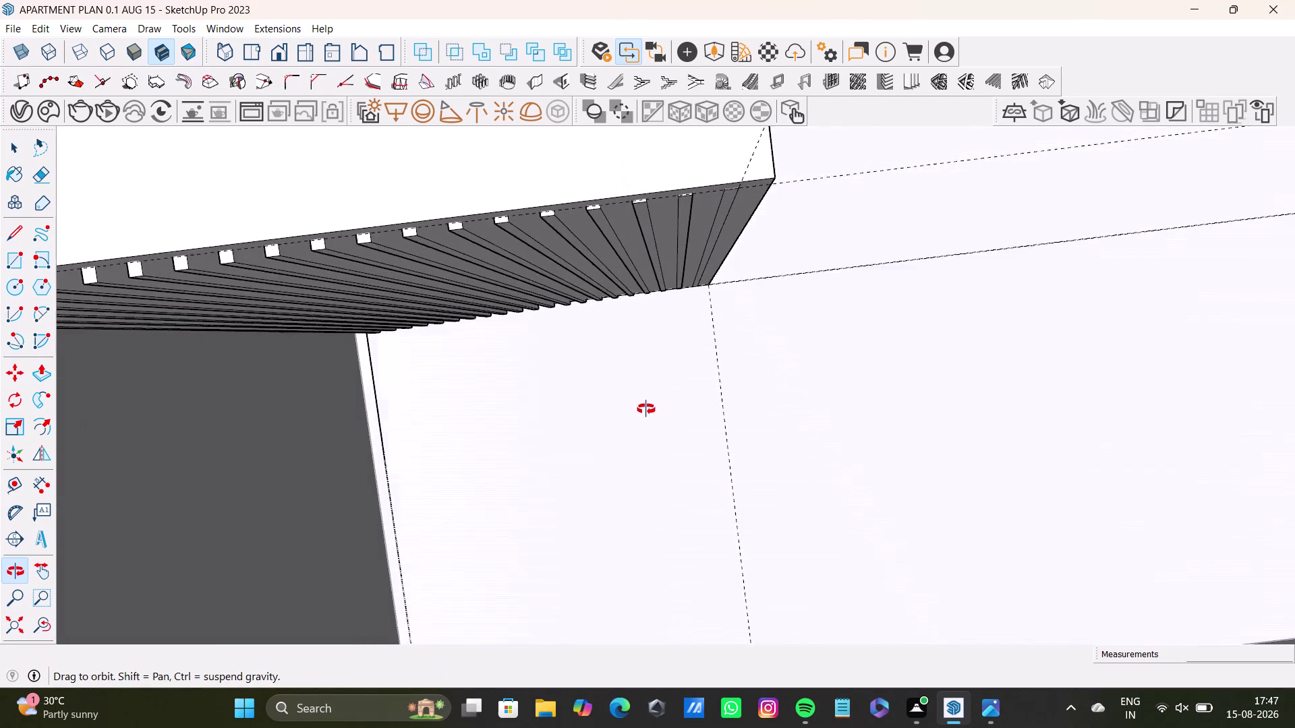
middle_drag(646, 398, 647, 413)
middle_drag(613, 219, 755, 200)
scroll(up, 3)
middle_drag(732, 232, 821, 382)
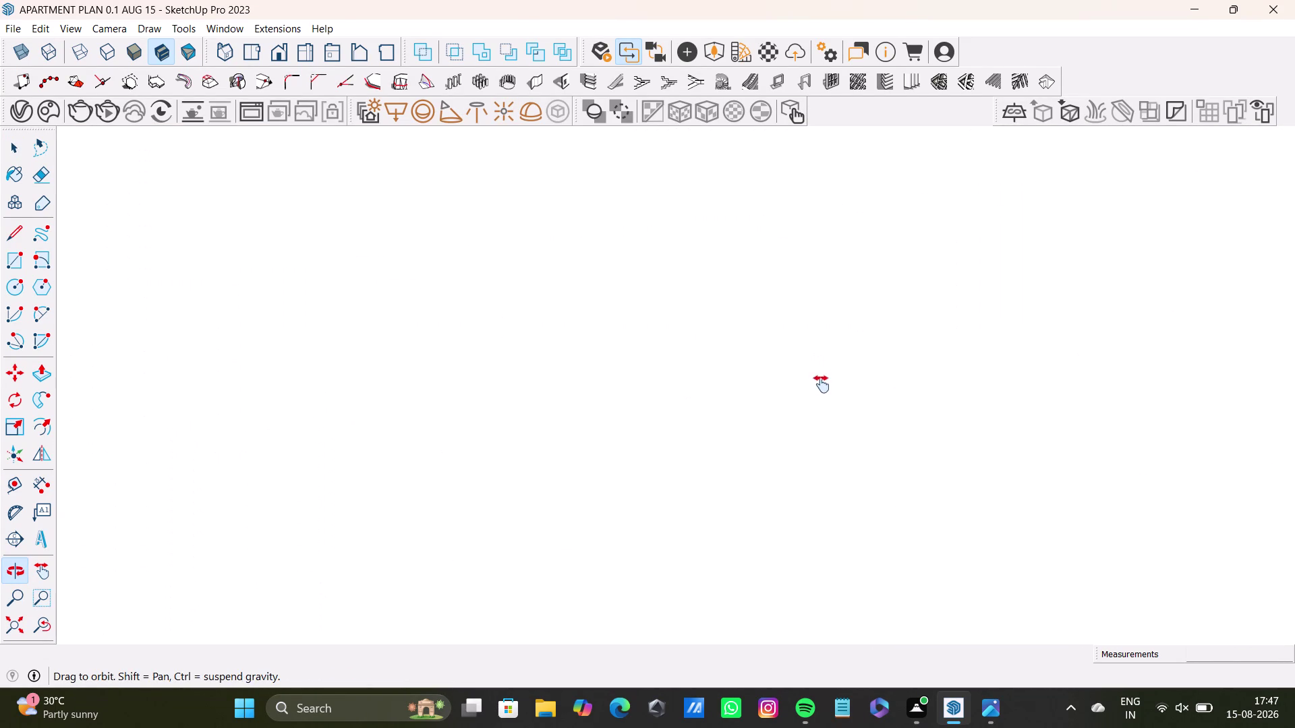
middle_drag(821, 382, 770, 275)
key(space)
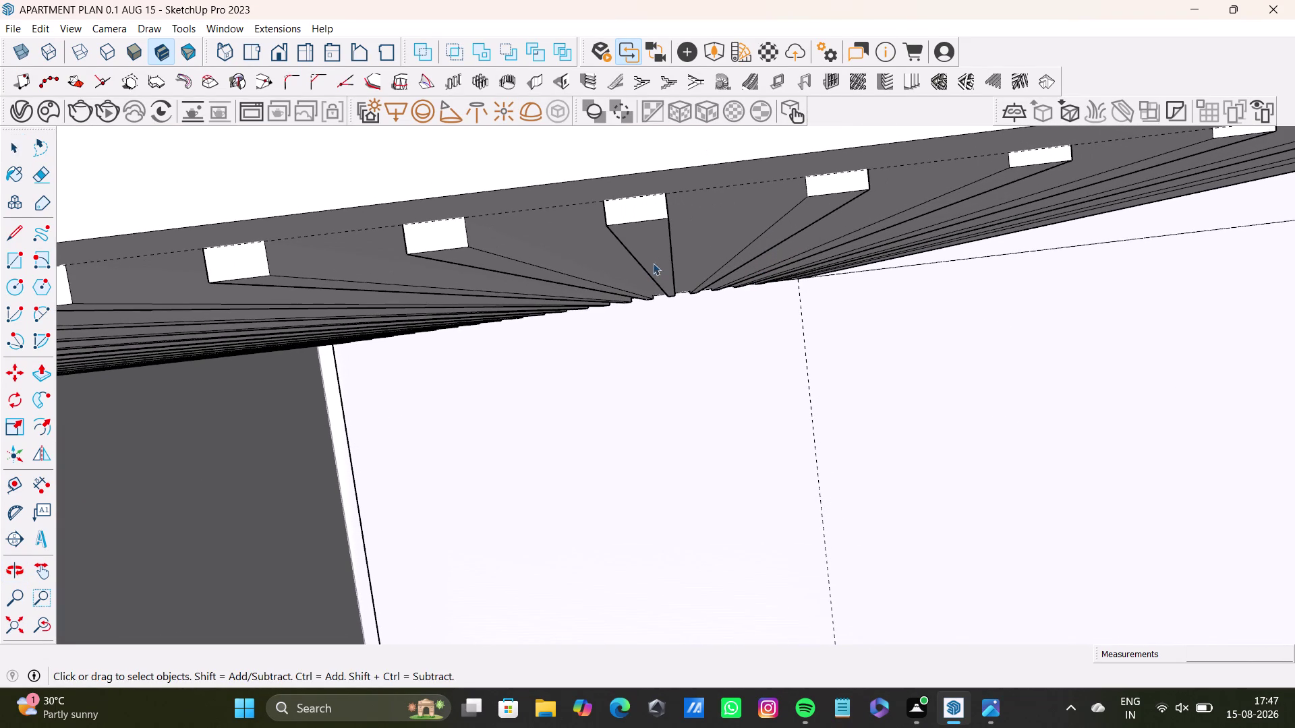
click(657, 255)
key(p)
click(659, 254)
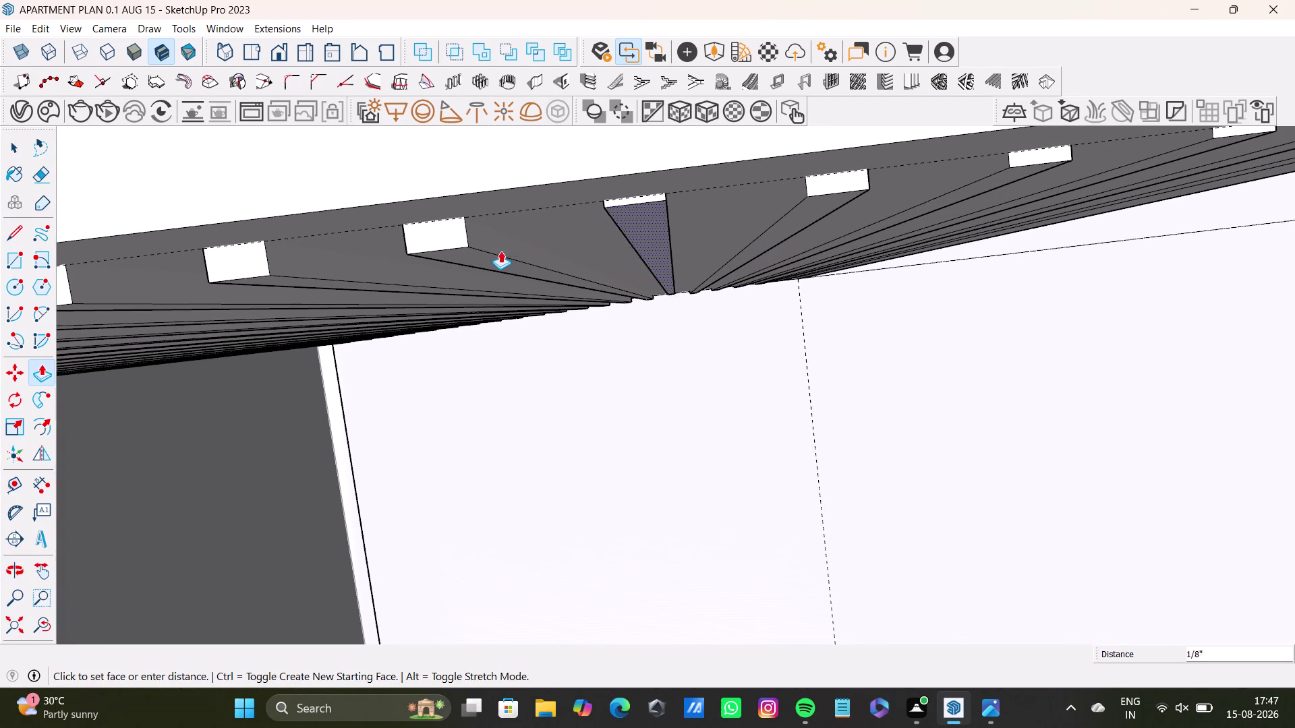
click(467, 257)
key(space)
Recess the next gap face, undoing a mis-dragged first attempt.
middle_drag(864, 217, 755, 229)
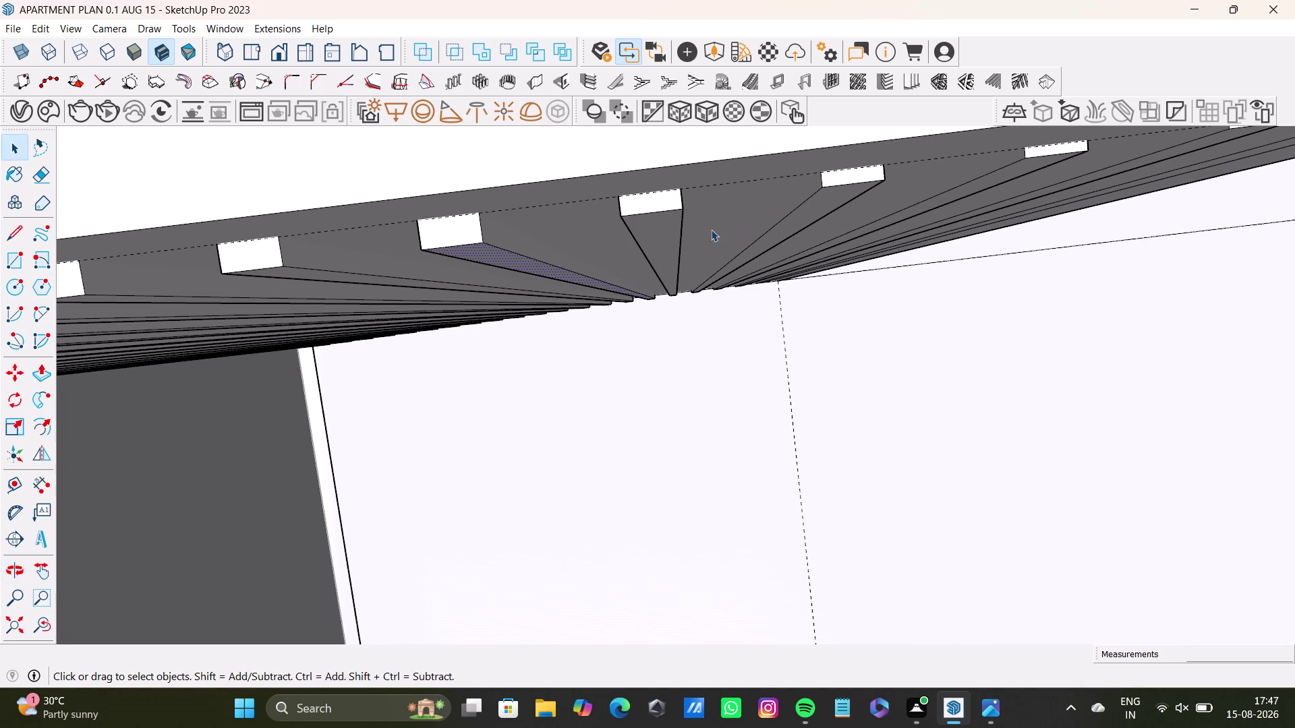
key(space)
click(672, 232)
key(p)
drag(672, 232, 579, 249)
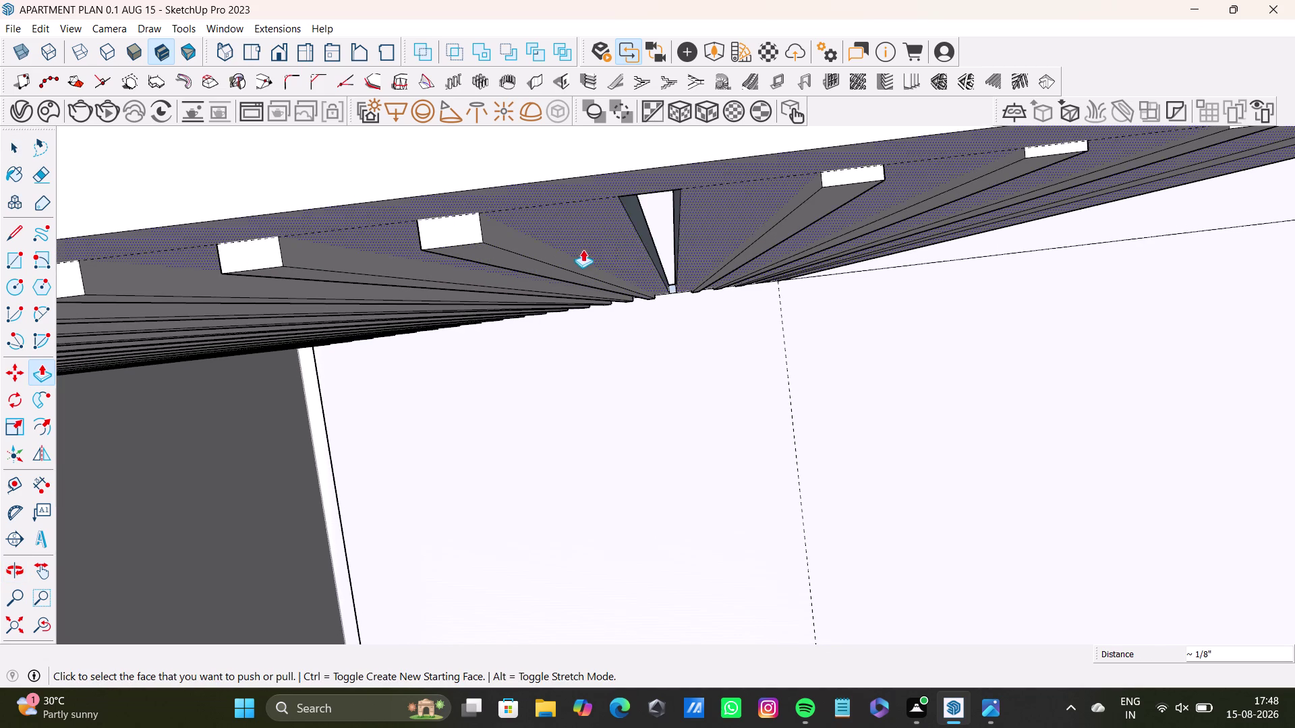
key(ctrl+z)
click(669, 228)
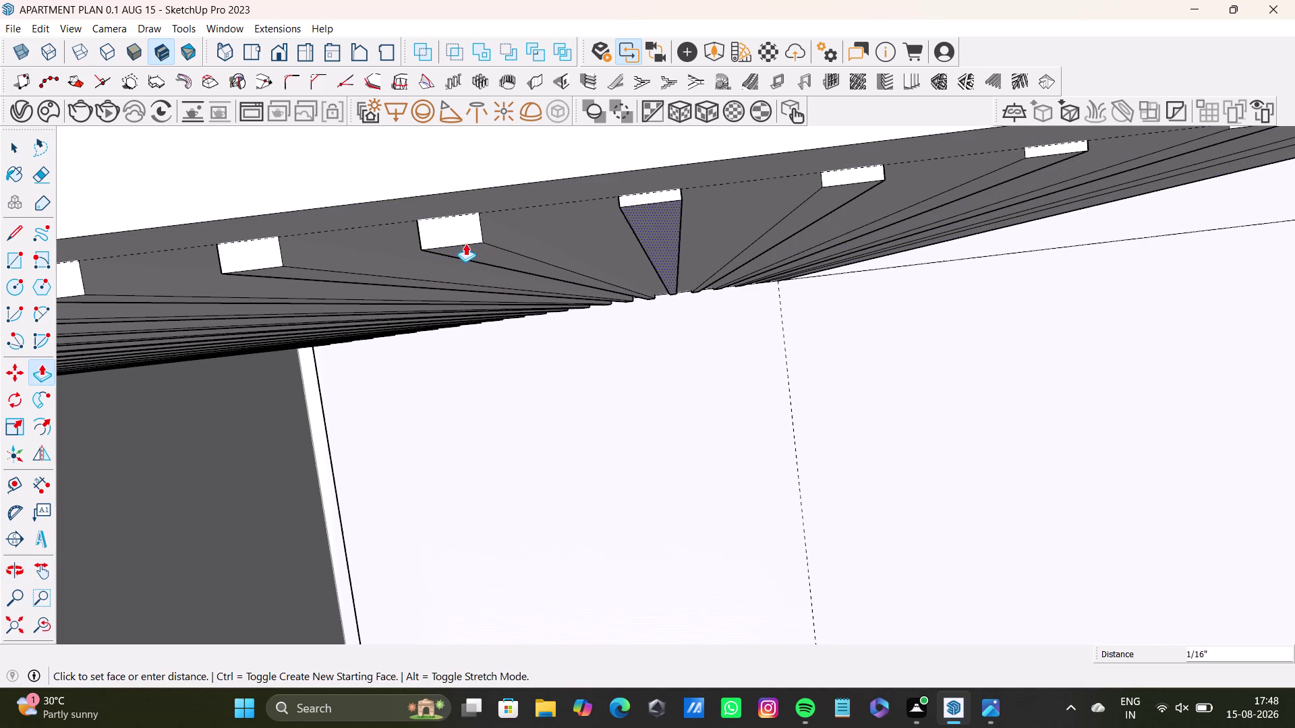
click(464, 244)
scroll(down, 3)
middle_drag(696, 263, 543, 283)
scroll(up, 3)
key(space)
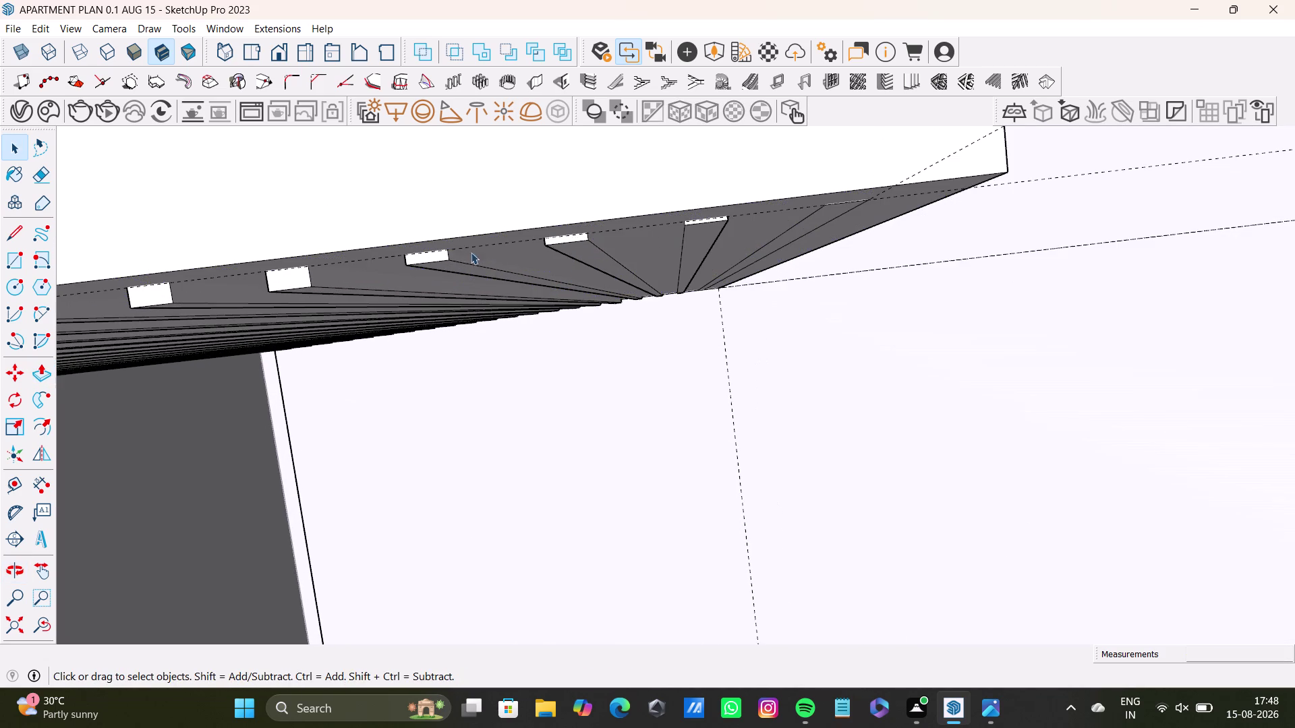
middle_drag(490, 259, 583, 201)
Push in two more gap faces further along the slat tops.
click(549, 220)
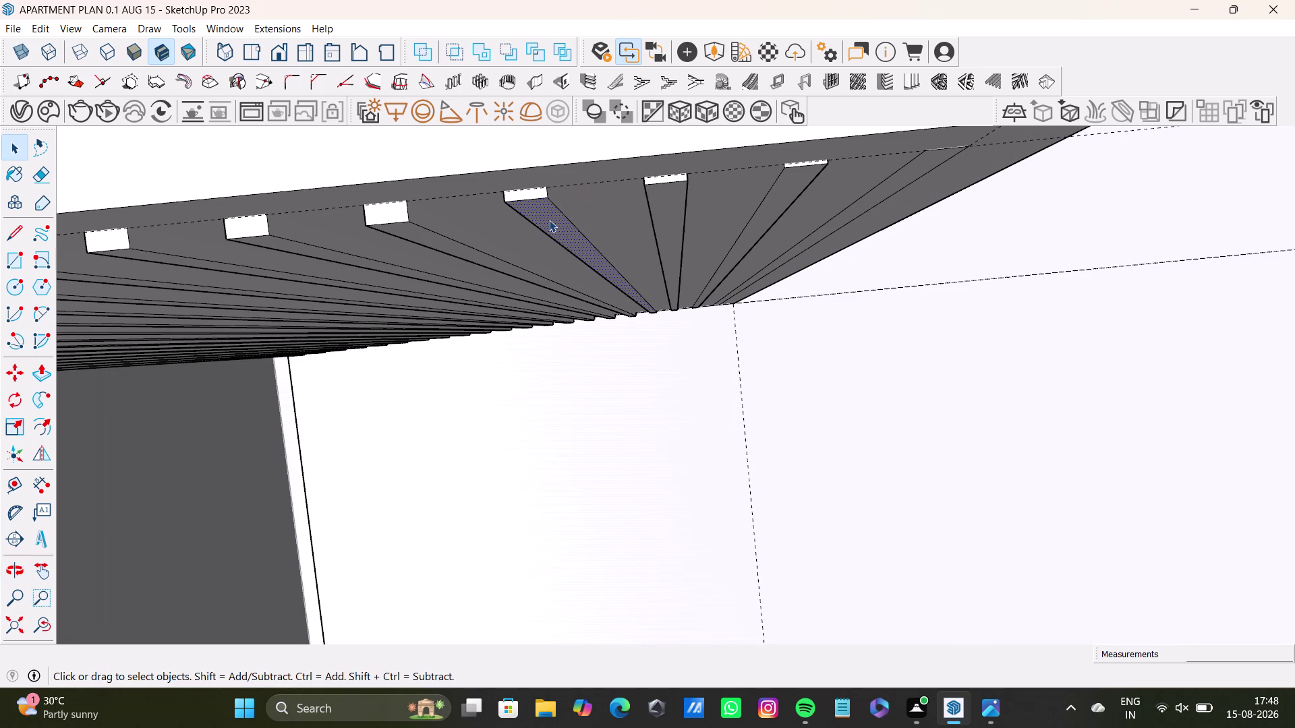
key(p)
click(549, 219)
click(418, 234)
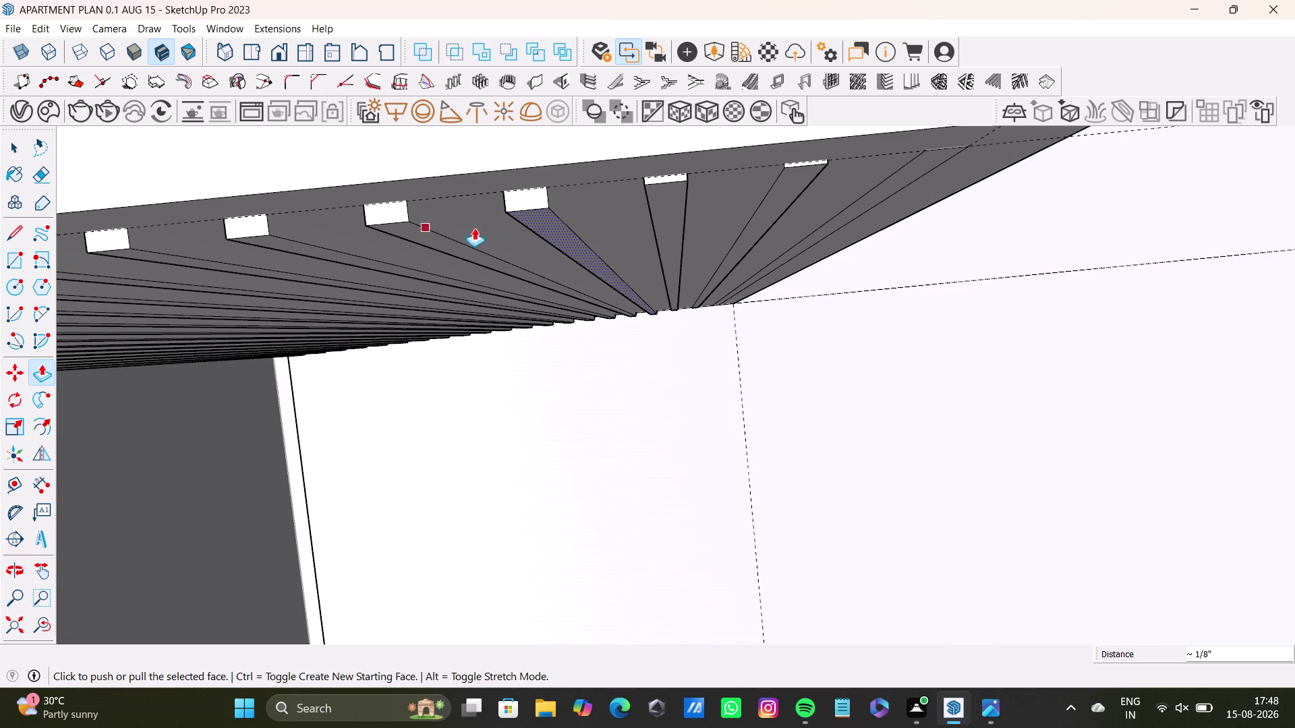
scroll(down, 3)
middle_drag(632, 213, 564, 263)
key(space)
click(556, 262)
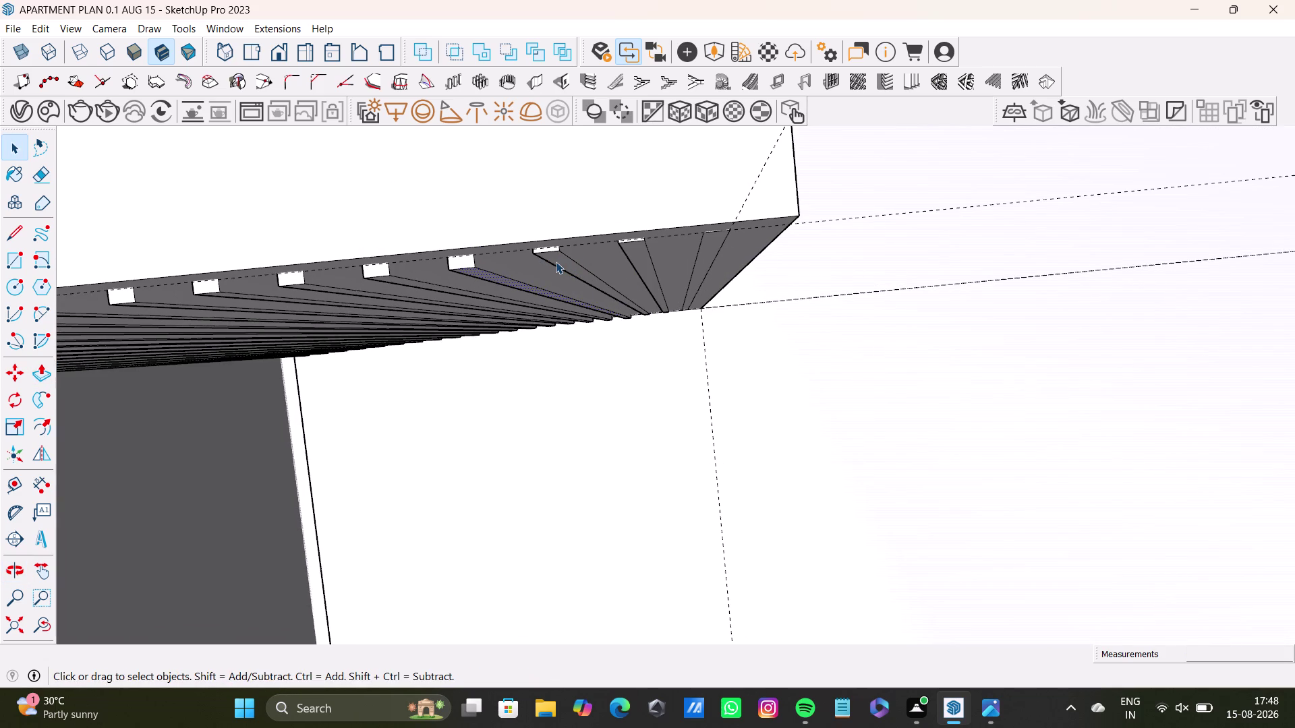
key(p)
click(559, 261)
click(479, 276)
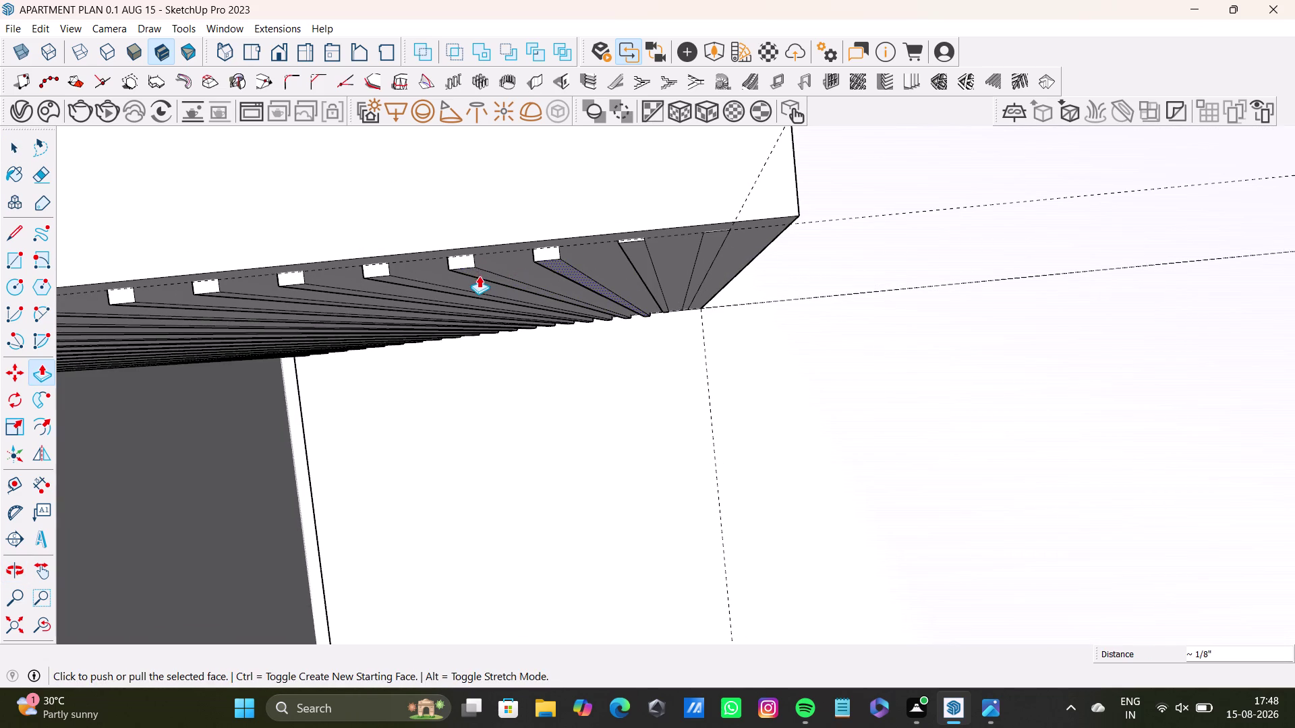
scroll(down, 3)
middle_drag(592, 279, 610, 258)
Recess another groove face between slats after undoing a false pick.
key(space)
click(615, 243)
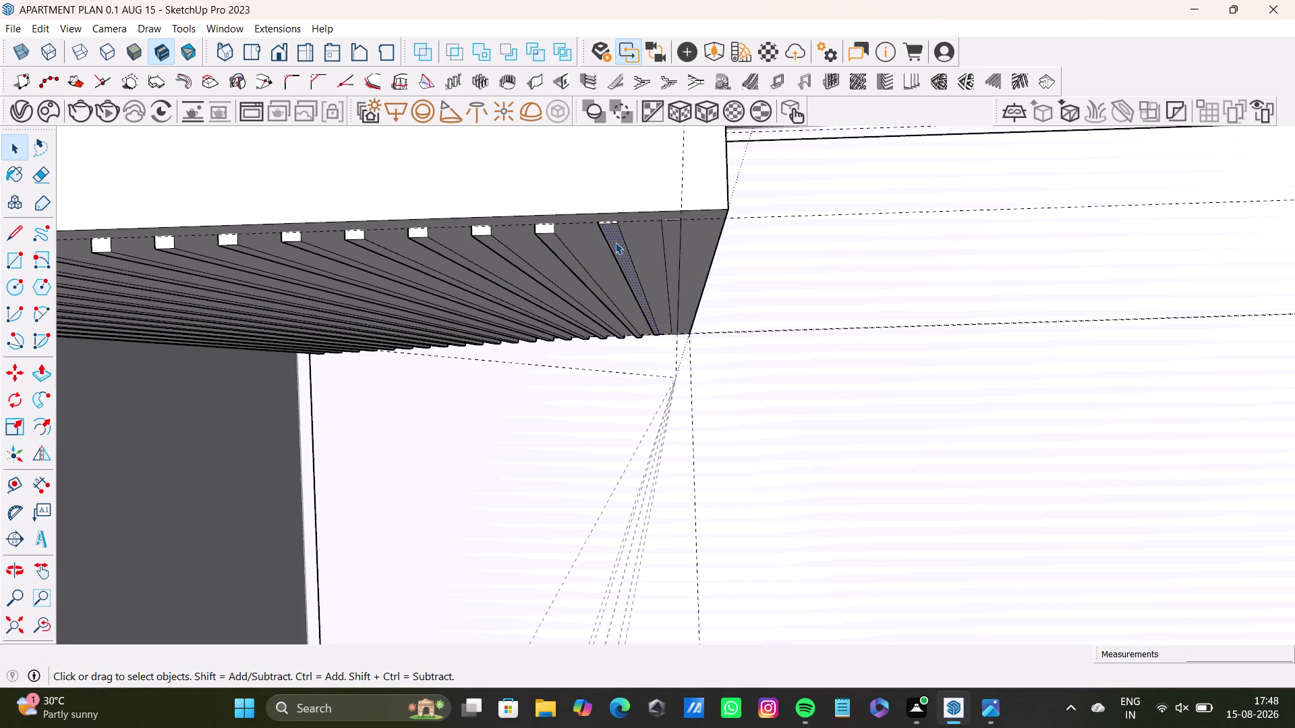
key(p)
click(614, 242)
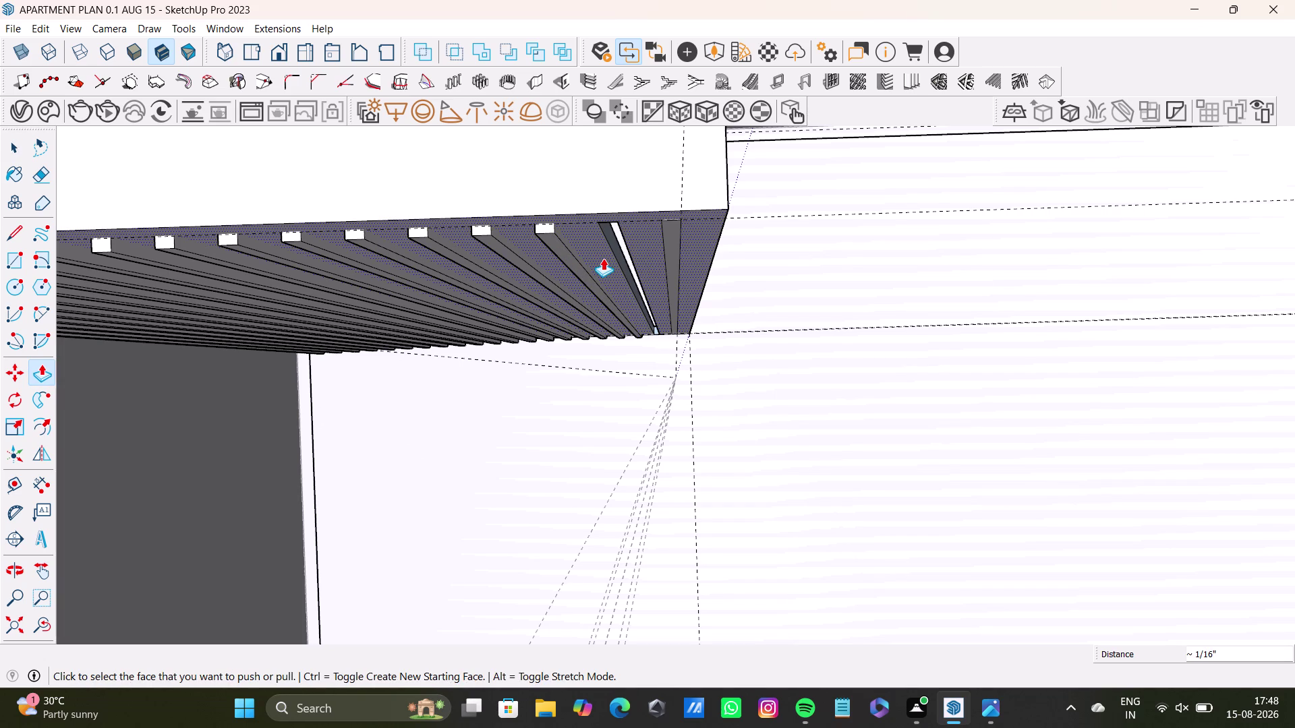
key(ctrl+z)
click(613, 238)
click(553, 246)
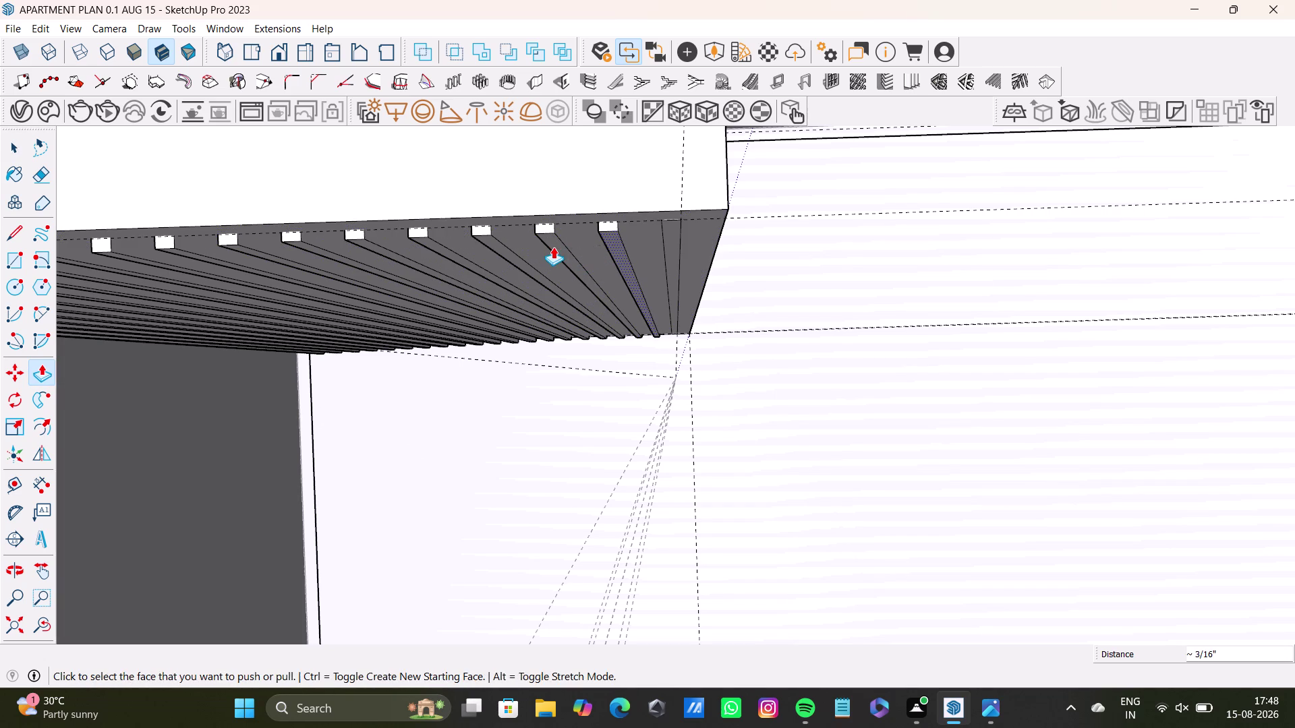
scroll(down, 3)
Orbit to face the fluted front and push in two more grooves.
middle_drag(572, 257, 802, 267)
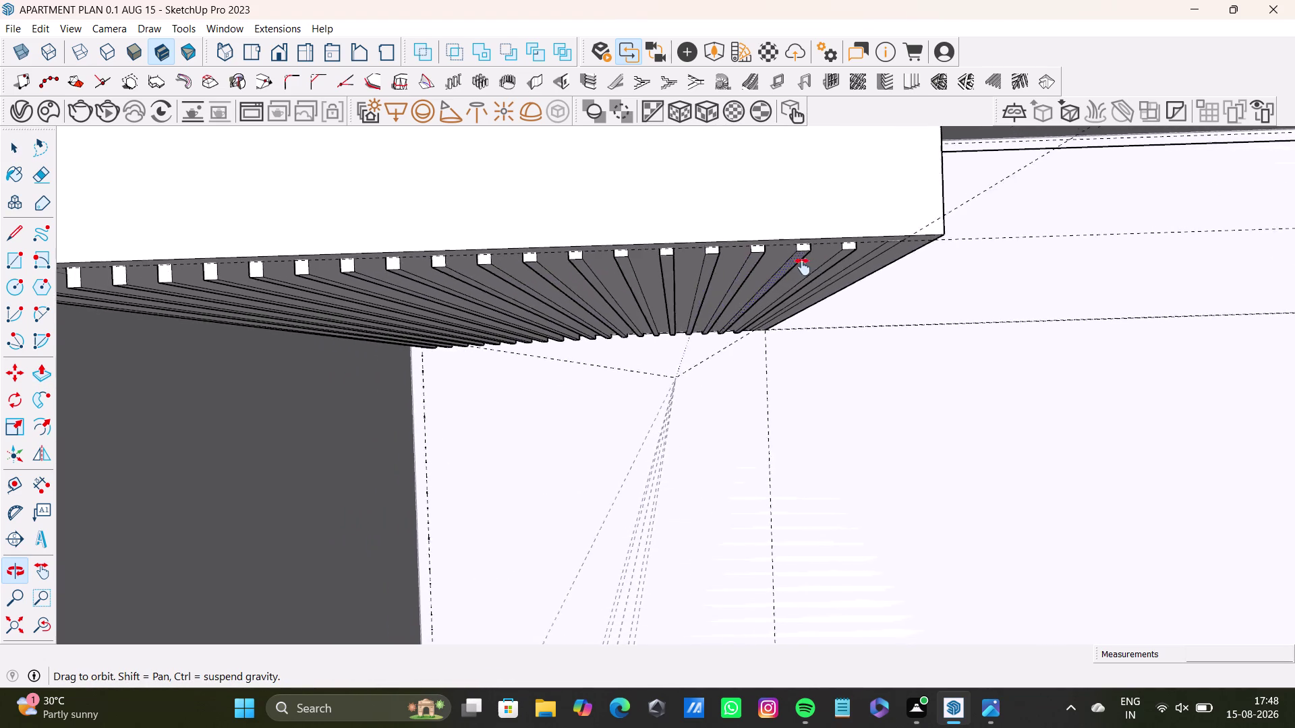
middle_drag(802, 267, 967, 270)
middle_drag(863, 298, 862, 230)
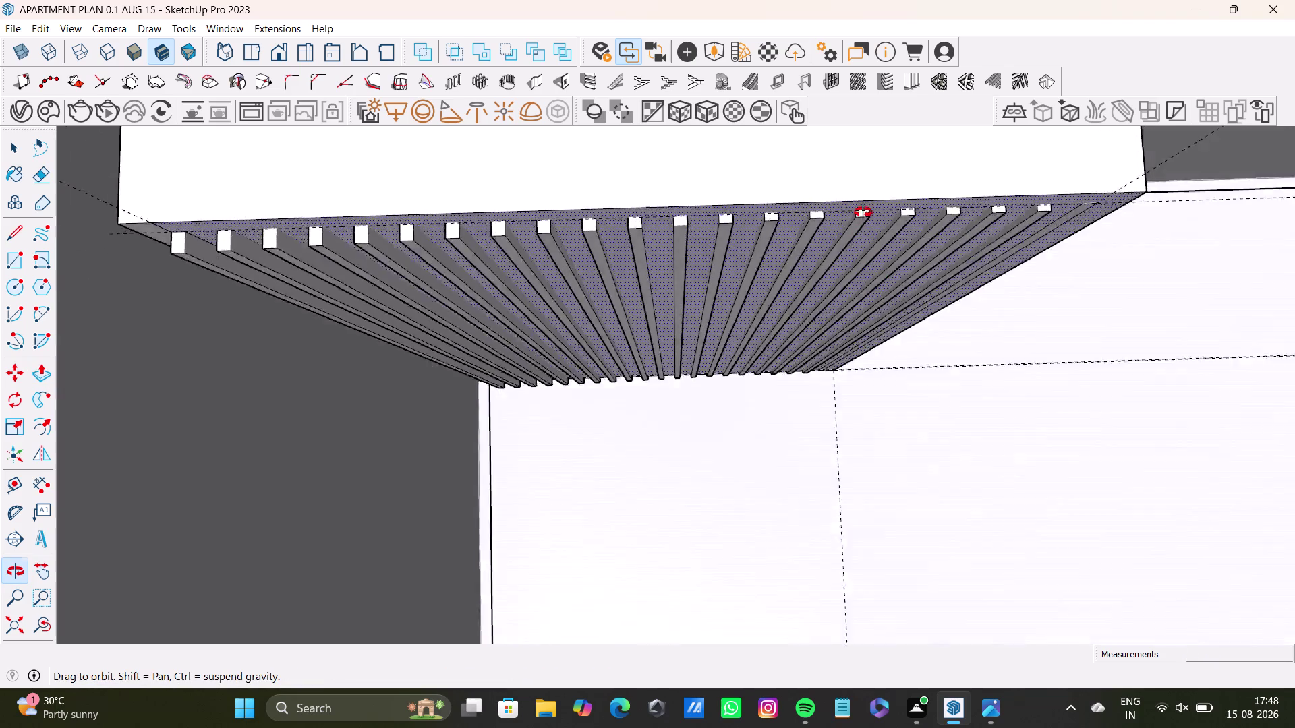
middle_drag(862, 230, 836, 99)
scroll(down, 3)
middle_drag(831, 308, 737, 440)
middle_drag(739, 417, 894, 191)
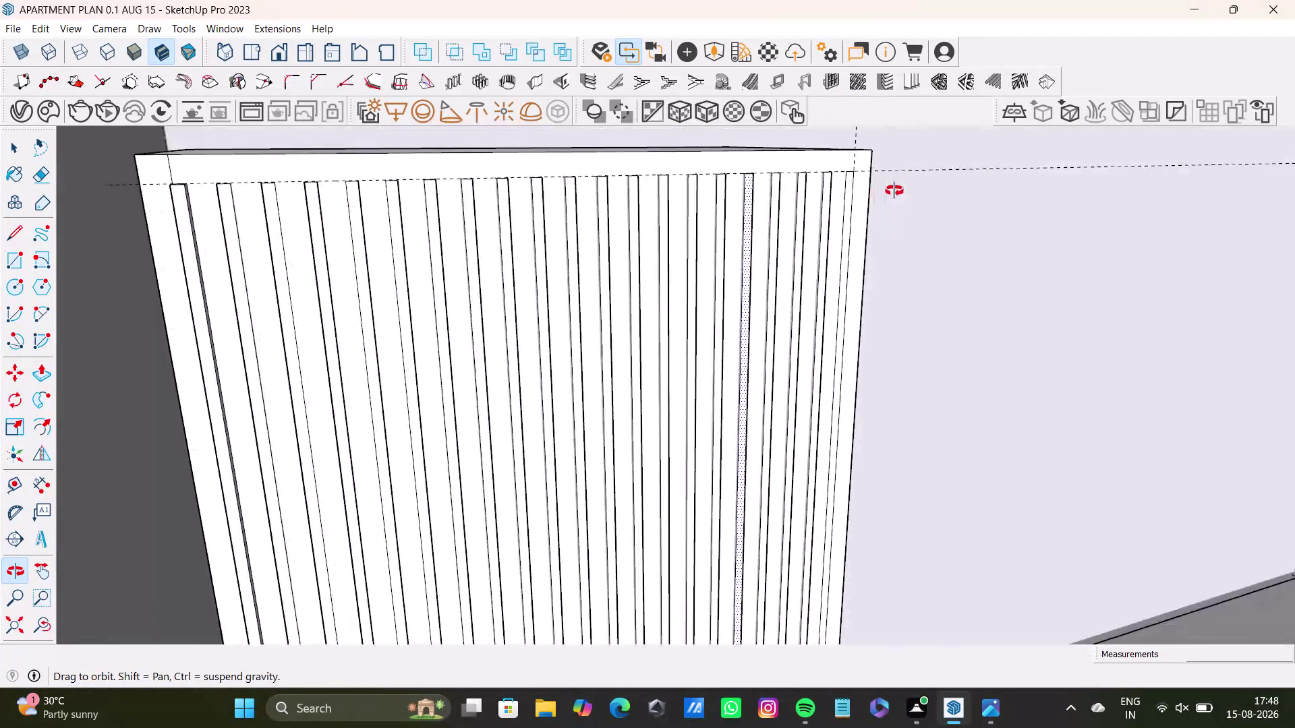
middle_drag(894, 191, 894, 410)
scroll(up, 3)
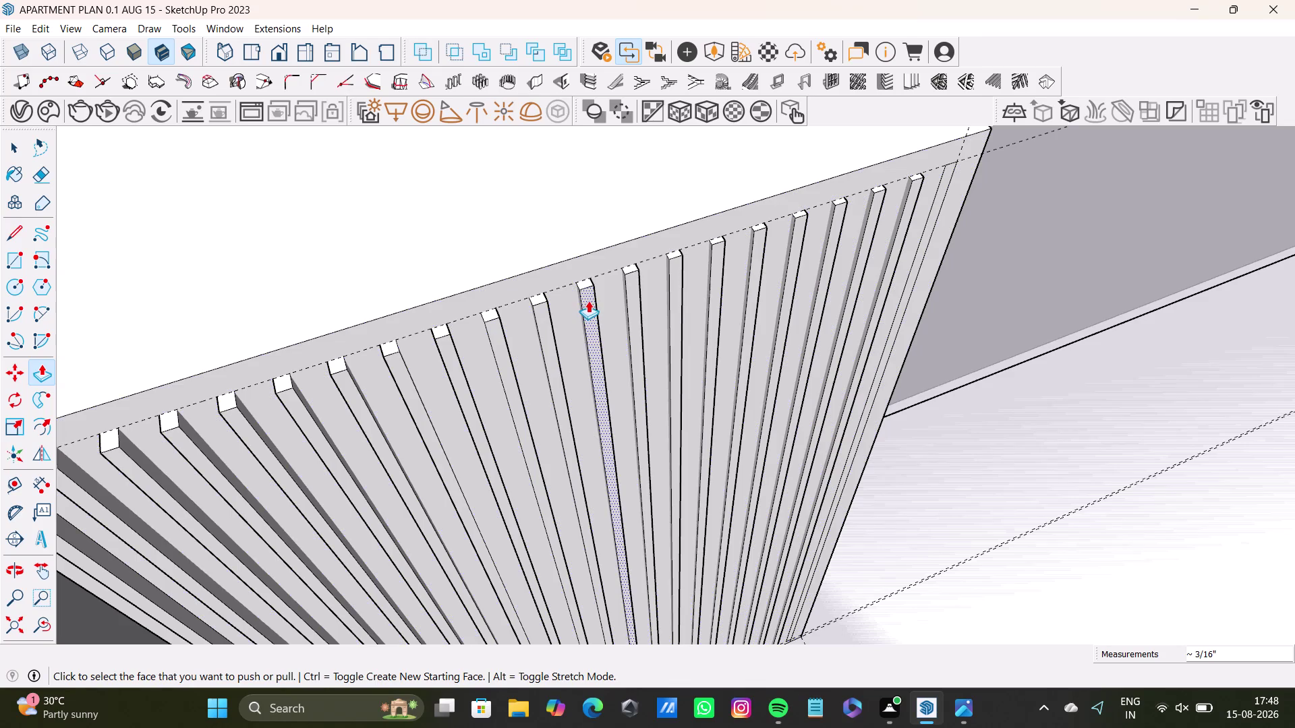
click(588, 301)
click(499, 349)
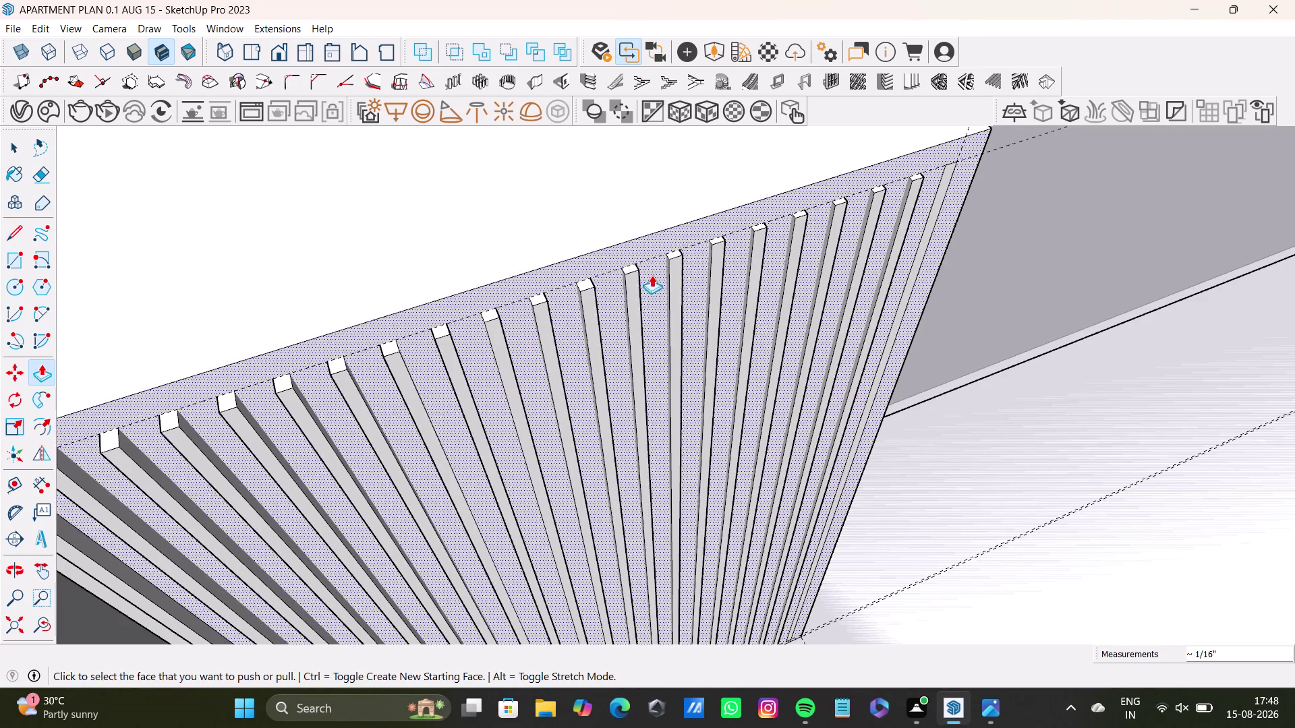
click(634, 288)
click(586, 299)
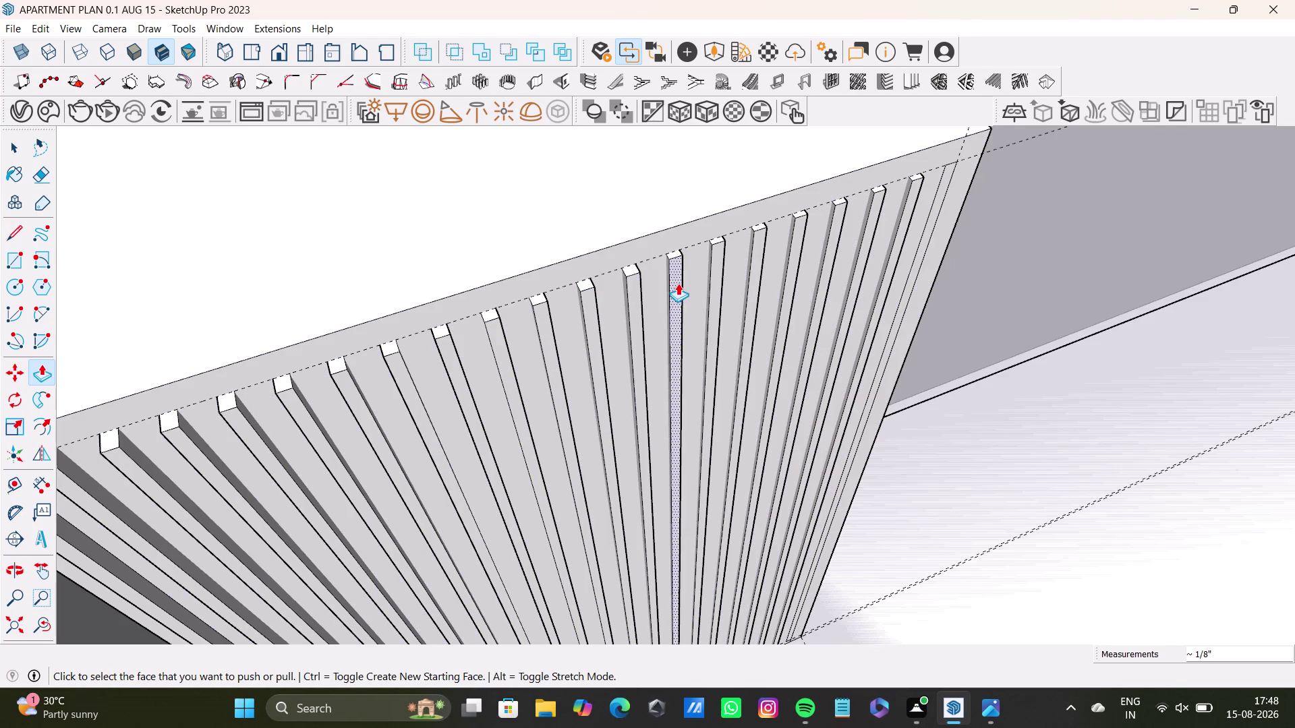
Recess three further grooves between the slats across the front.
click(677, 283)
click(625, 303)
click(720, 266)
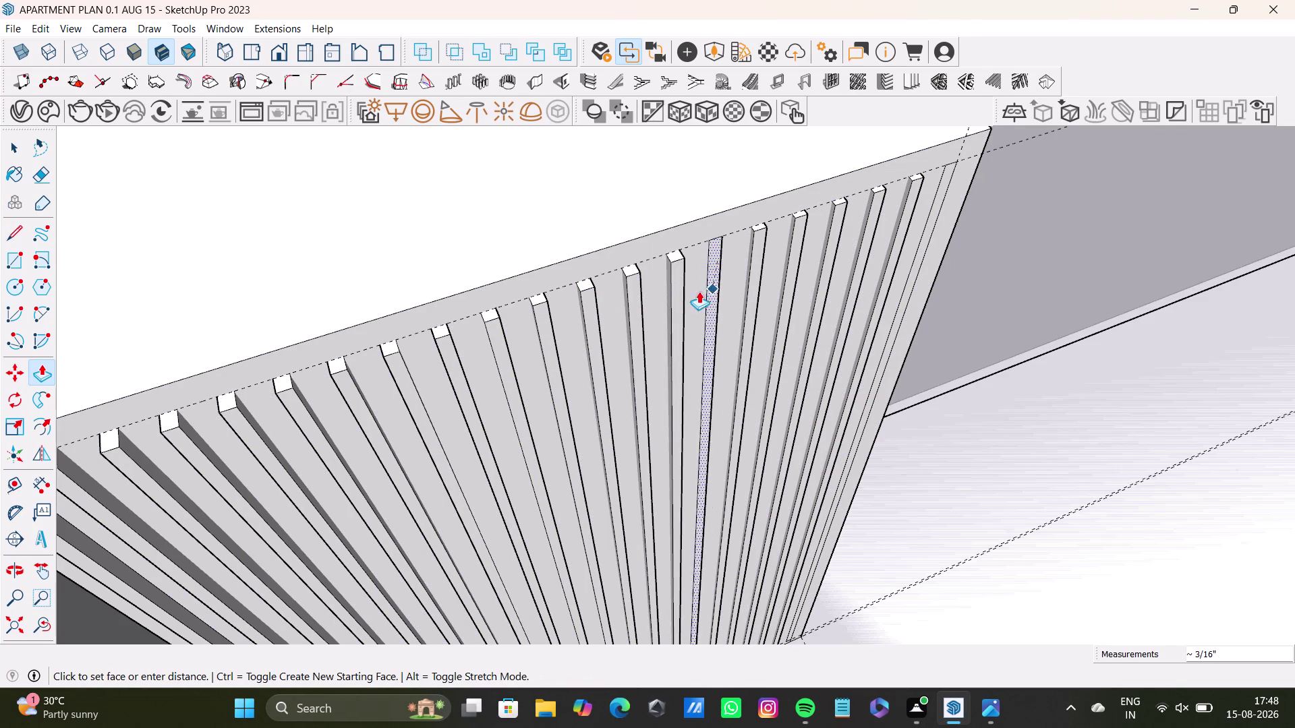
click(680, 292)
click(756, 268)
click(723, 291)
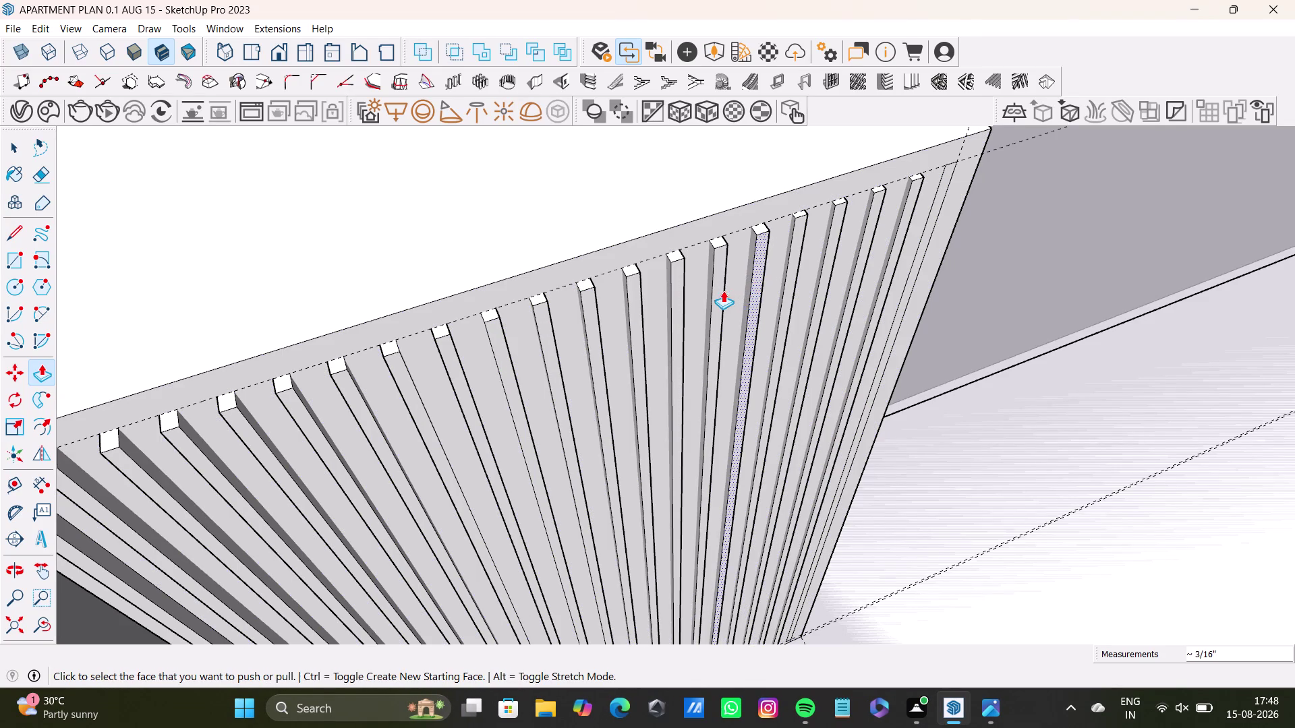
click(793, 256)
click(755, 281)
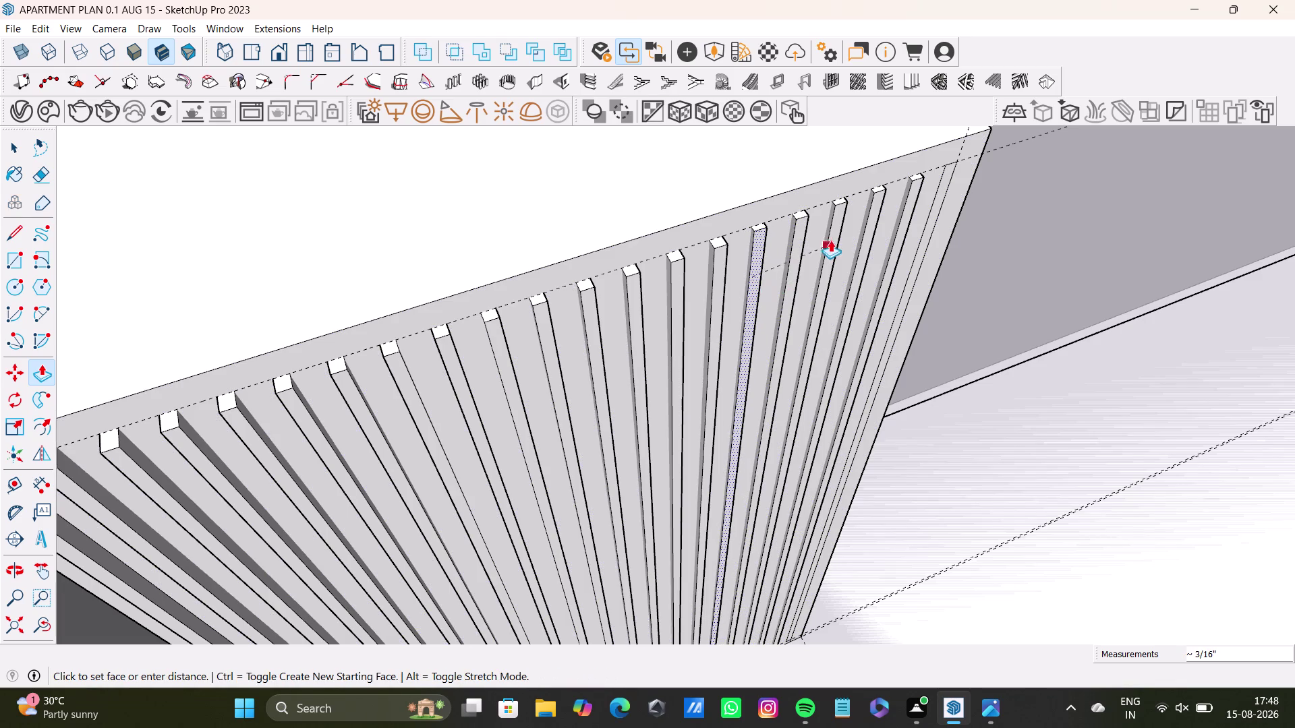
click(835, 243)
Check a groove face, recess it, then push in another groove from a new angle.
key(space)
click(831, 255)
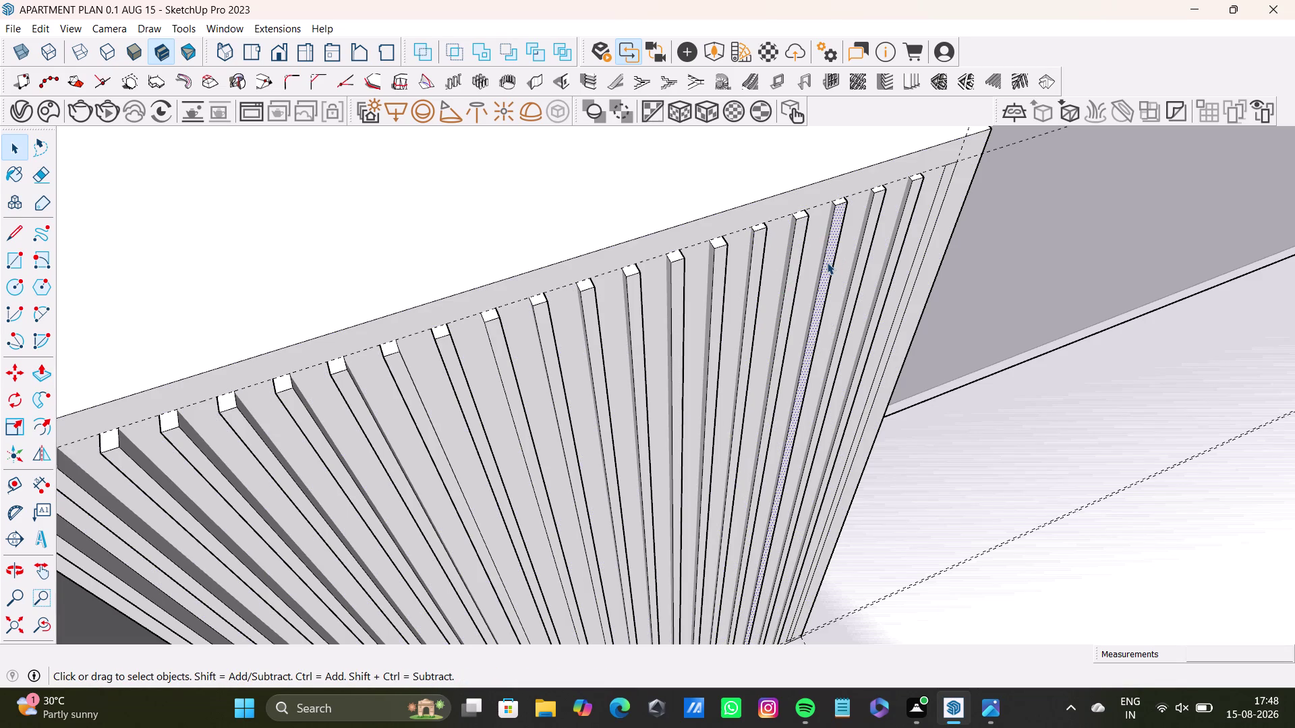
key(p)
click(829, 262)
click(788, 277)
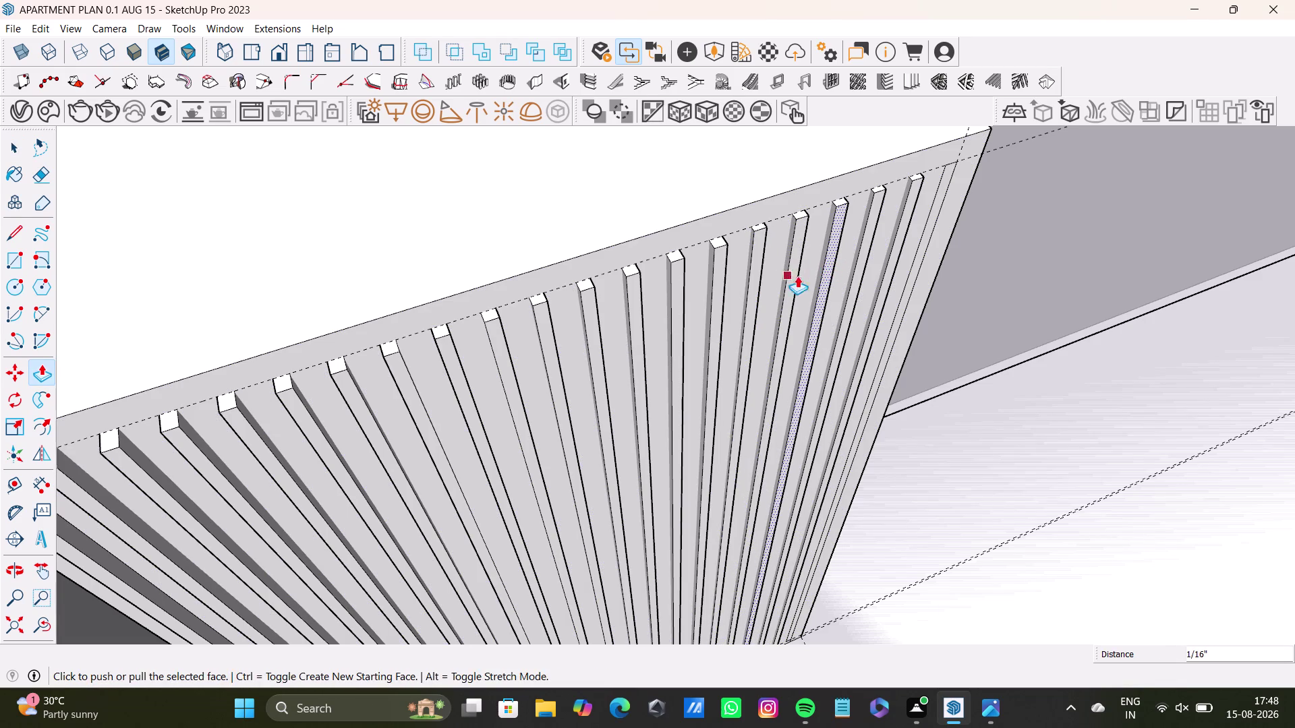
middle_drag(873, 285, 853, 435)
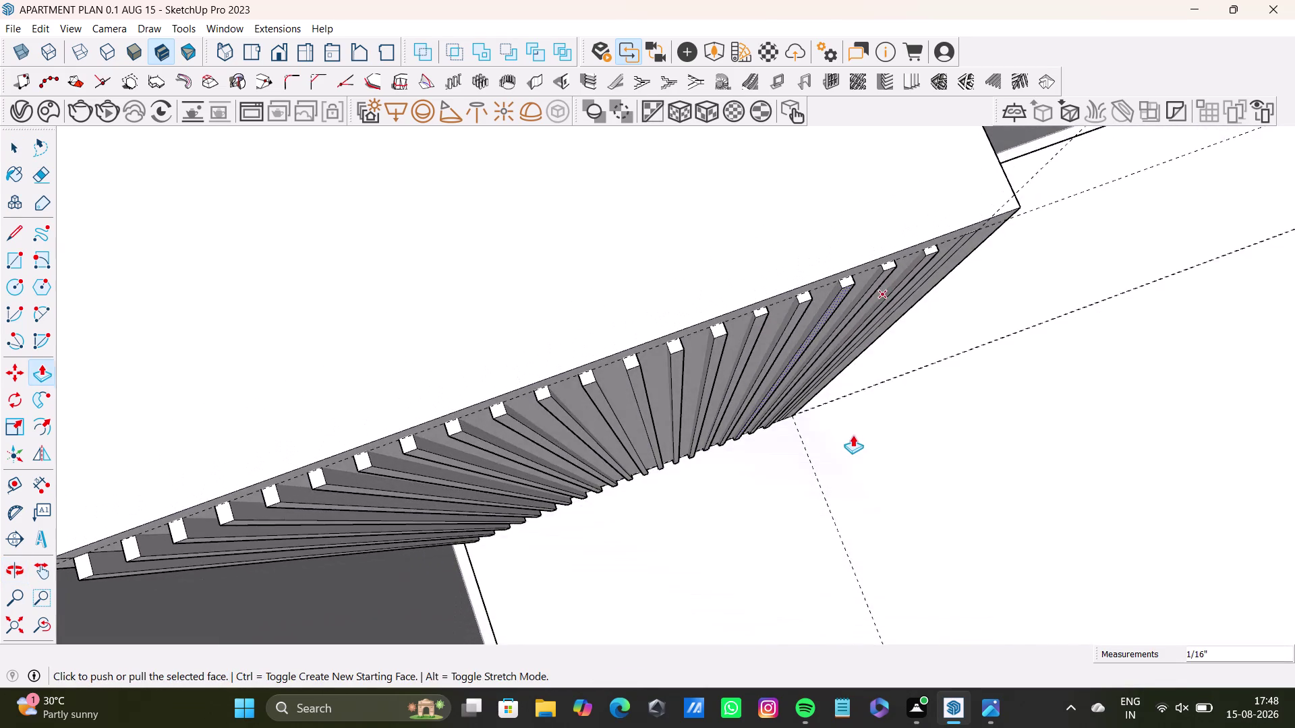
scroll(down, 3)
middle_drag(853, 429, 771, 385)
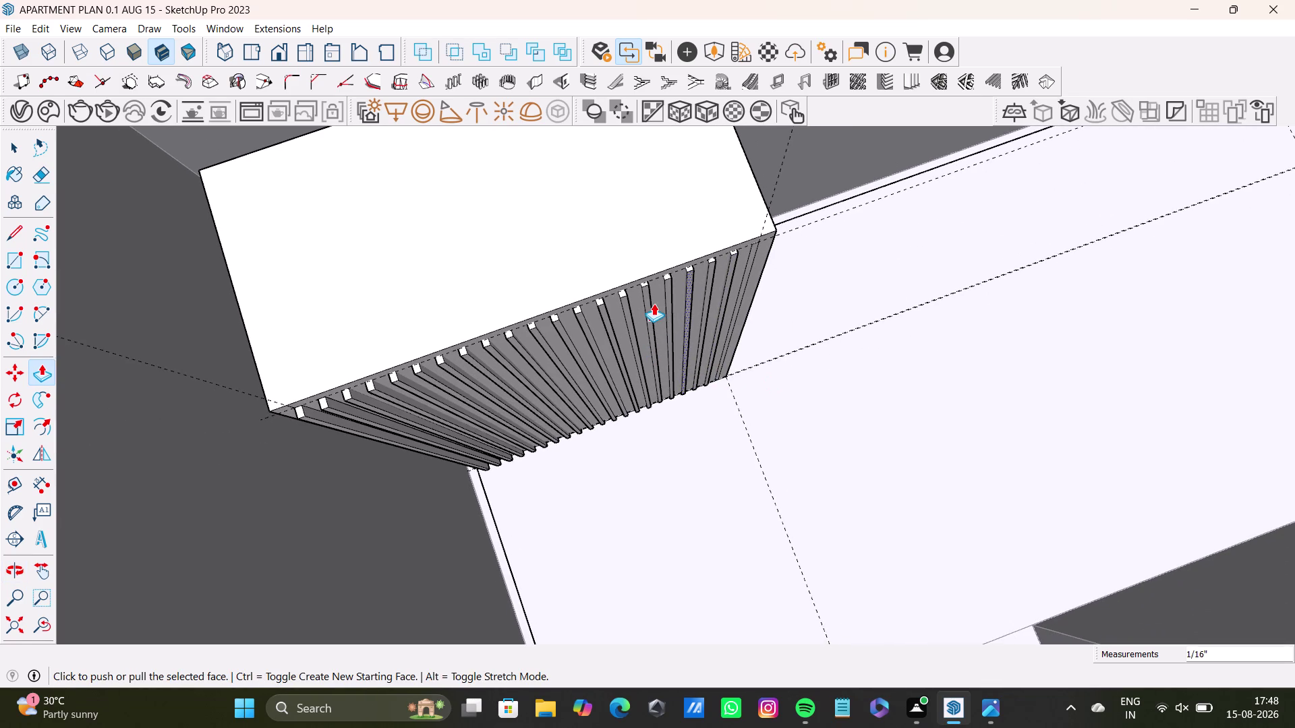
scroll(up, 3)
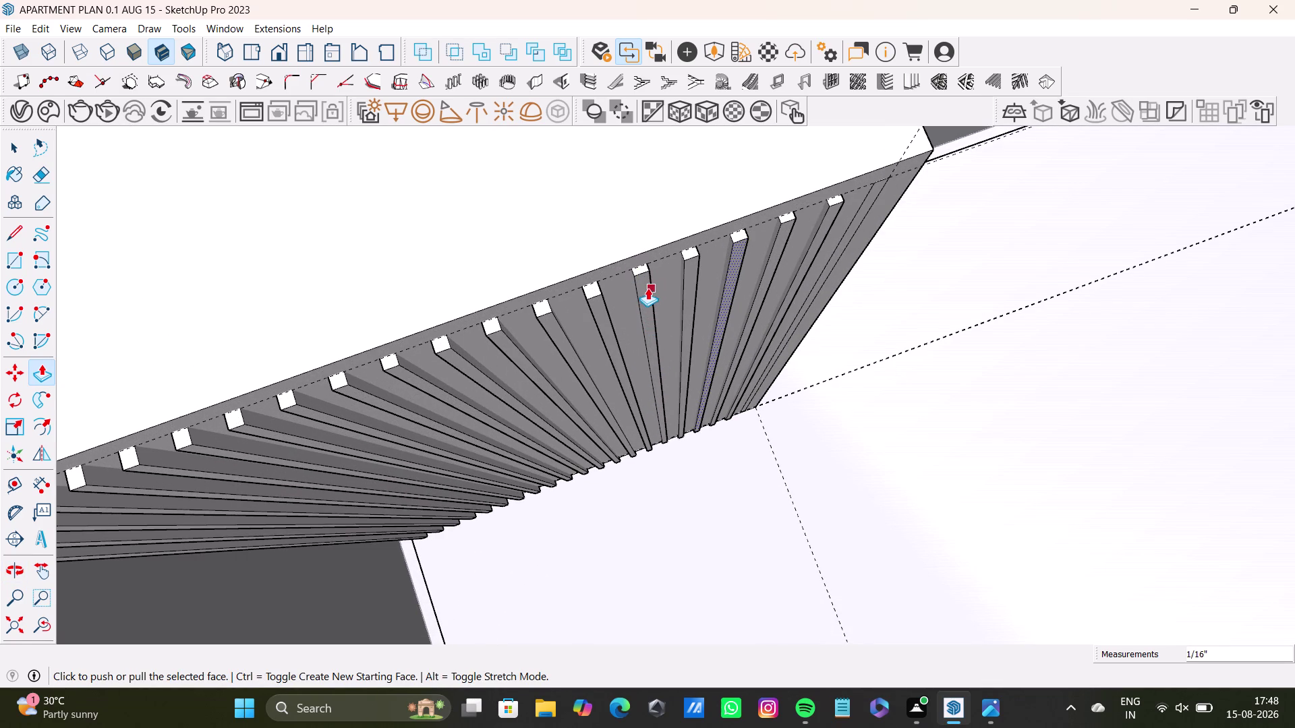
click(645, 288)
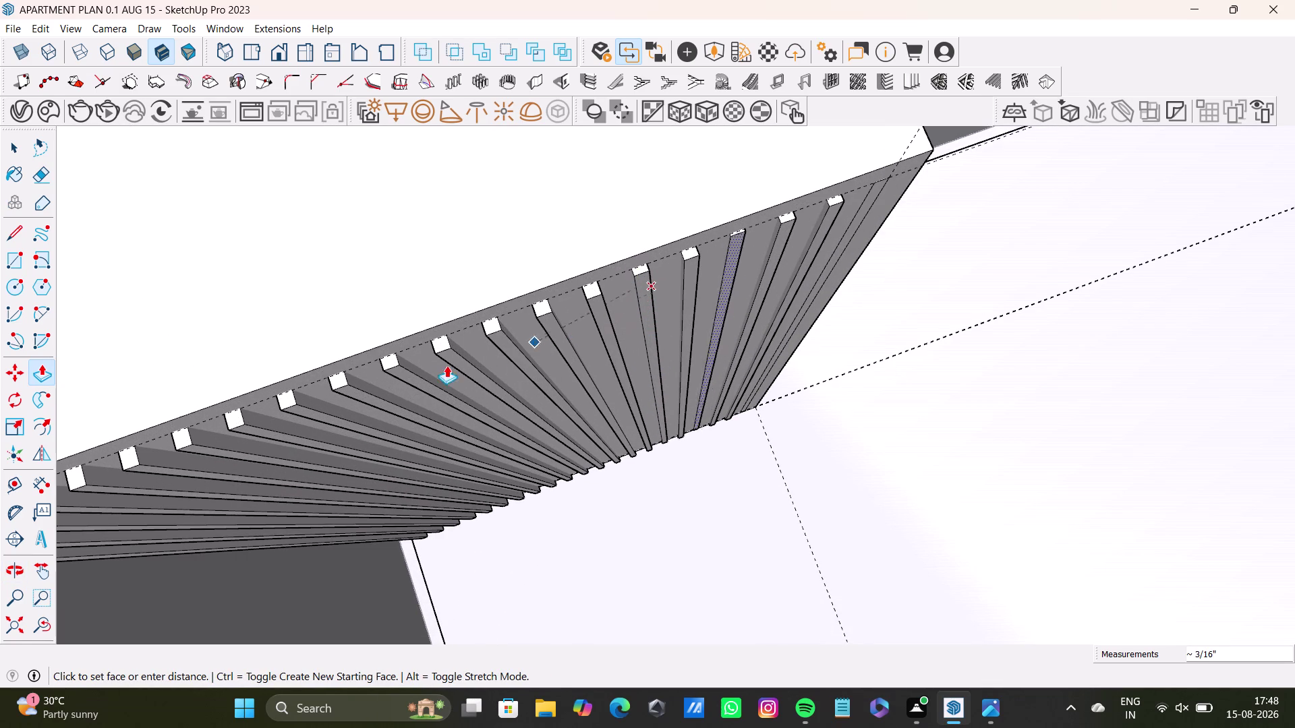
click(414, 382)
Push the small face at a slat's lower end to a new position.
middle_drag(684, 311, 700, 366)
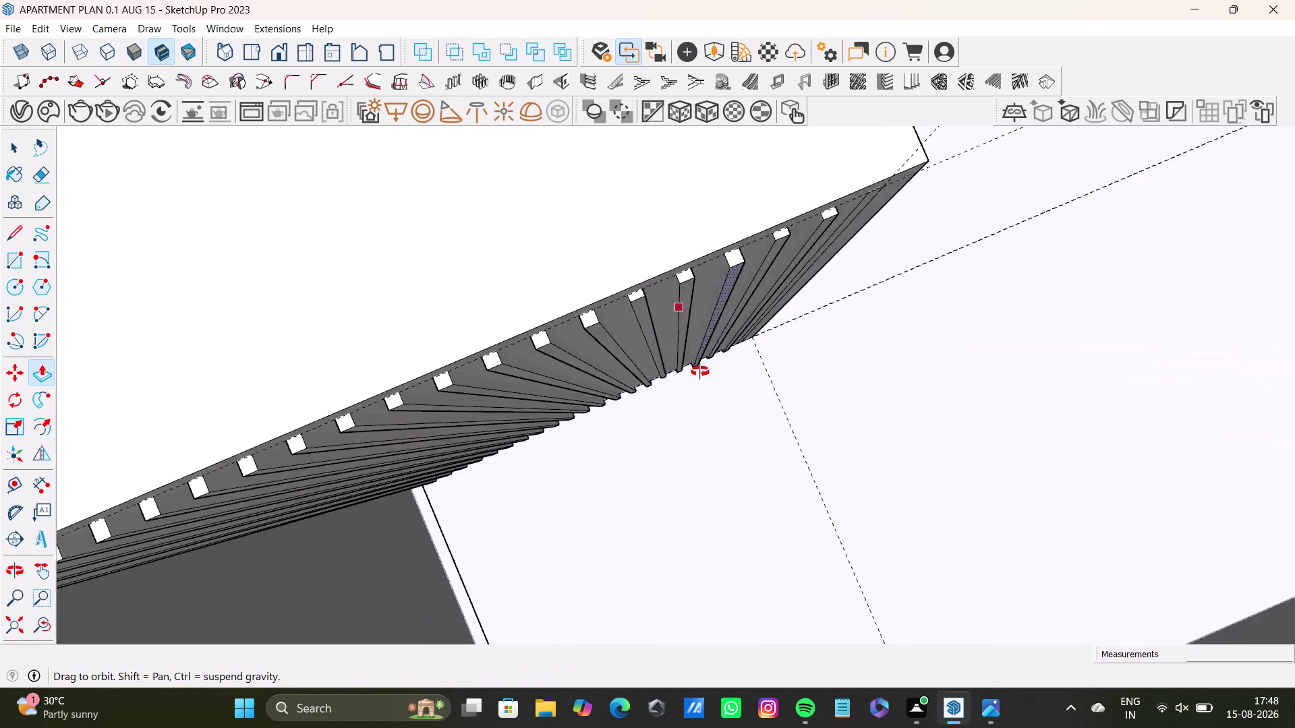
middle_drag(699, 366, 701, 384)
key(space)
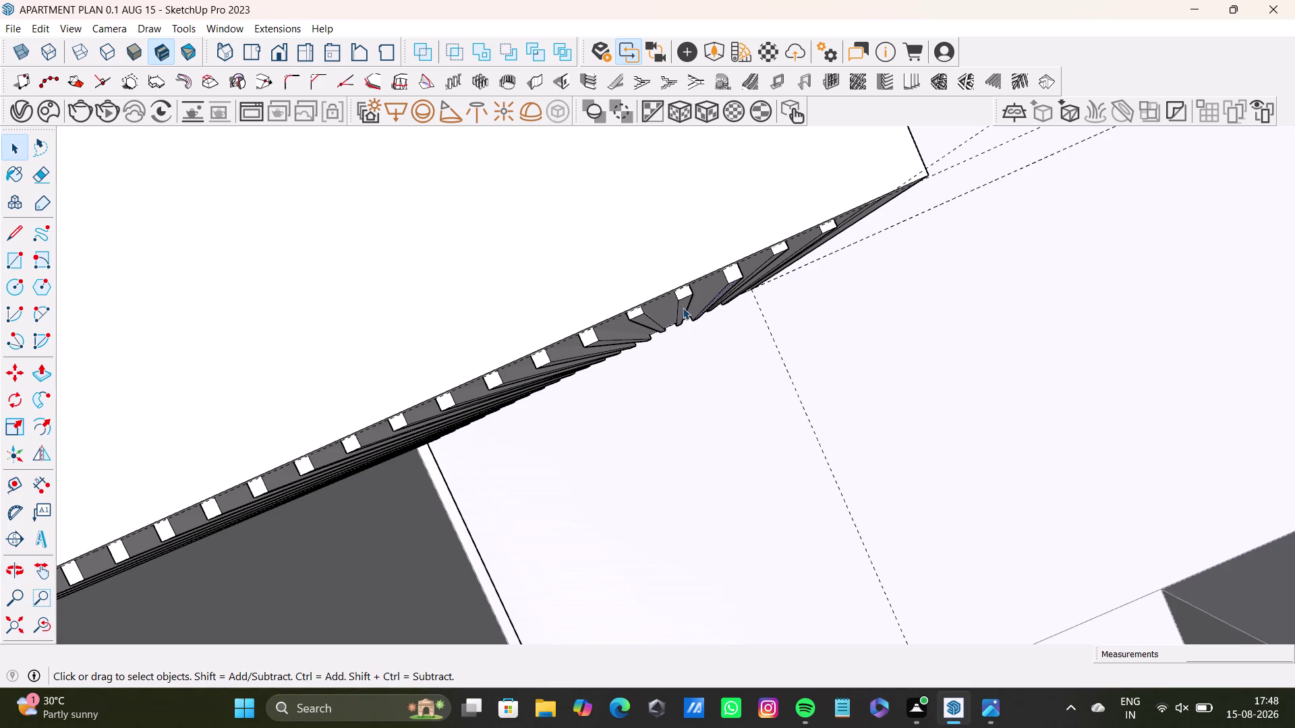
click(683, 307)
key(p)
click(682, 308)
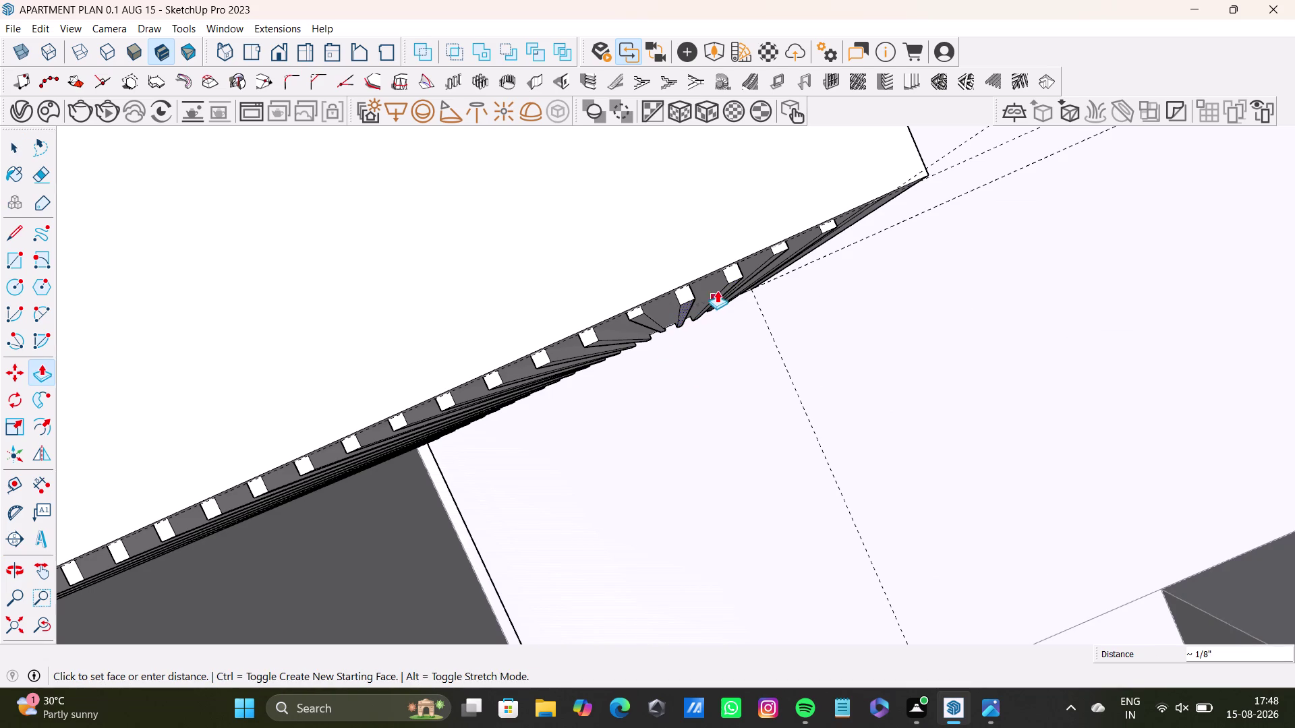
click(722, 288)
Push the wedge face between slat ends into place, then orbit to view from below.
key(space)
click(647, 325)
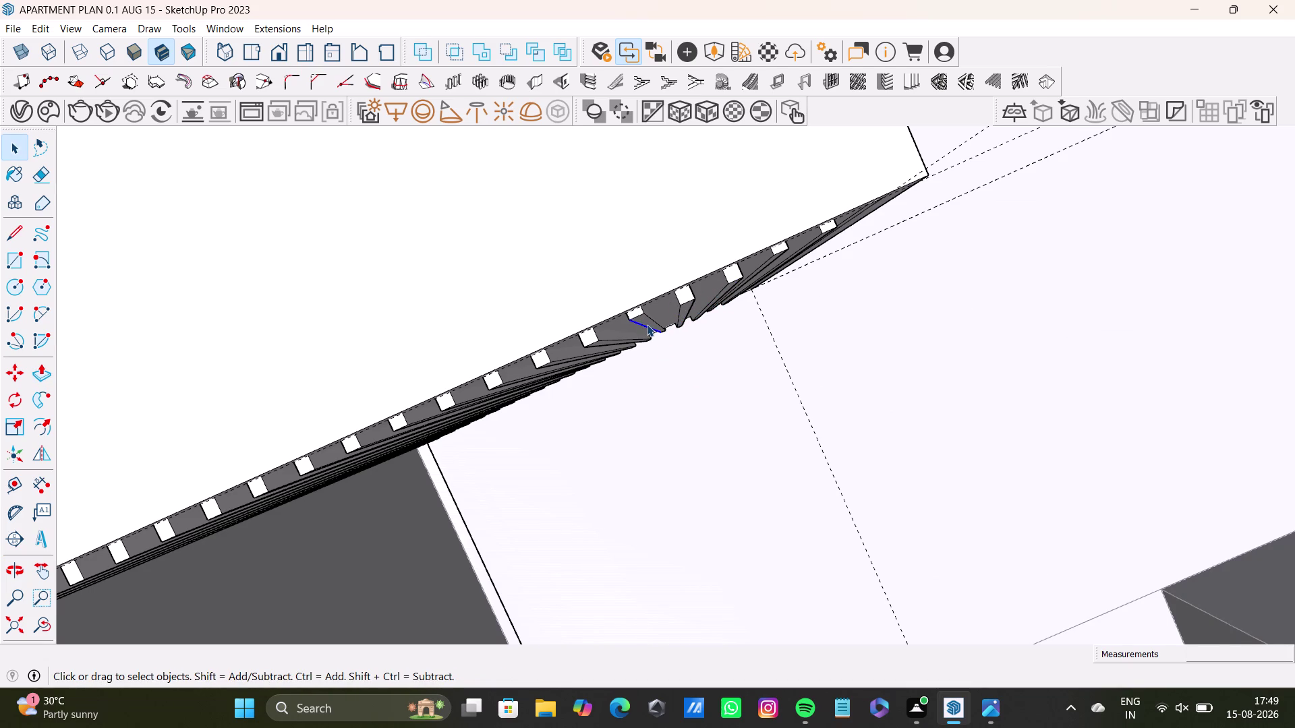
scroll(up, 3)
click(647, 316)
key(p)
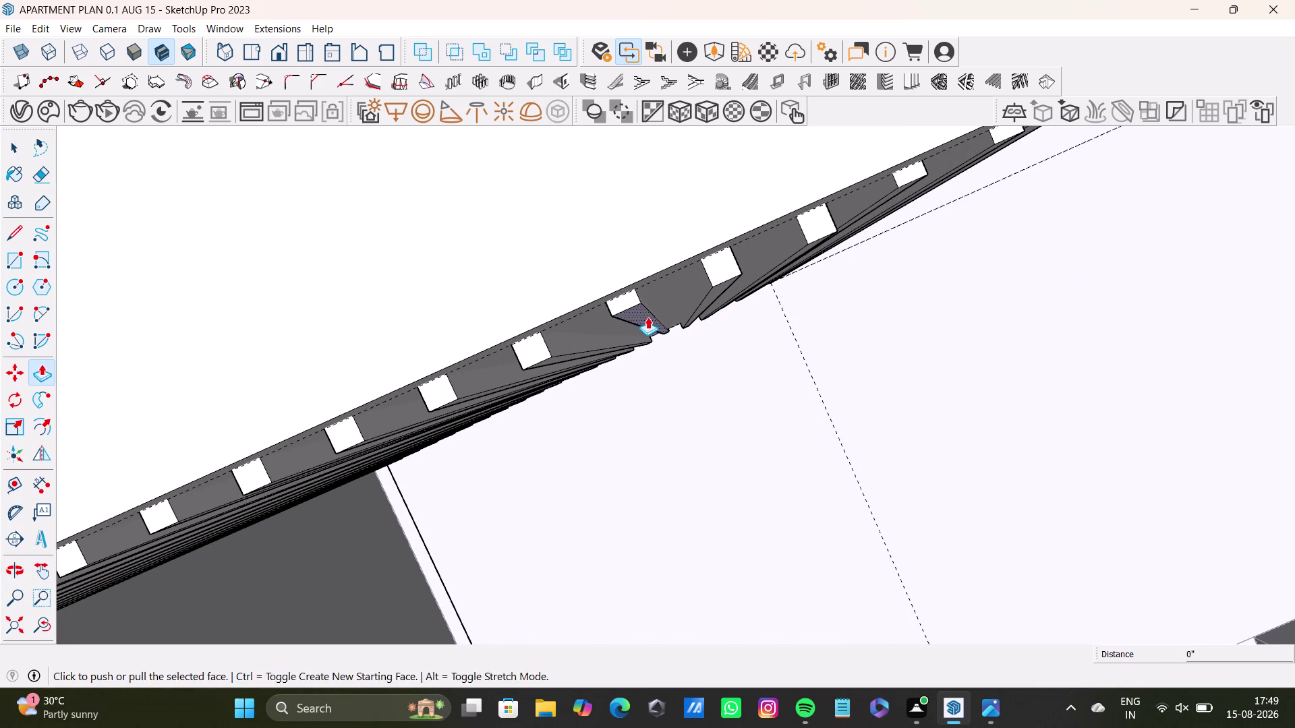
click(647, 317)
click(718, 298)
key(space)
scroll(down, 3)
middle_drag(799, 344, 797, 343)
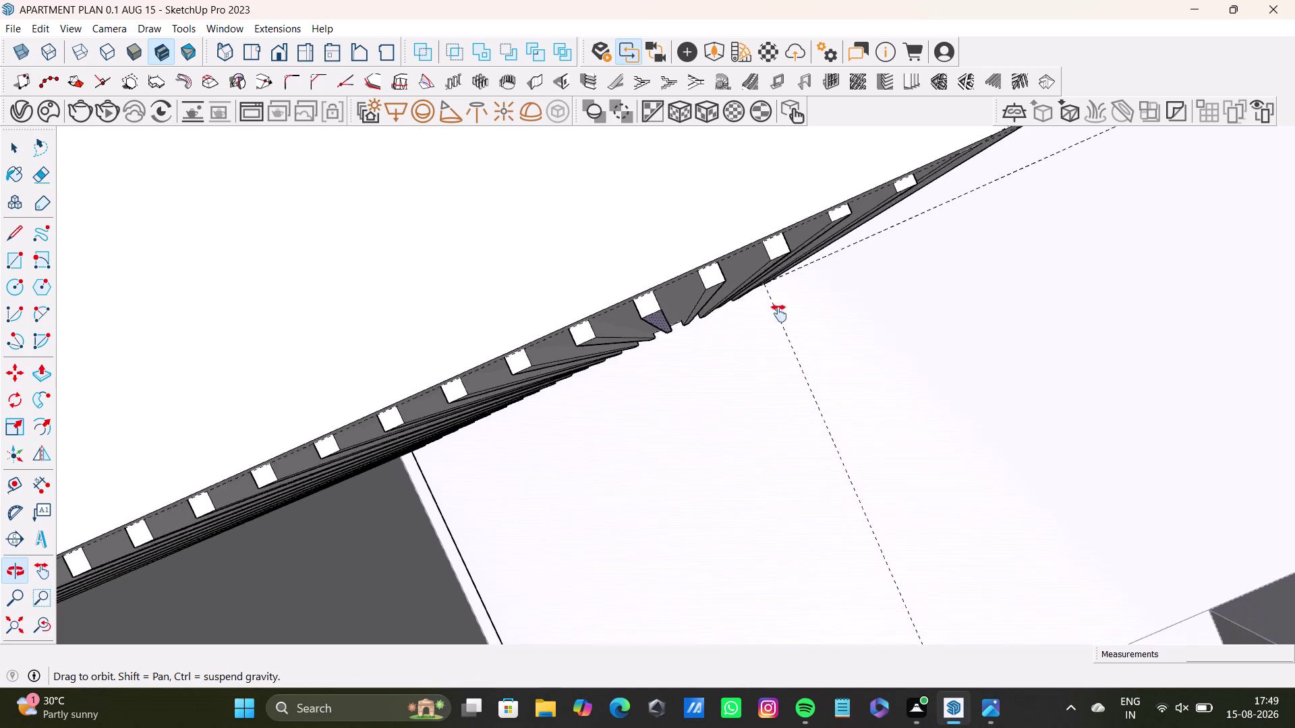
middle_drag(798, 343, 769, 252)
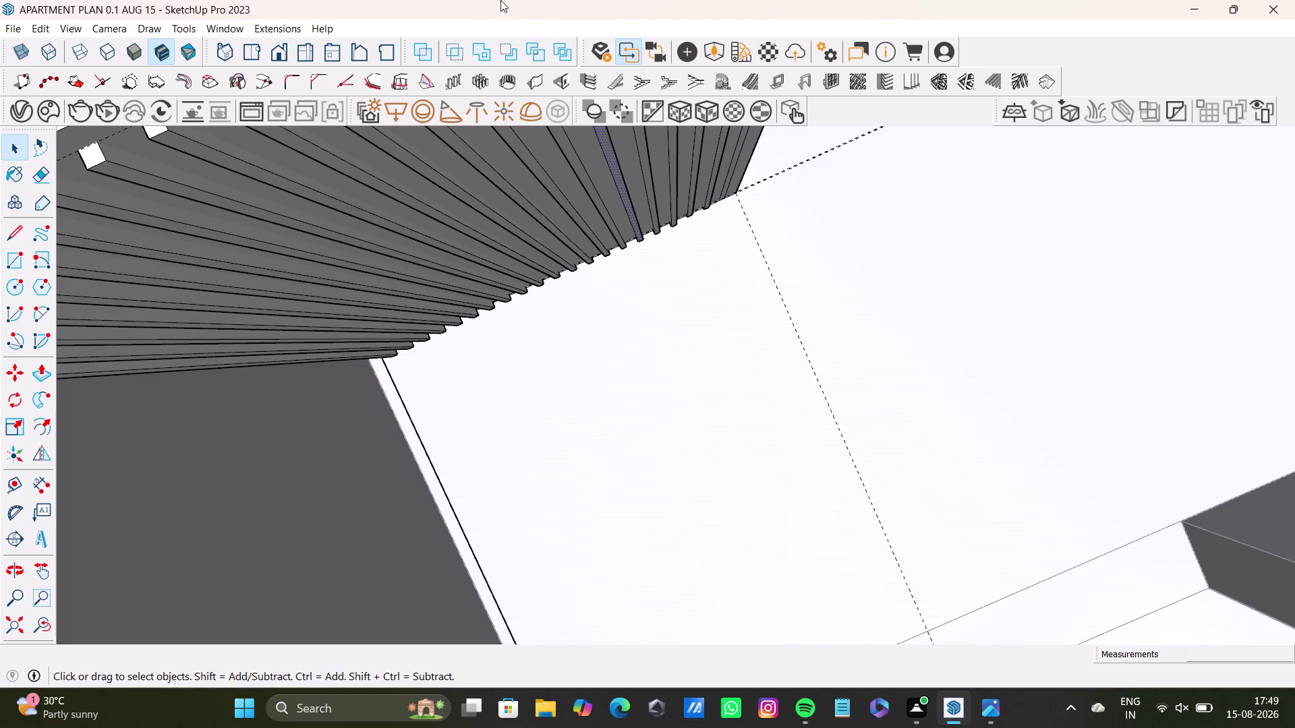
Orbit around the cabinet and floor plan to inspect the slatted front from several angles.
scroll(down, 3)
middle_drag(488, 377, 570, 395)
middle_drag(576, 396, 574, 426)
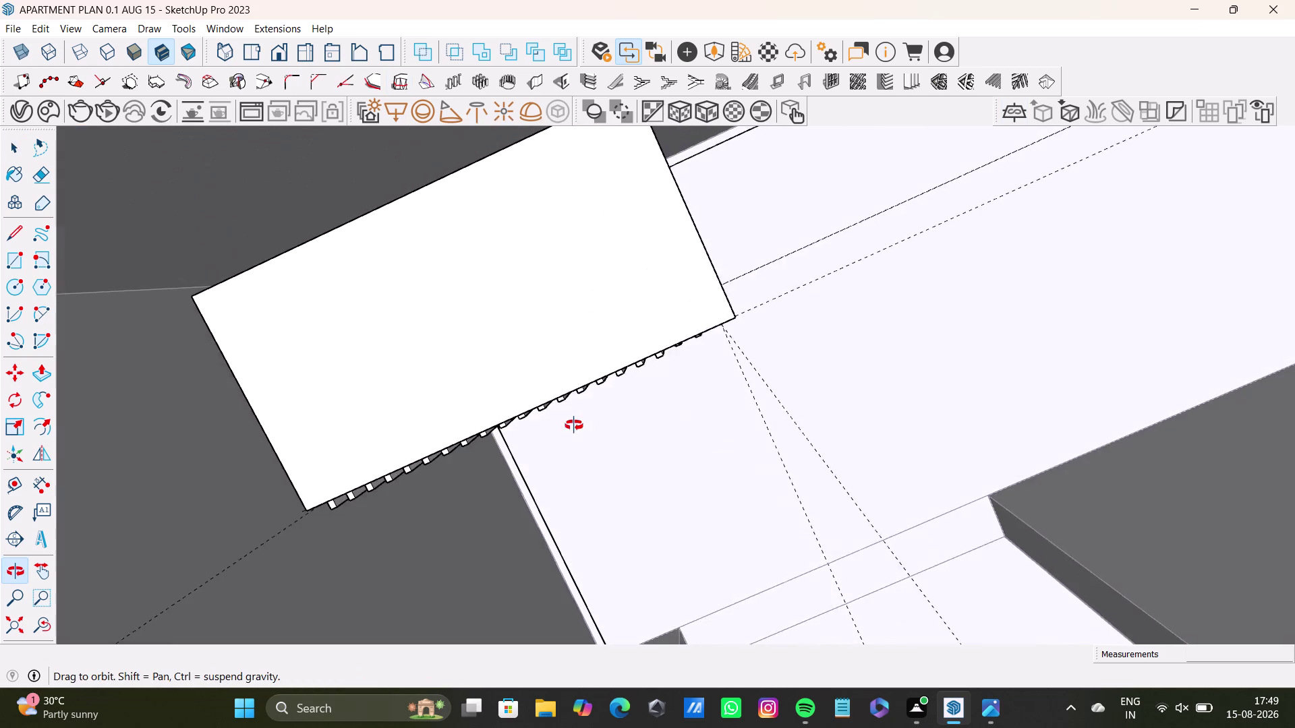
middle_drag(574, 425, 676, 361)
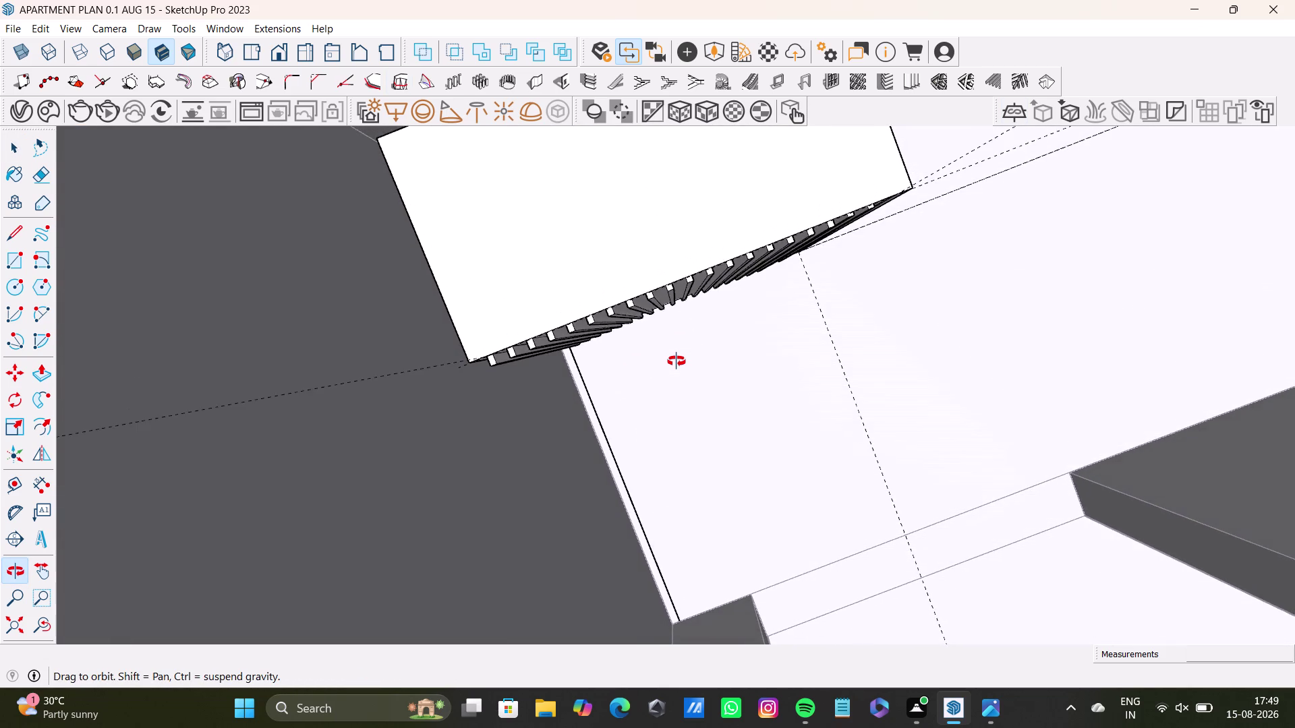
middle_drag(676, 361, 646, 369)
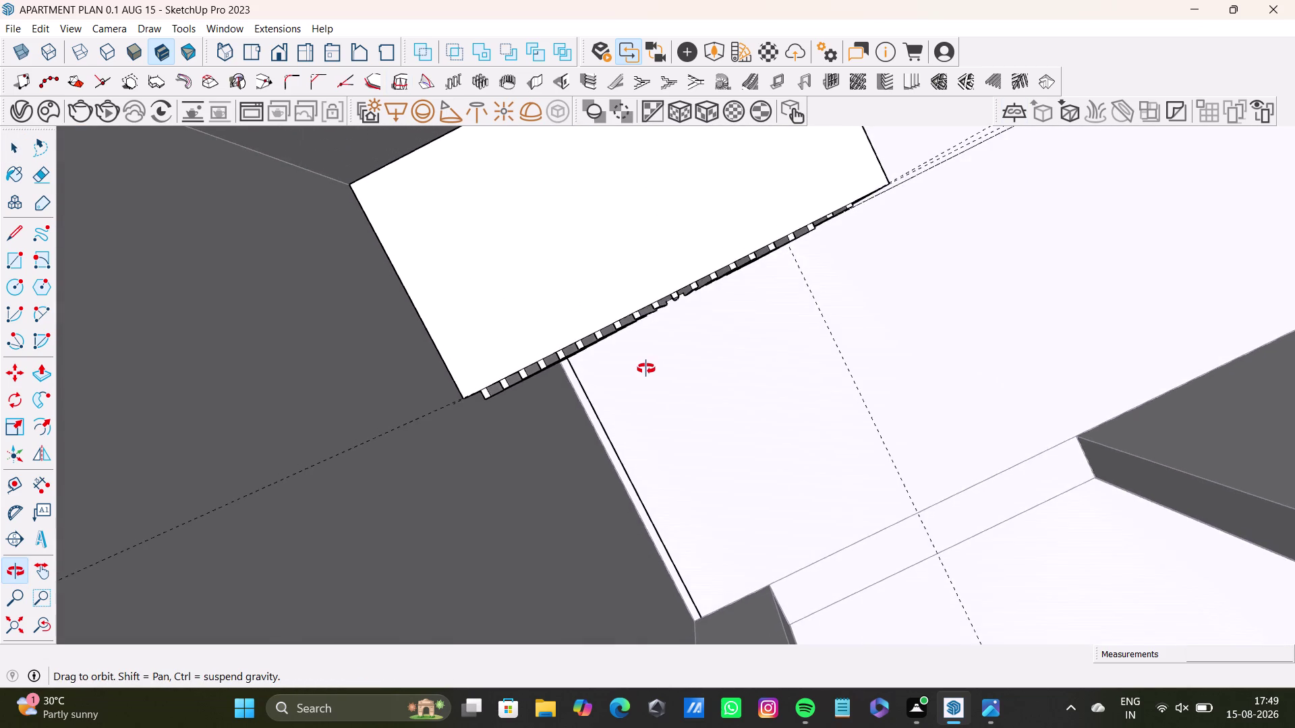
middle_drag(646, 369, 554, 153)
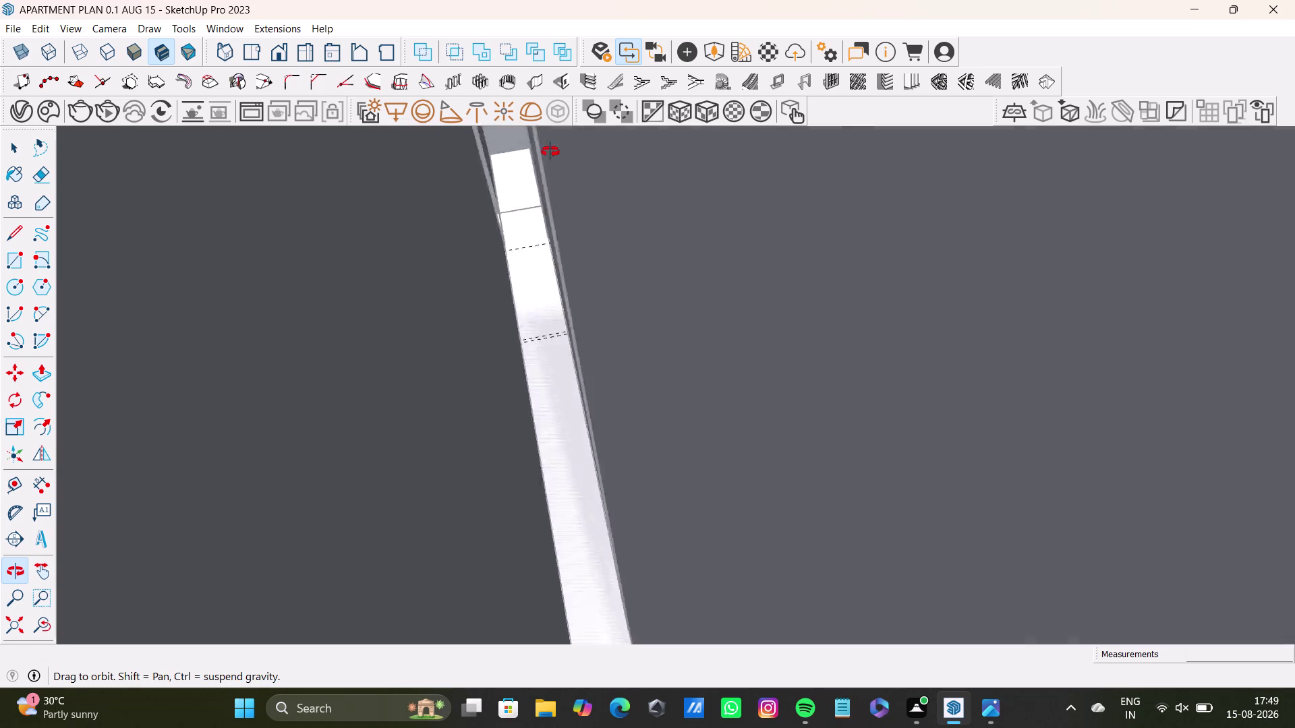
middle_drag(555, 152, 443, 180)
scroll(down, 3)
middle_drag(704, 257, 665, 474)
middle_drag(682, 465, 708, 253)
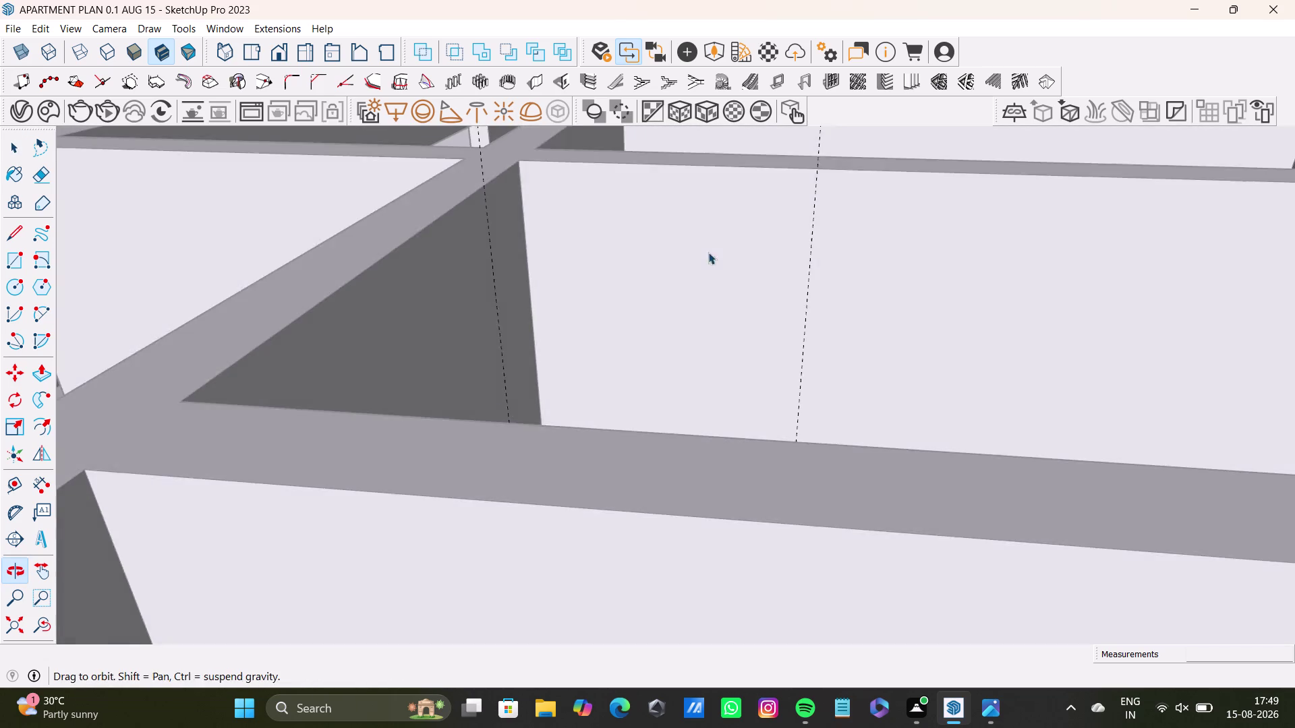
scroll(down, 3)
middle_drag(677, 504, 670, 208)
scroll(up, 3)
middle_drag(660, 525, 661, 282)
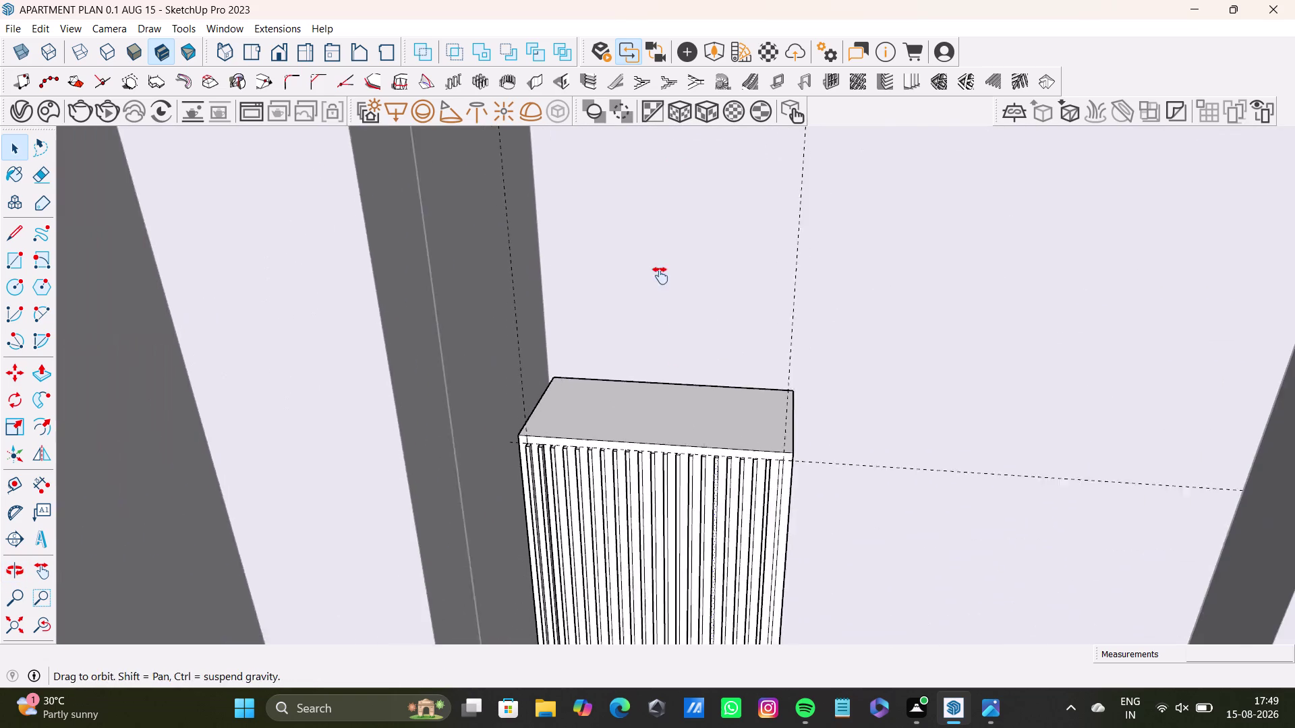
middle_drag(660, 282, 660, 276)
scroll(up, 3)
middle_drag(655, 385, 638, 499)
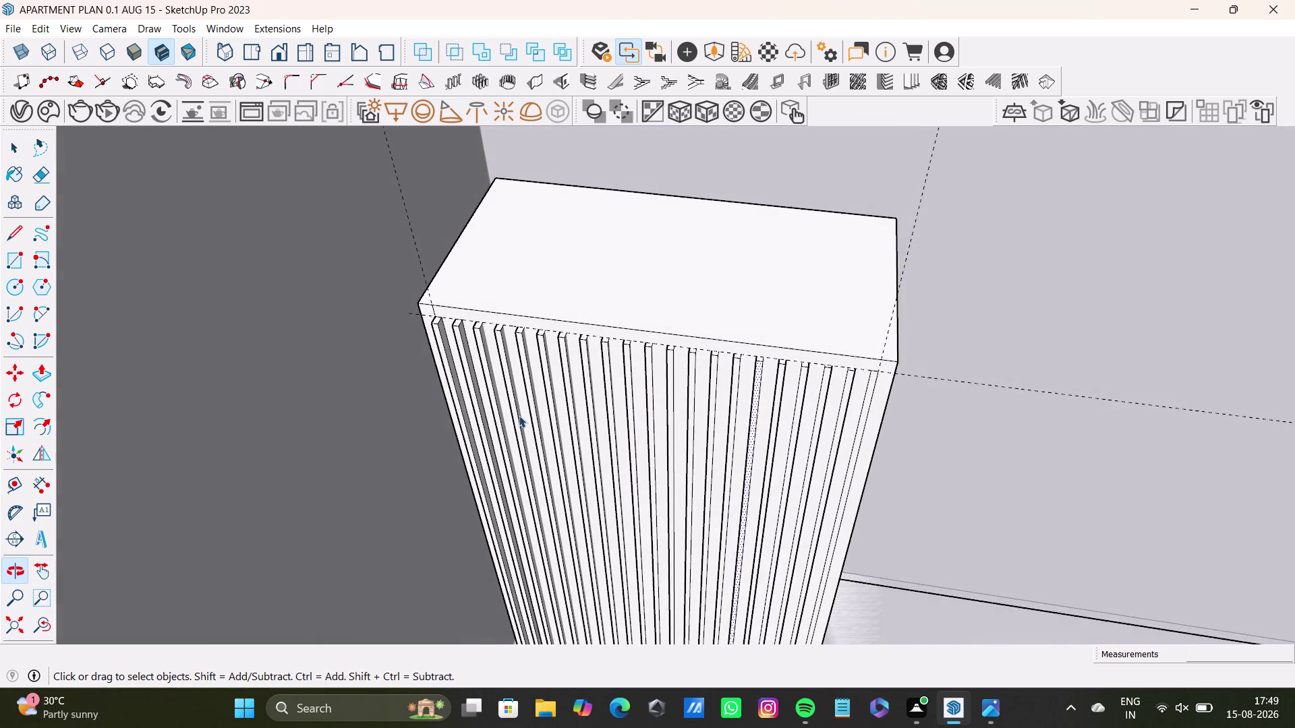
scroll(up, 3)
middle_drag(518, 397, 505, 344)
middle_drag(527, 335, 519, 405)
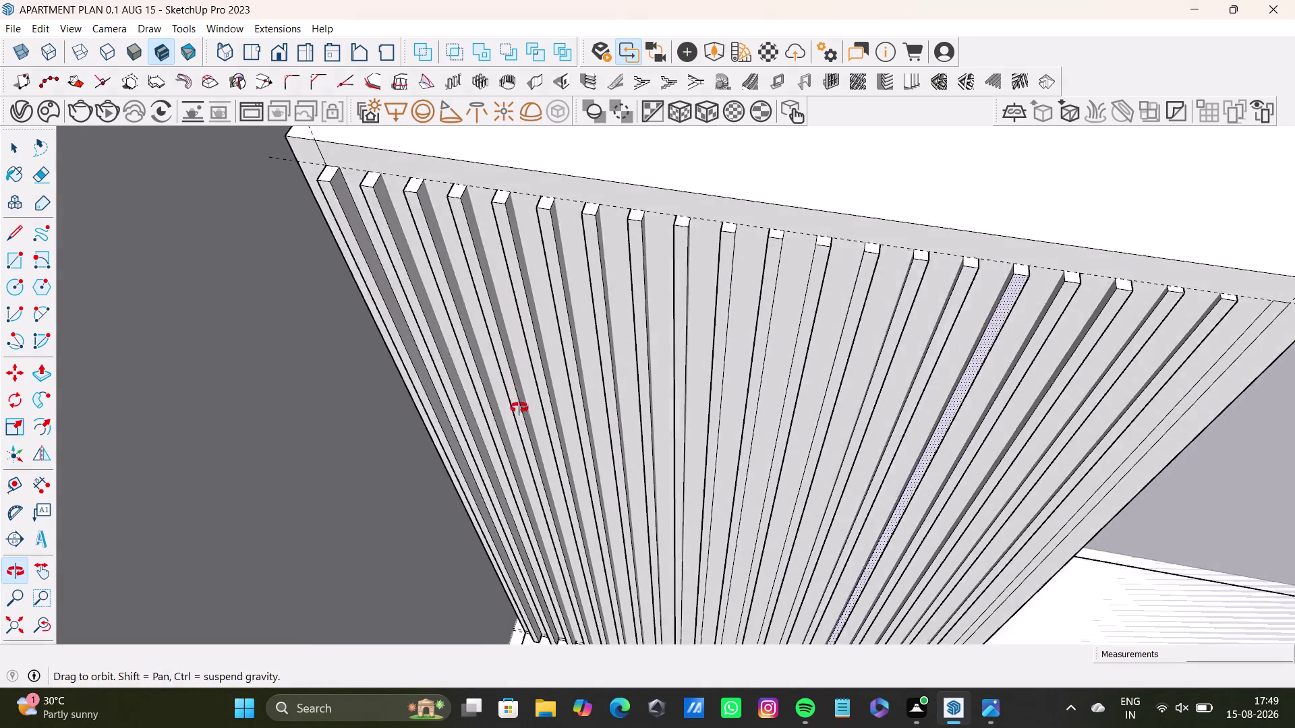
middle_drag(519, 404, 507, 497)
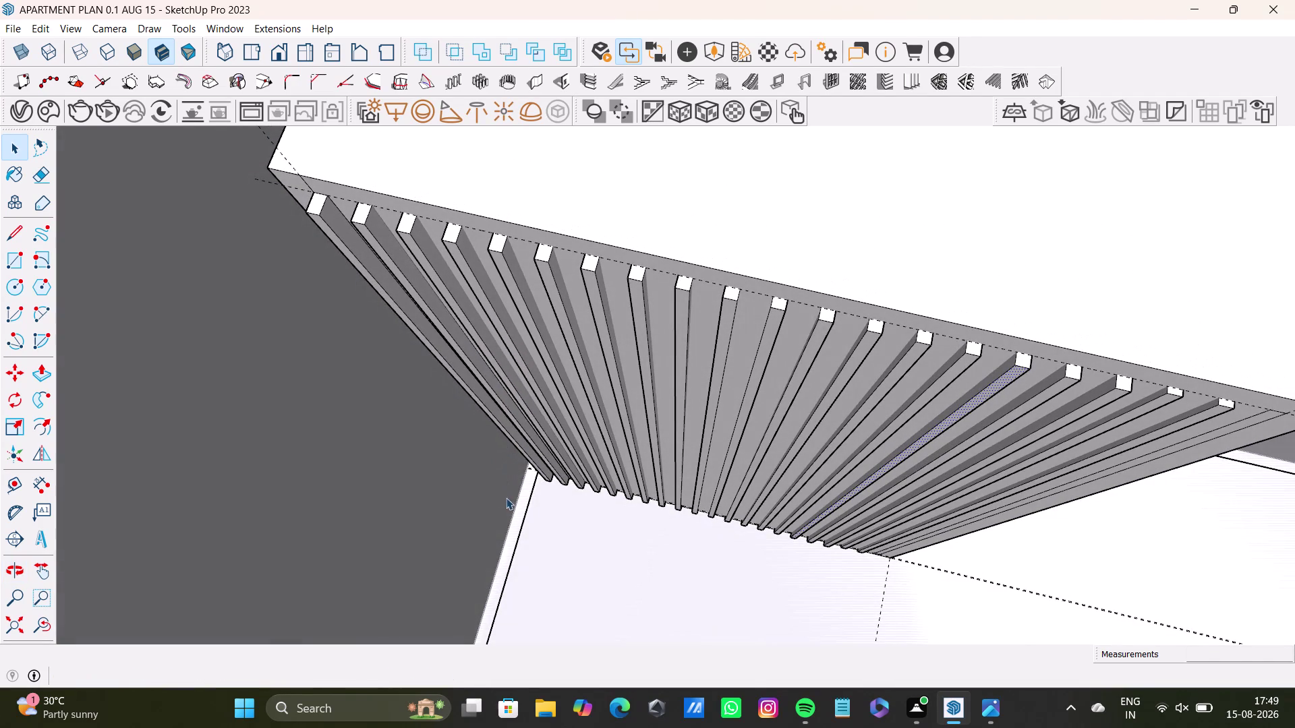
Undo the slat copies until only one vertical slat remains on the cabinet front.
key(ctrl+z)
key(ctrl+z)
key(ctrl+z)
key(ctrl+z)
key(ctrl+z)
key(ctrl+z)
key(ctrl+z)
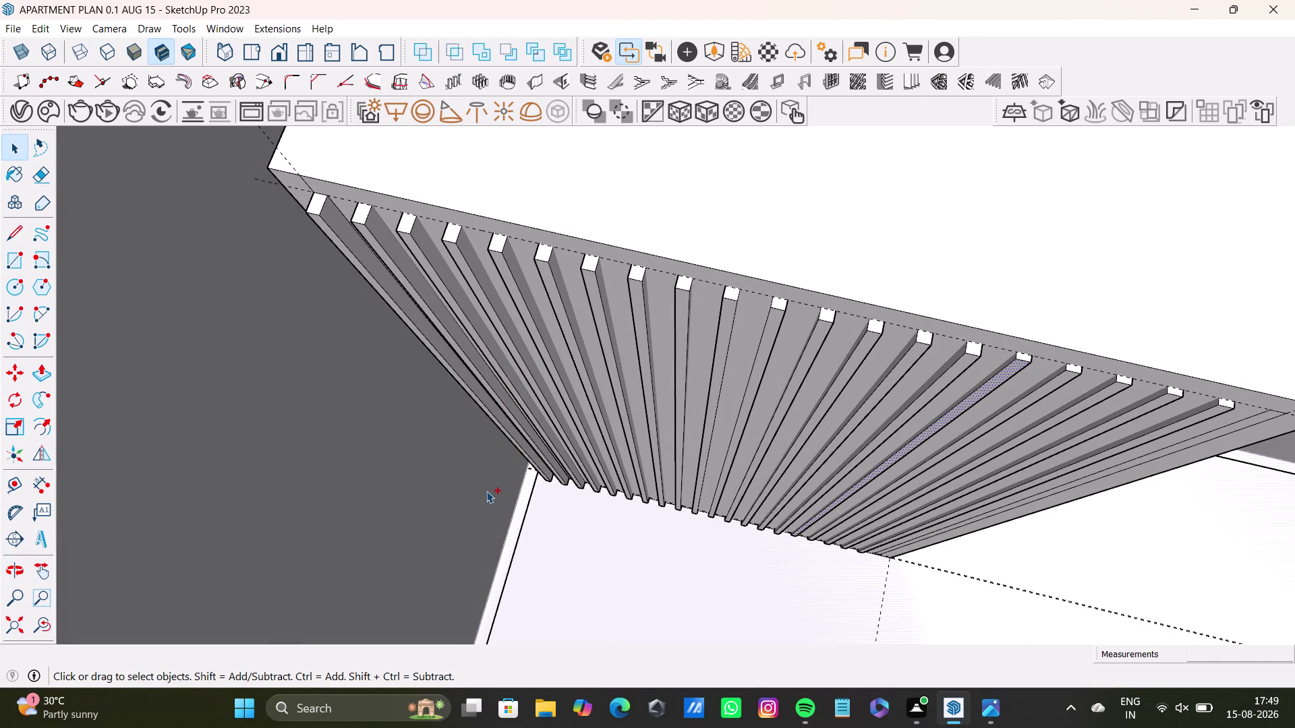
key(ctrl+z)
key(ctrl+z)
key(ctrl+z)
key(ctrl+z)
key(ctrl+z)
key(ctrl+z)
key(ctrl+z)
key(ctrl+z)
key(ctrl+z)
key(ctrl+z)
key(ctrl+z)
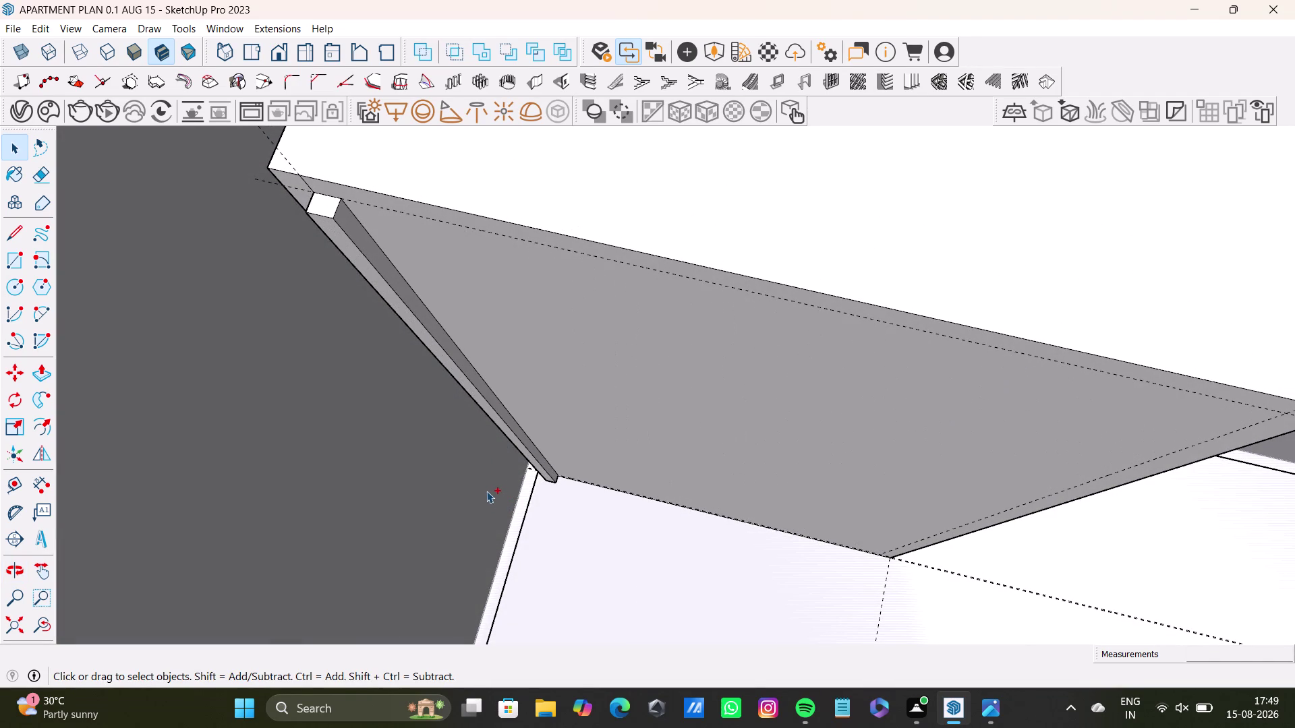
Select the remaining slat and orbit around it to inspect its ends.
scroll(down, 3)
middle_drag(517, 404, 566, 399)
scroll(up, 3)
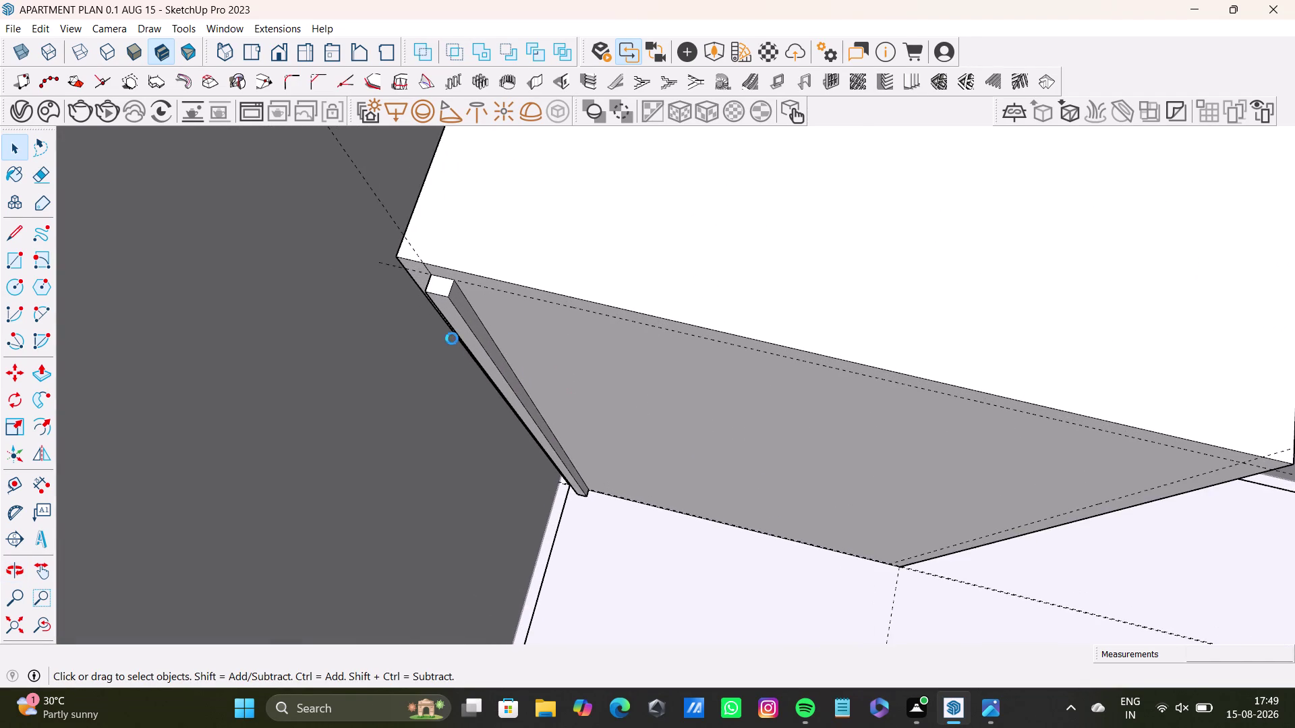
scroll(up, 3)
double_click(439, 281)
double_click(447, 305)
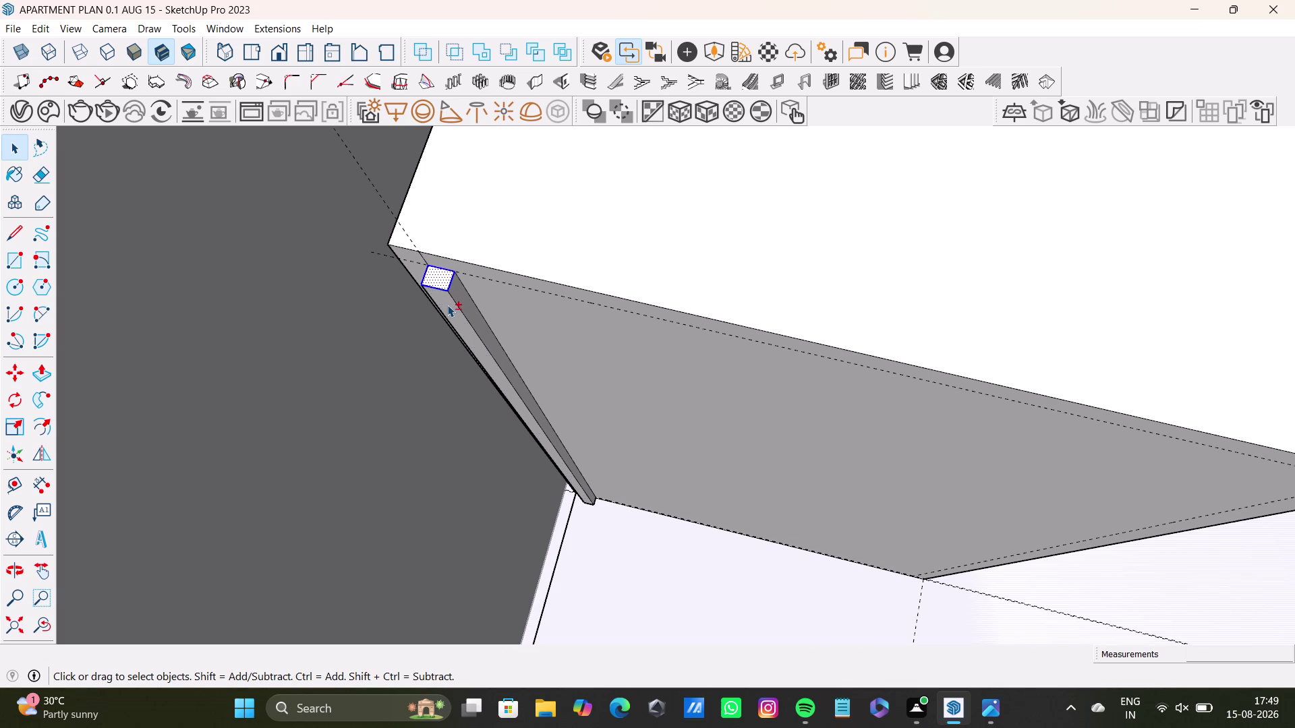
double_click(458, 296)
middle_drag(476, 413, 643, 362)
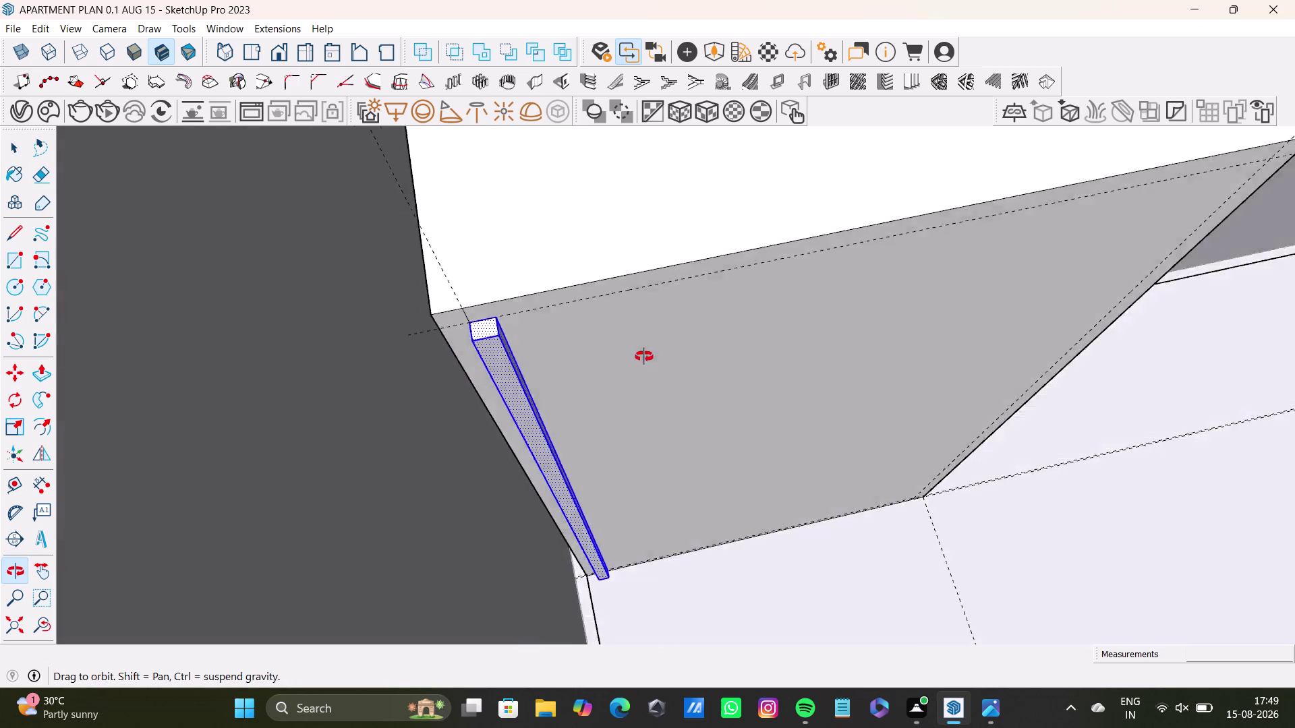
middle_drag(643, 363, 646, 348)
scroll(up, 3)
middle_drag(486, 349, 562, 292)
middle_drag(553, 302, 603, 299)
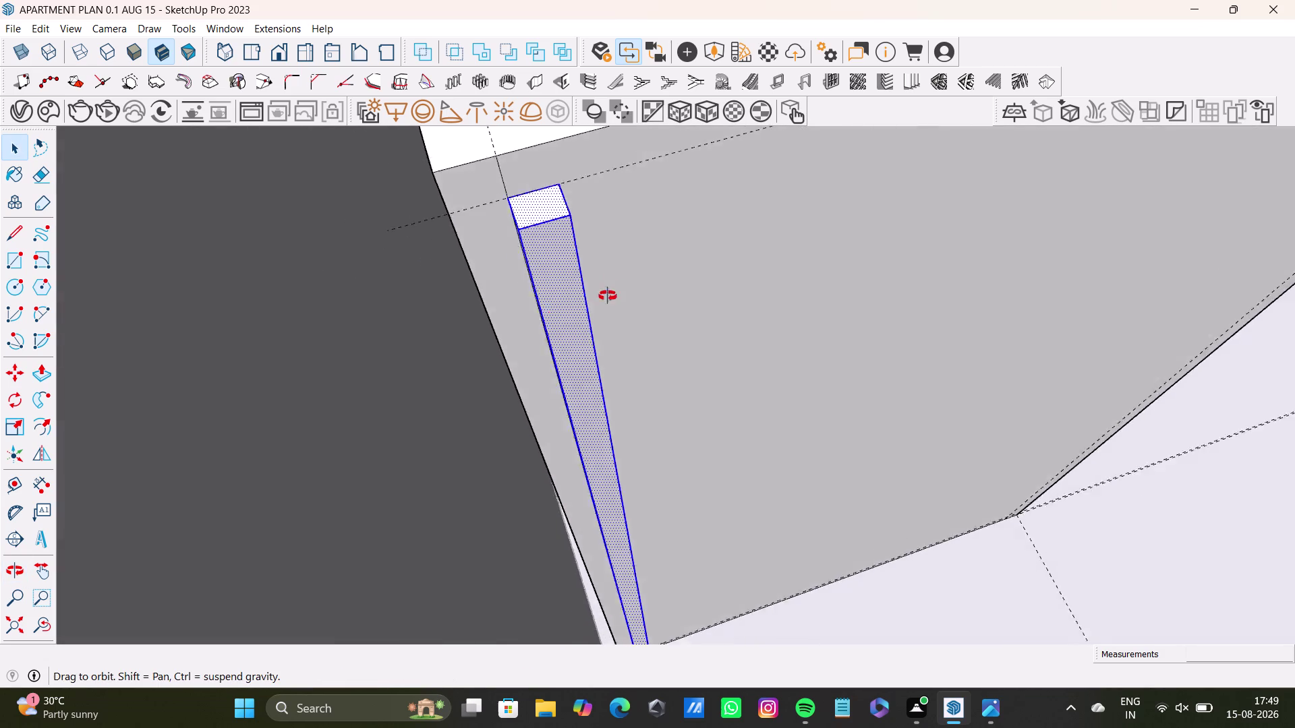
middle_drag(602, 299, 596, 274)
middle_click(574, 271)
scroll(up, 3)
middle_drag(570, 272, 650, 247)
double_click(490, 225)
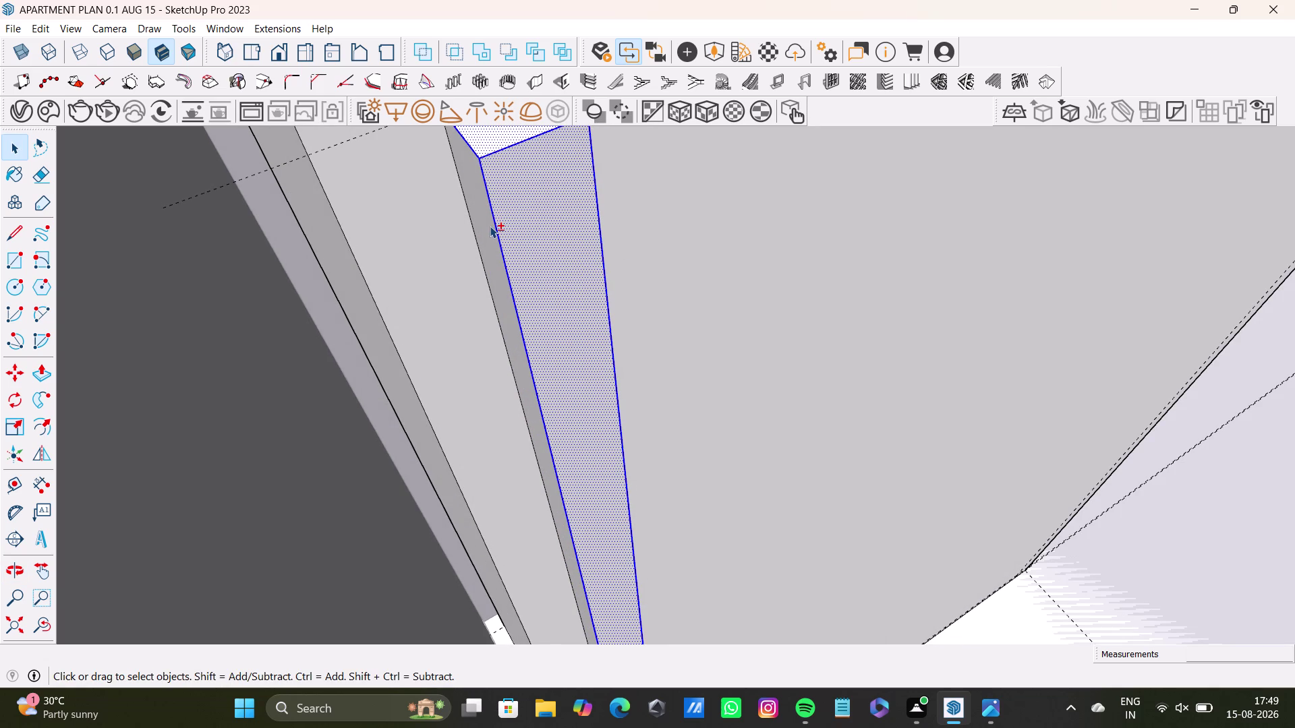
scroll(down, 3)
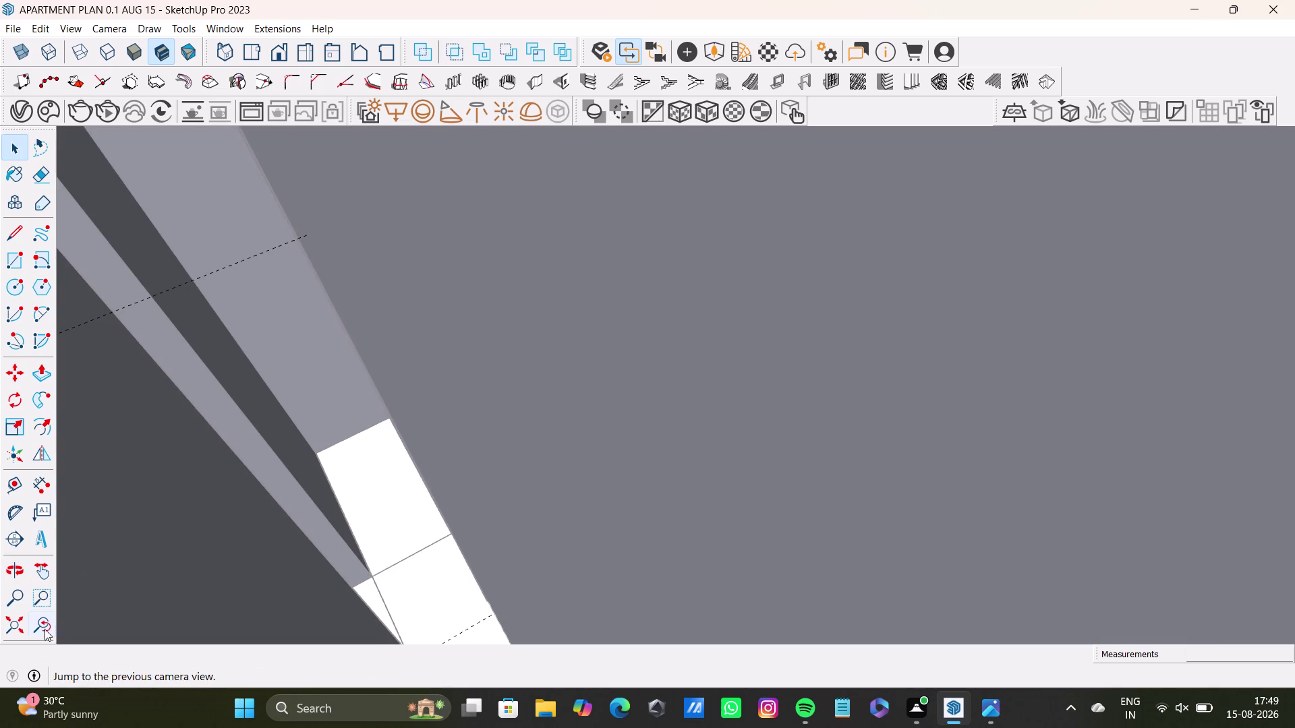
Return to the earlier overall view of the apartment model.
click(44, 629)
scroll(up, 3)
scroll(down, 3)
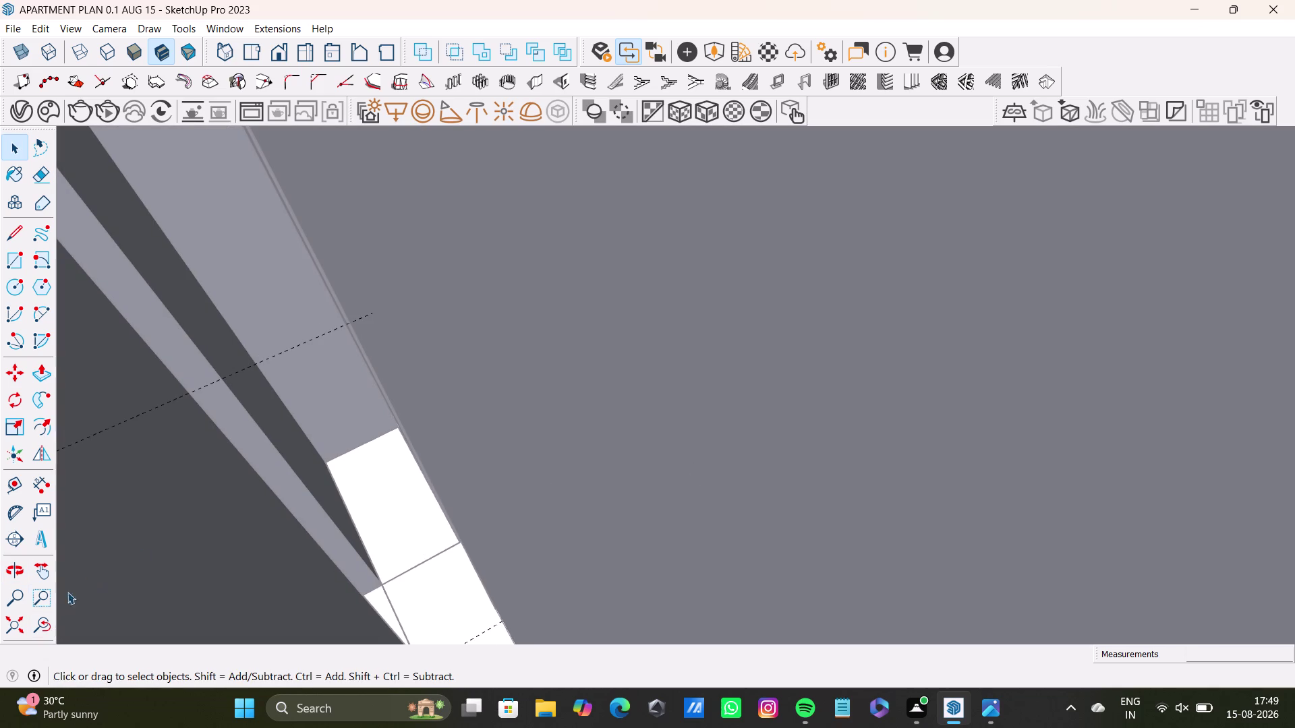
click(12, 630)
scroll(up, 3)
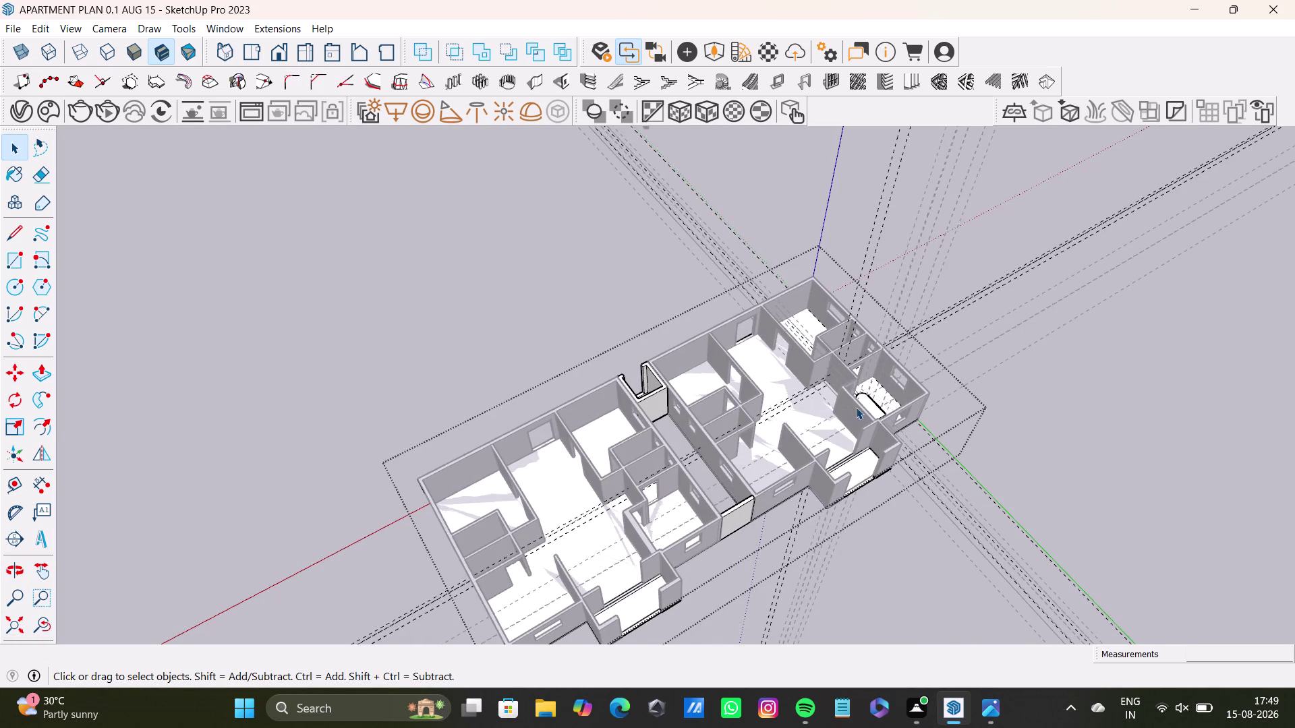
scroll(up, 3)
middle_drag(898, 365, 677, 424)
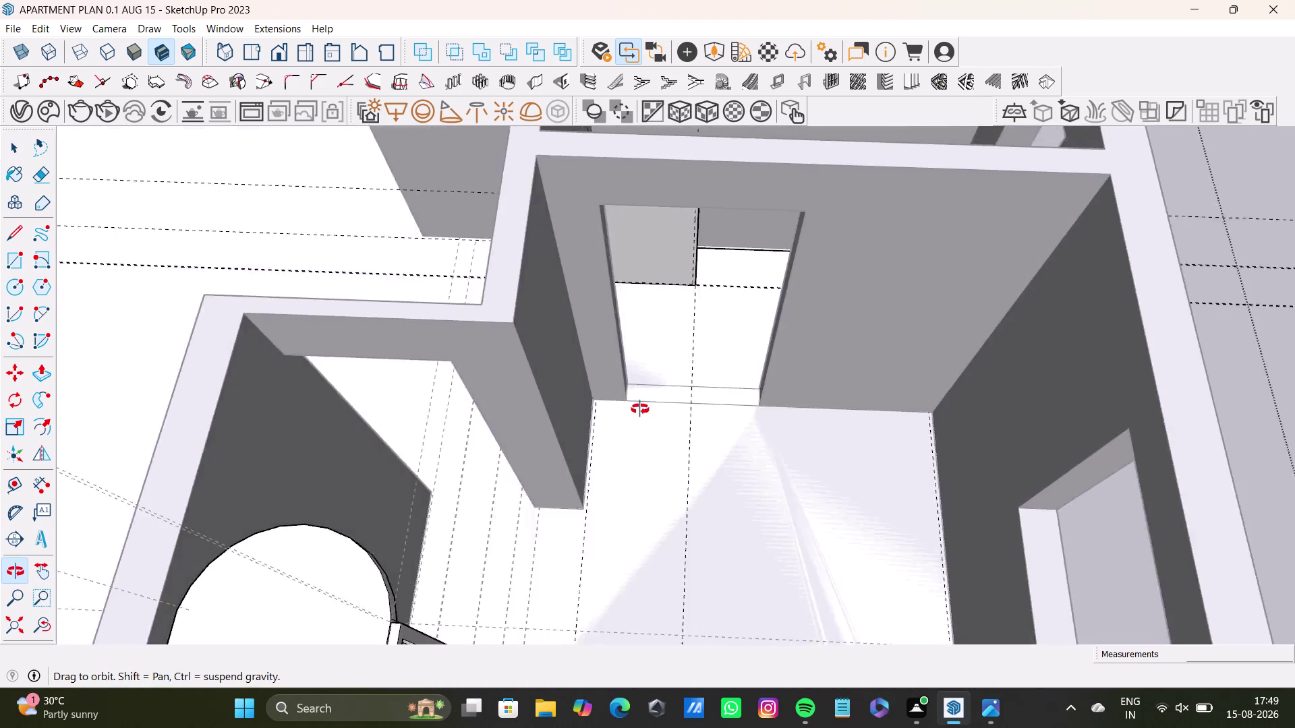
middle_drag(677, 424, 633, 398)
scroll(up, 3)
middle_drag(648, 276, 661, 454)
middle_drag(661, 454, 659, 387)
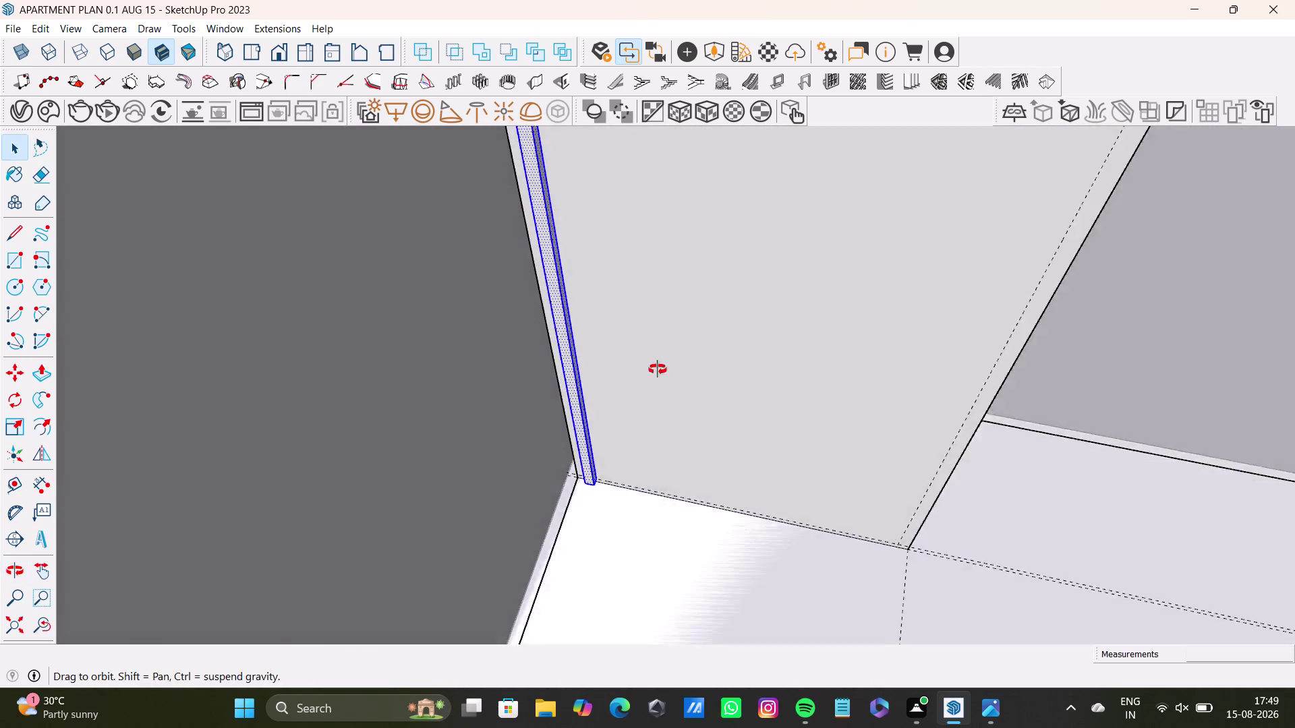
middle_drag(658, 387, 657, 319)
scroll(up, 3)
middle_drag(624, 480, 628, 348)
scroll(up, 3)
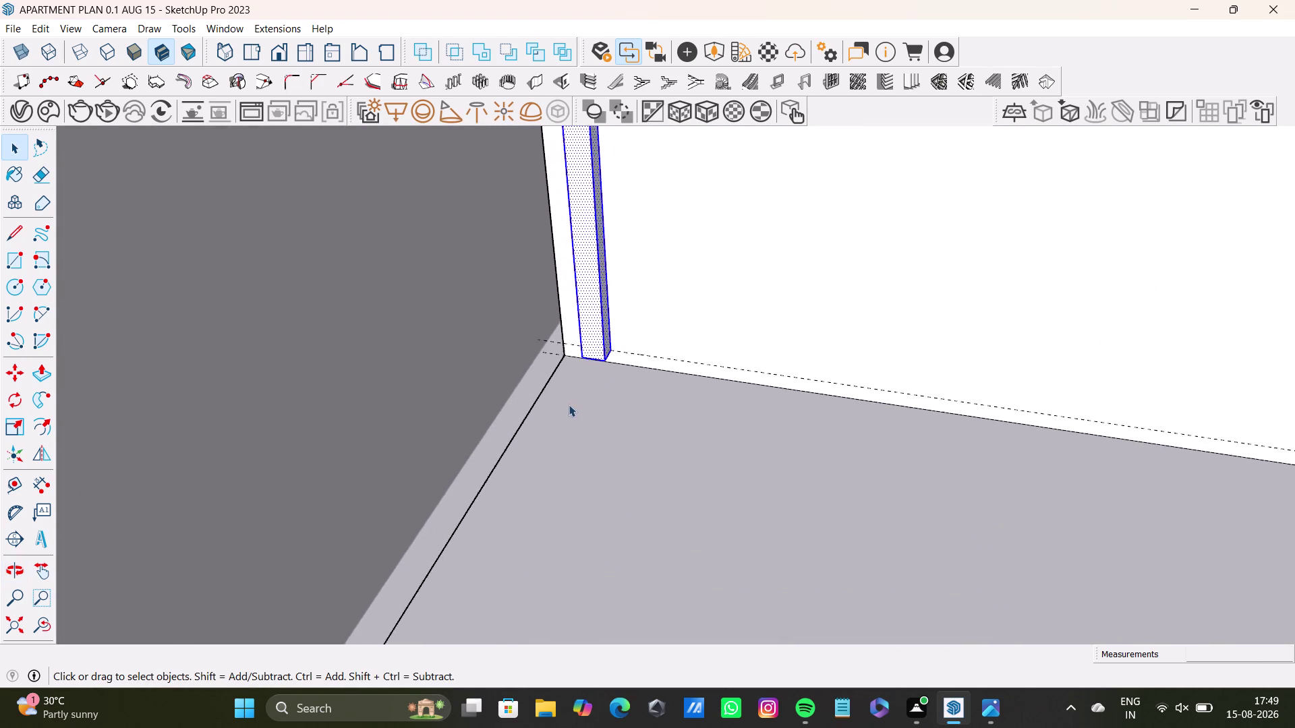
scroll(up, 3)
middle_drag(597, 376, 601, 526)
middle_drag(607, 495, 615, 352)
scroll(up, 3)
scroll(down, 3)
scroll(up, 3)
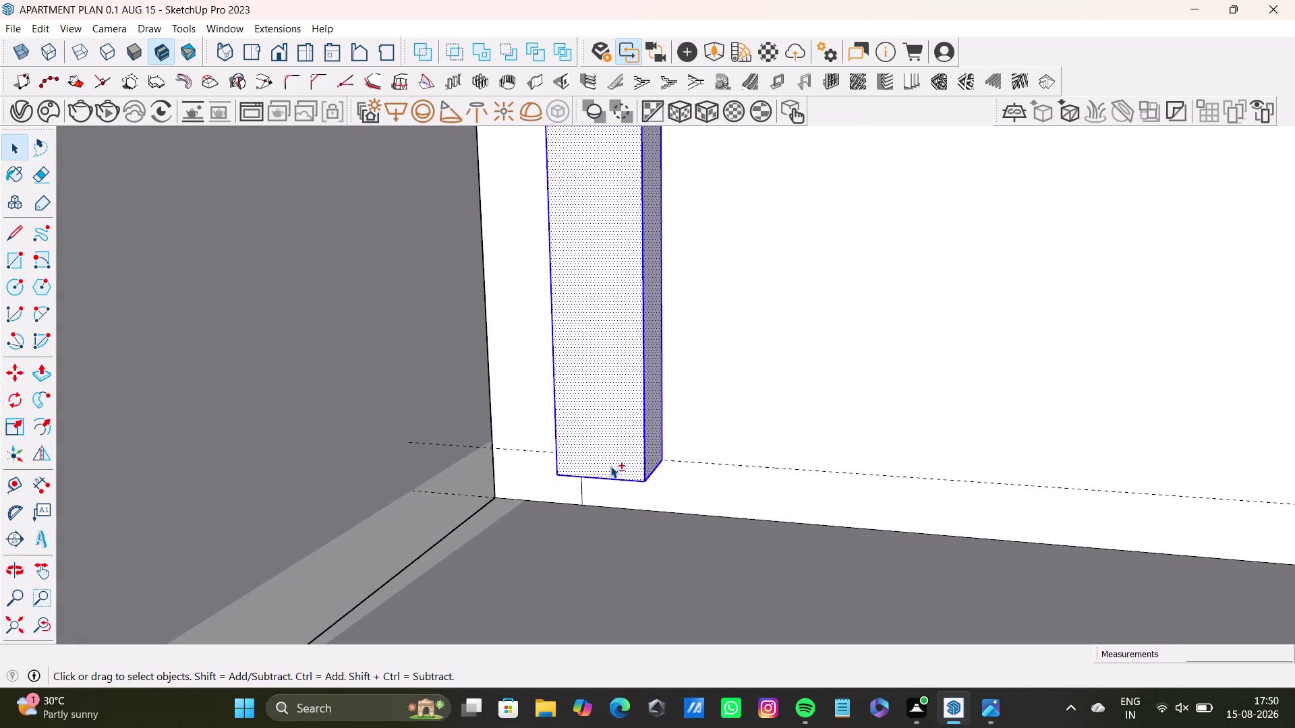
scroll(up, 3)
middle_drag(637, 501, 643, 504)
middle_drag(654, 478, 685, 387)
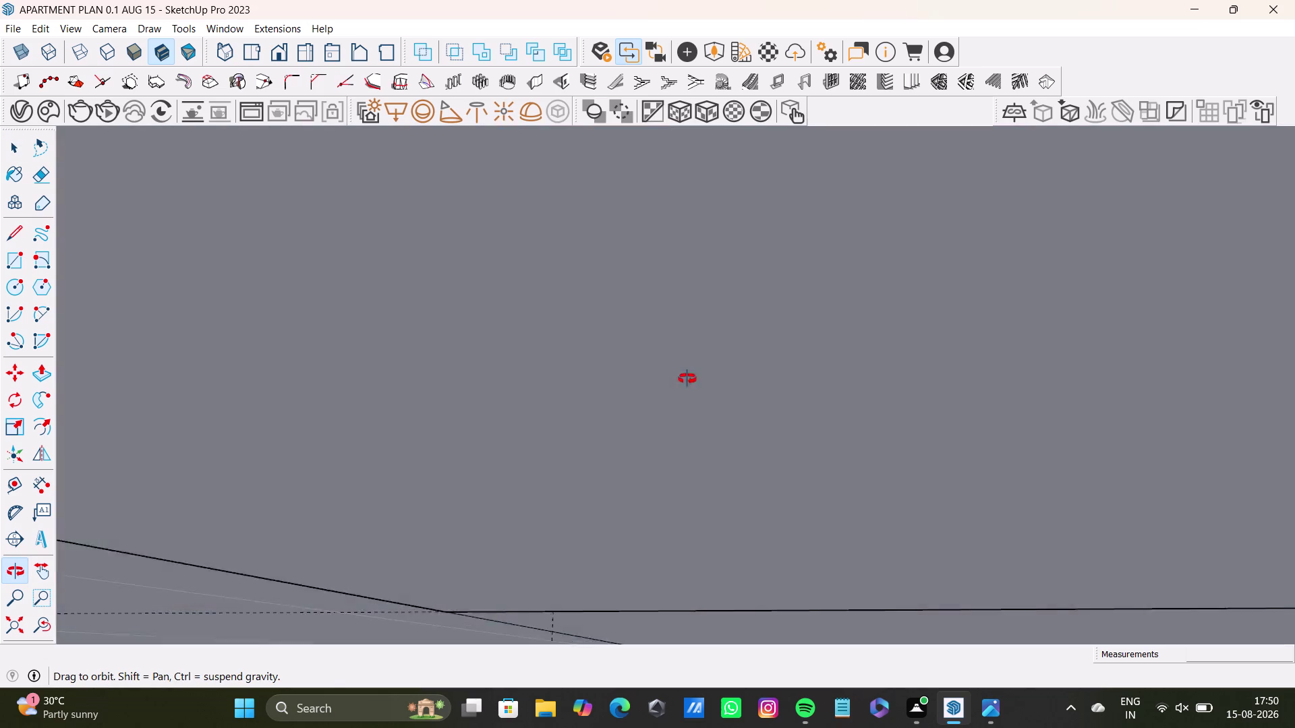
middle_drag(685, 387, 672, 464)
scroll(up, 3)
middle_drag(652, 500, 696, 391)
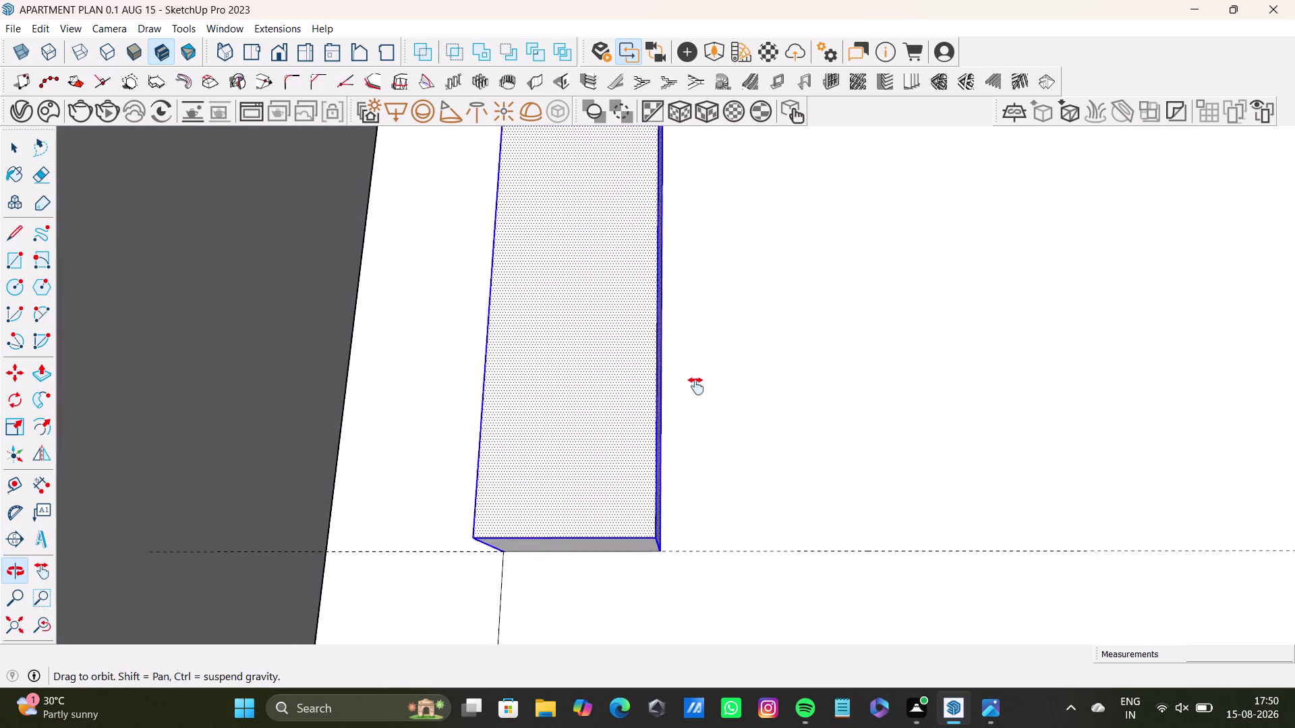
middle_drag(695, 391, 700, 371)
middle_drag(633, 451, 632, 537)
scroll(up, 3)
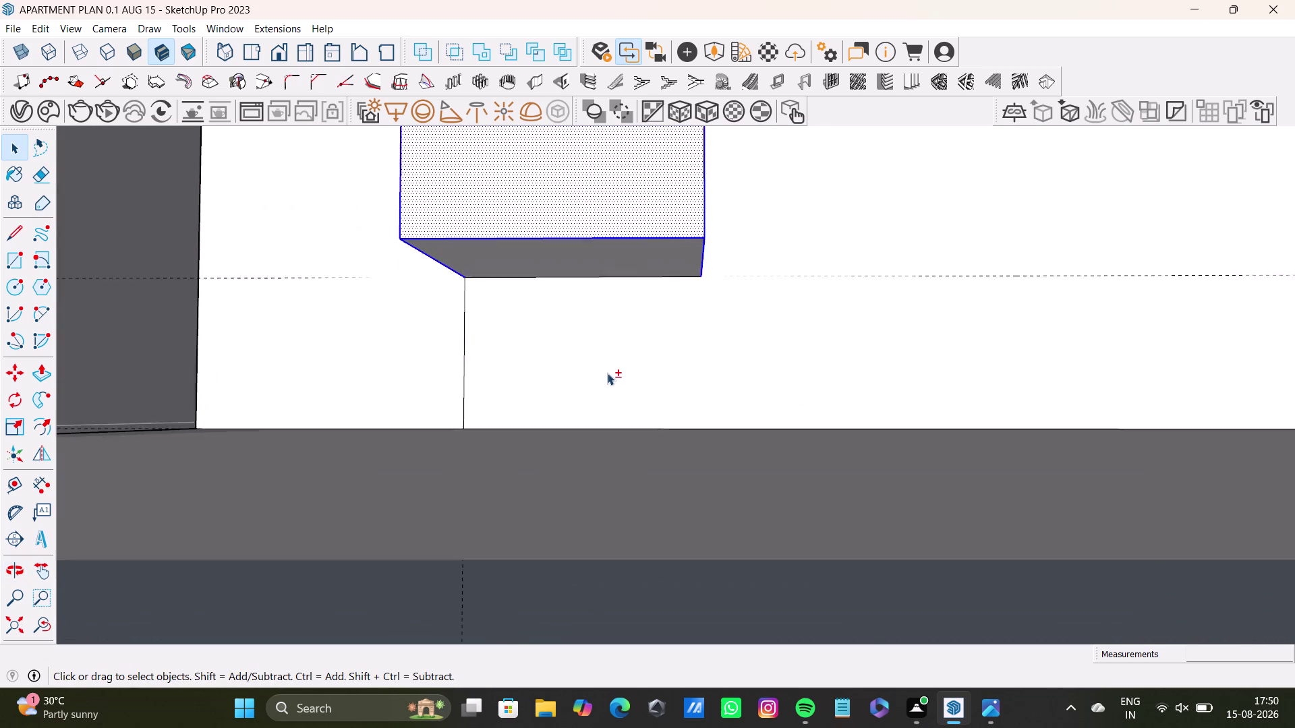
scroll(up, 3)
middle_drag(607, 370, 605, 452)
scroll(down, 3)
Select the single slat and copy it to the far end of the cabinet front.
scroll(up, 3)
double_click(629, 341)
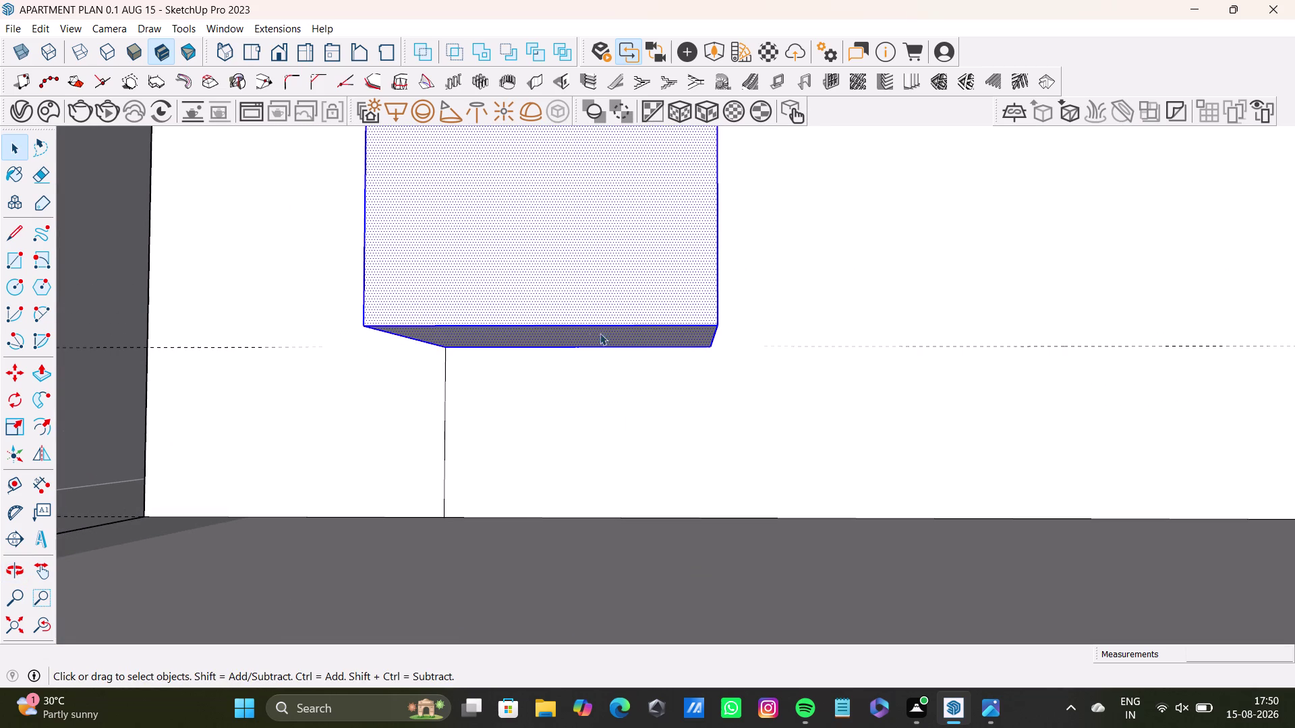
scroll(down, 3)
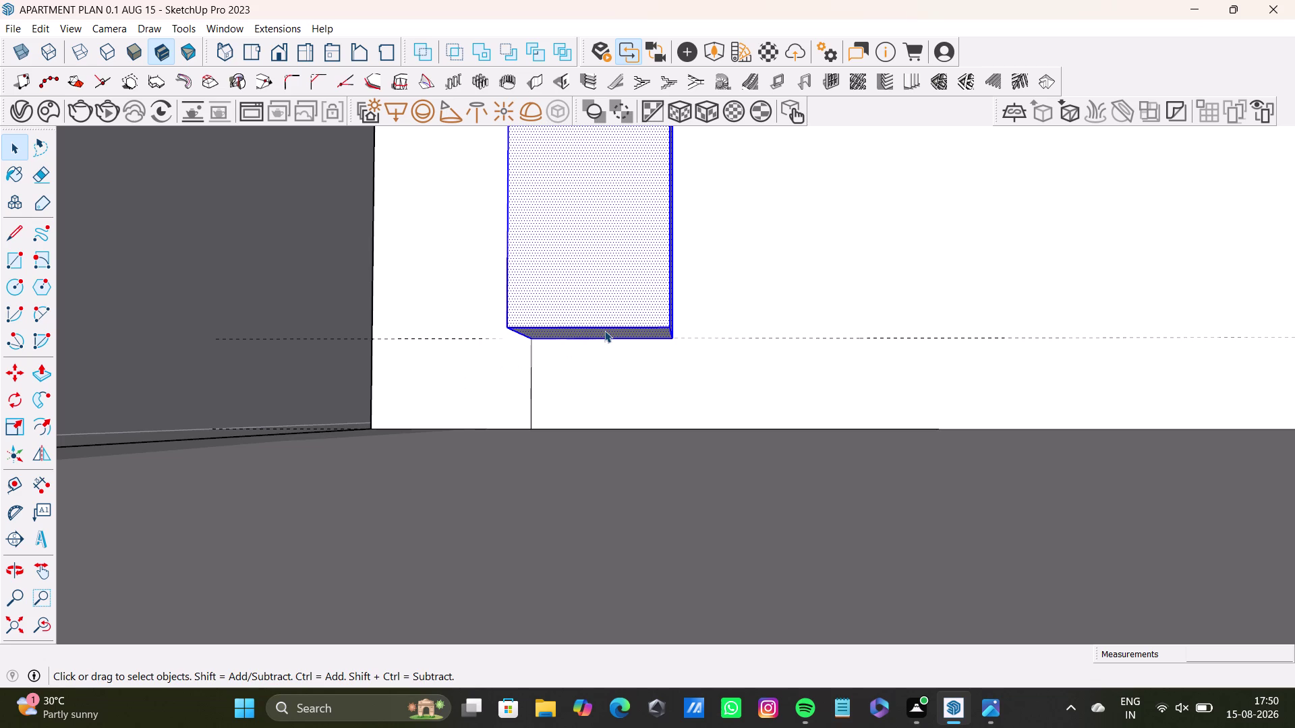
key(m)
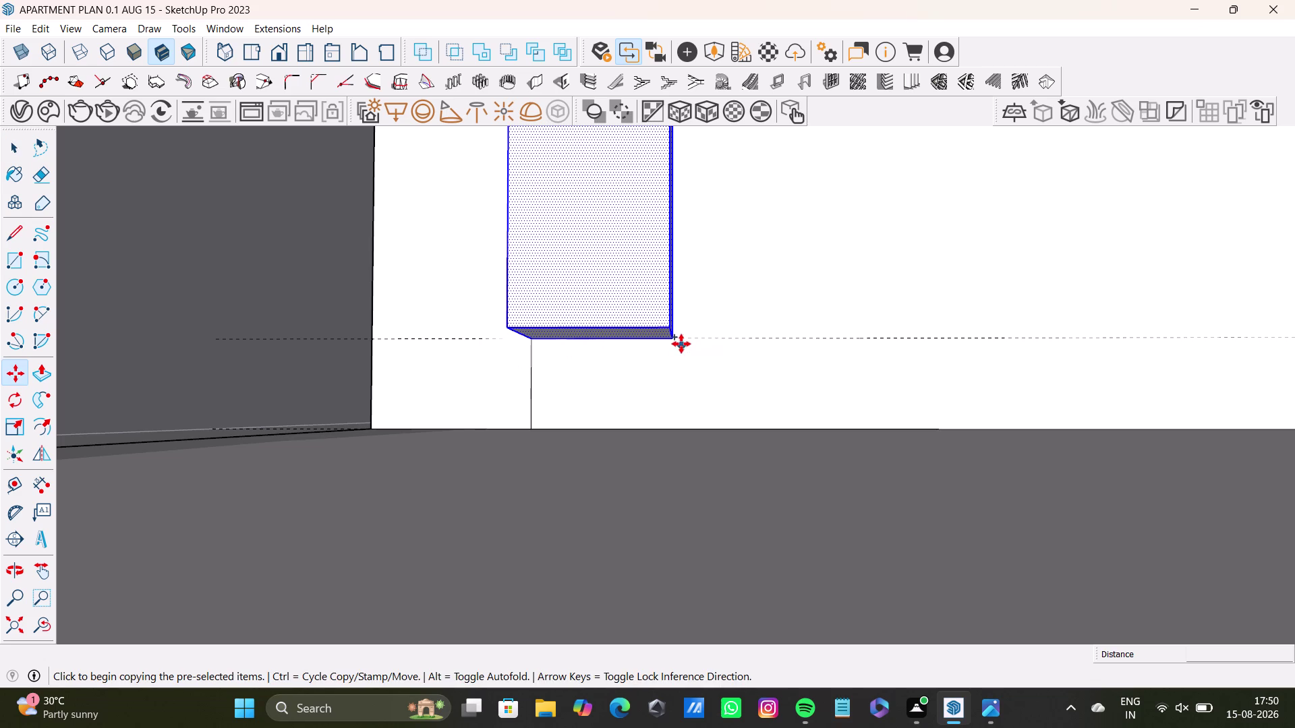
click(678, 340)
scroll(down, 3)
middle_drag(1010, 344, 739, 340)
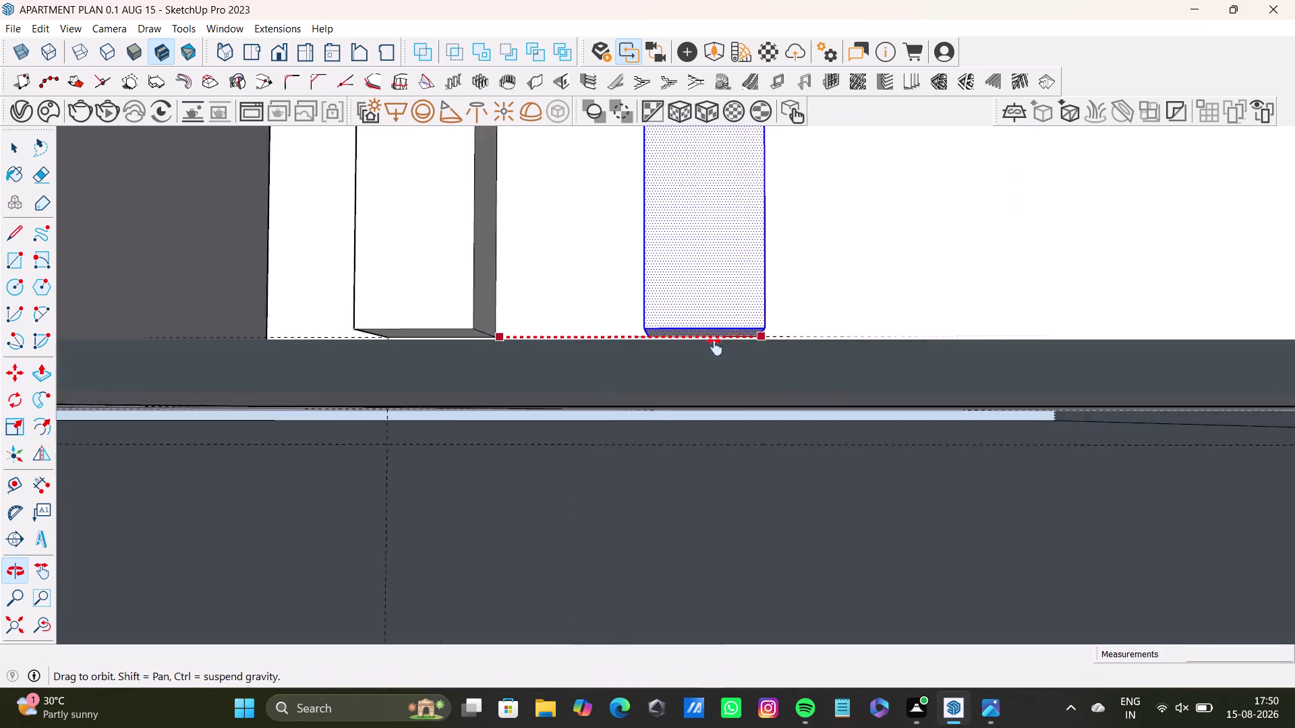
middle_drag(739, 339, 406, 414)
scroll(down, 3)
middle_drag(1153, 399, 431, 438)
scroll(down, 3)
middle_drag(1126, 451, 686, 445)
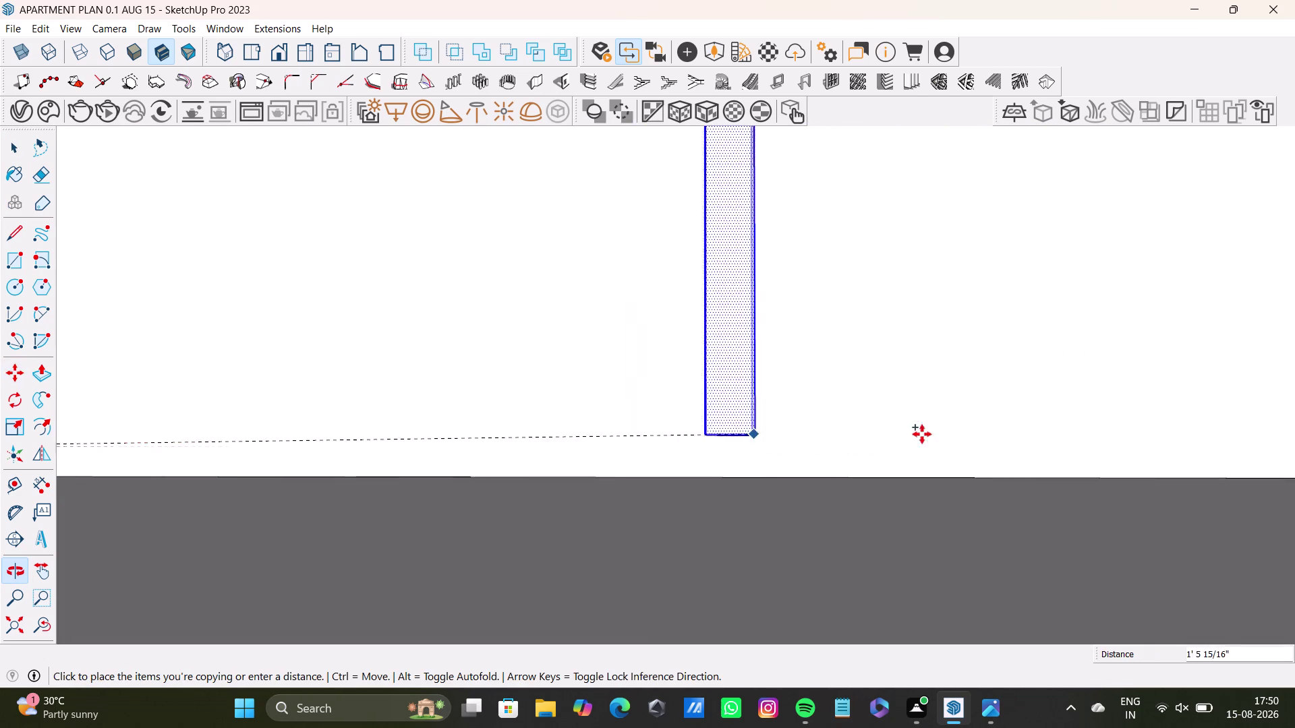
scroll(down, 3)
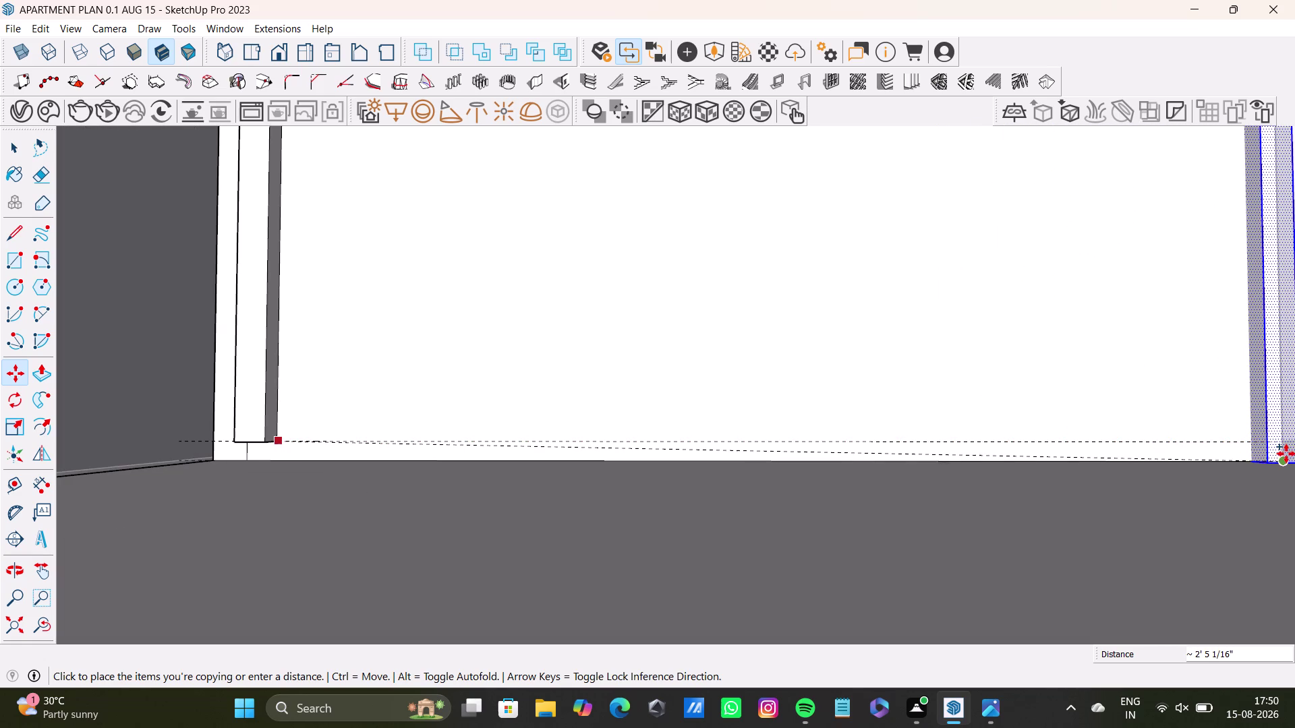
click(1276, 445)
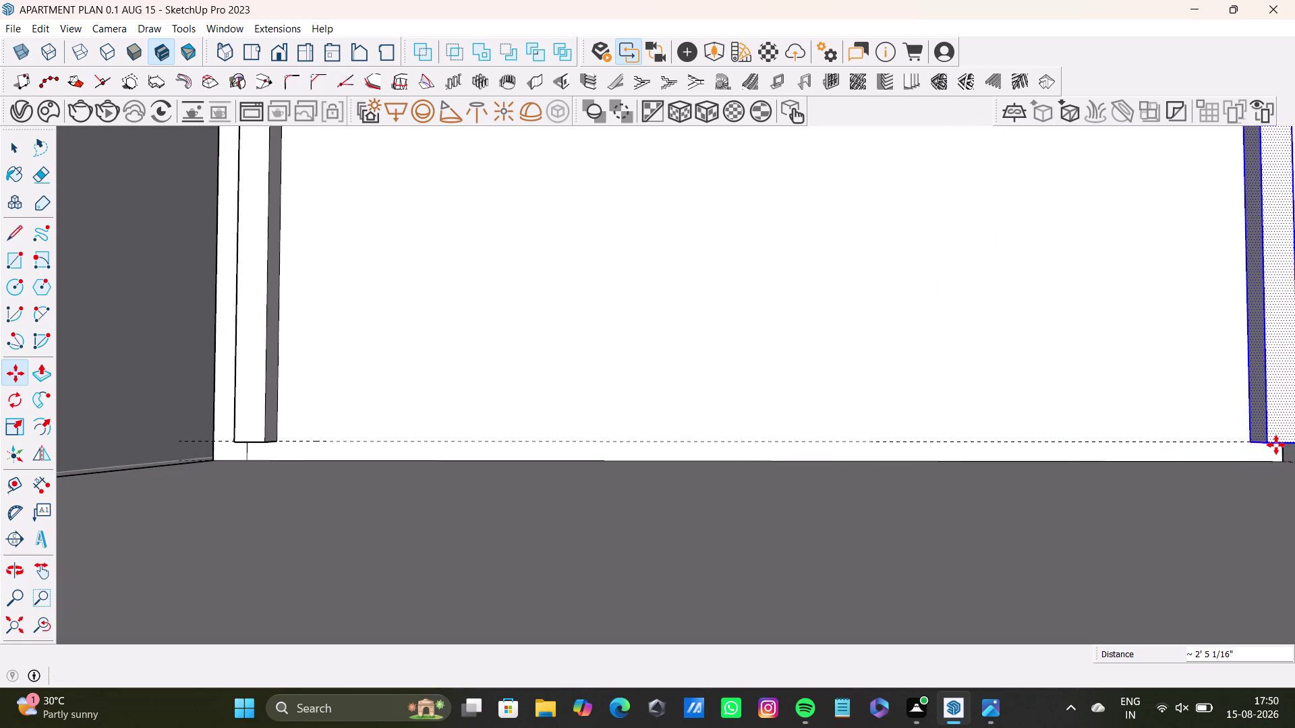
Divide the gap into 21 evenly spaced slat copies, then restore the whole-model view.
key(slash)
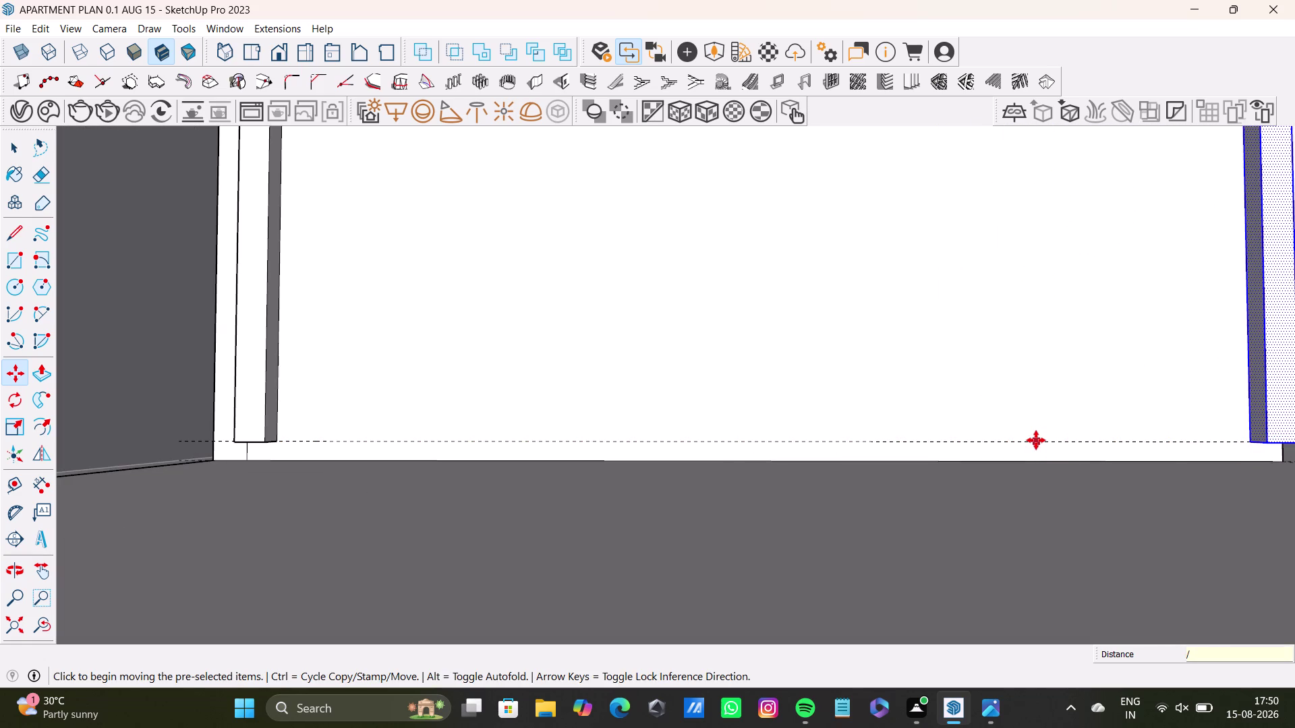
text(21)
key(Return)
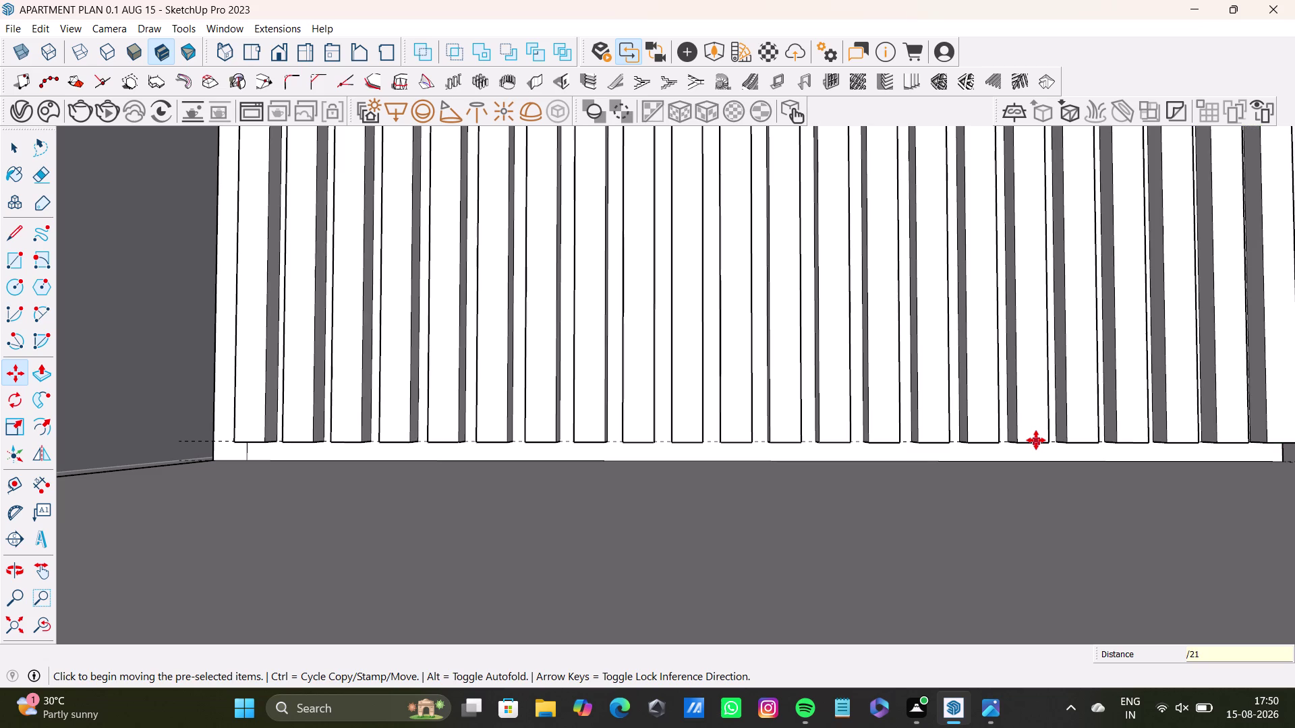
middle_drag(969, 504, 1018, 473)
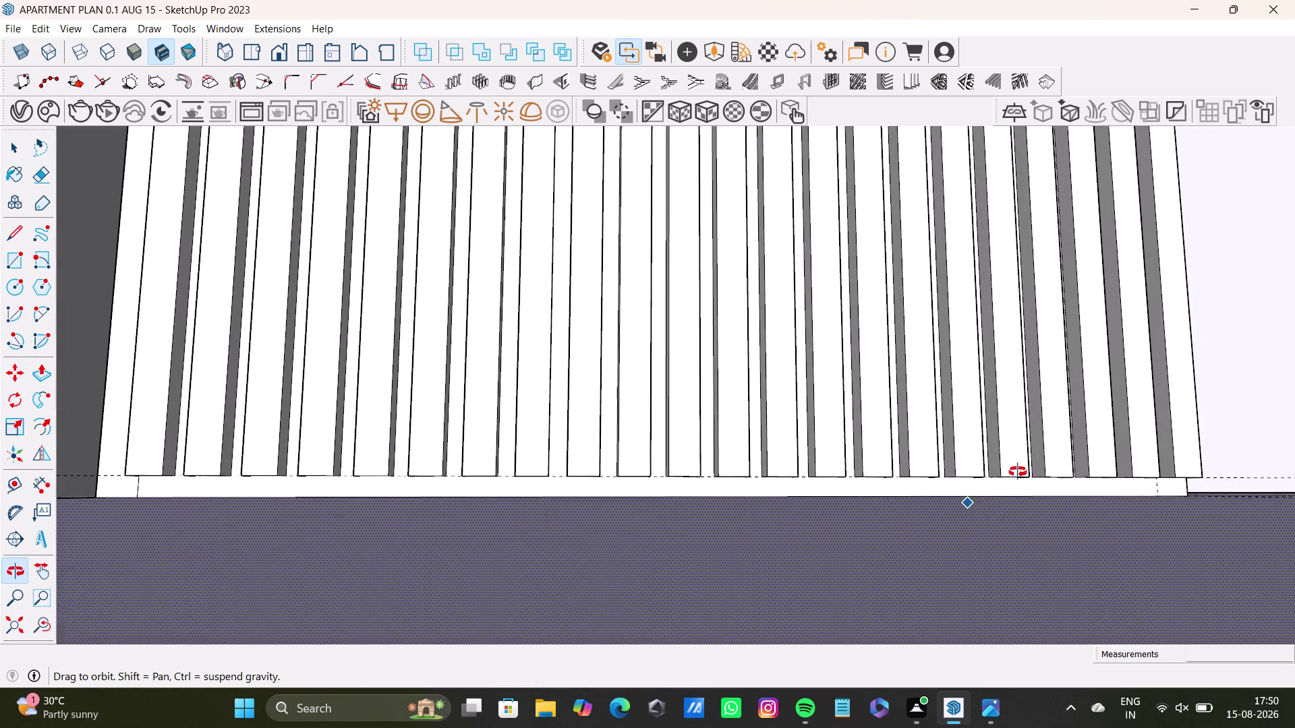
middle_drag(1018, 473, 1017, 472)
click(37, 628)
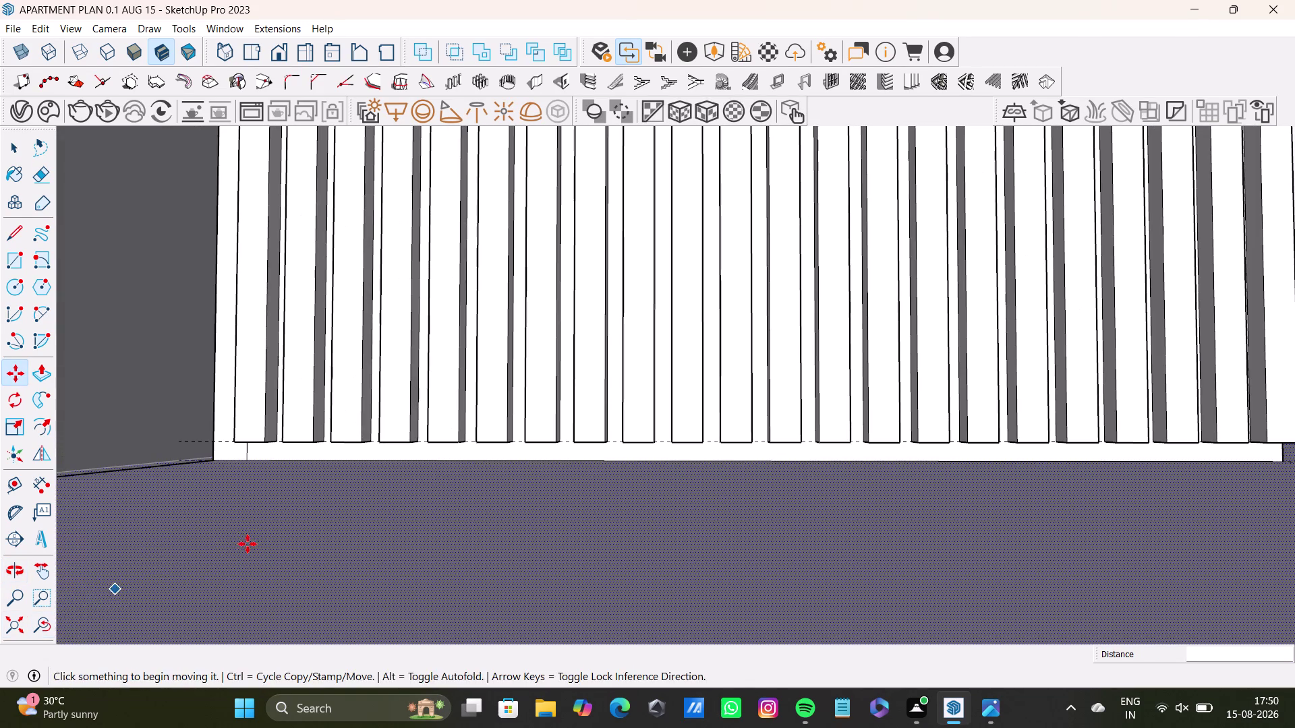
click(16, 625)
middle_drag(565, 365, 528, 693)
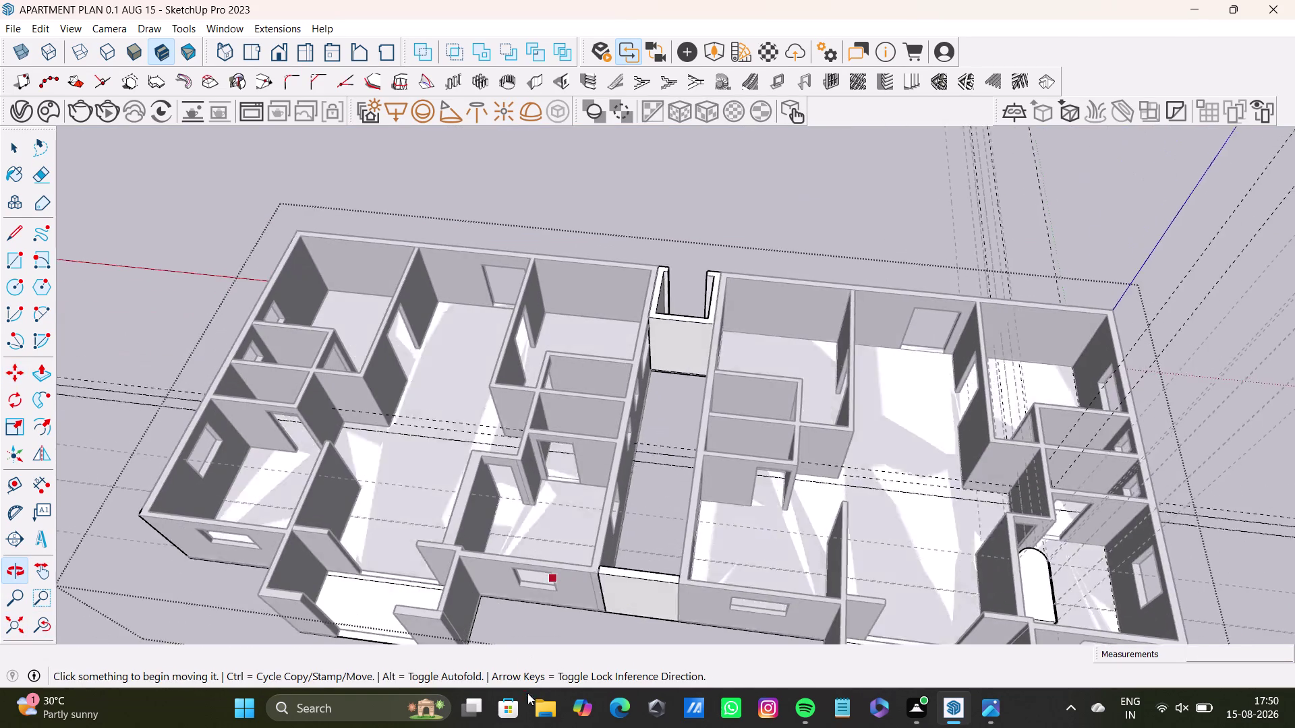
scroll(up, 3)
middle_drag(780, 476, 345, 420)
scroll(up, 3)
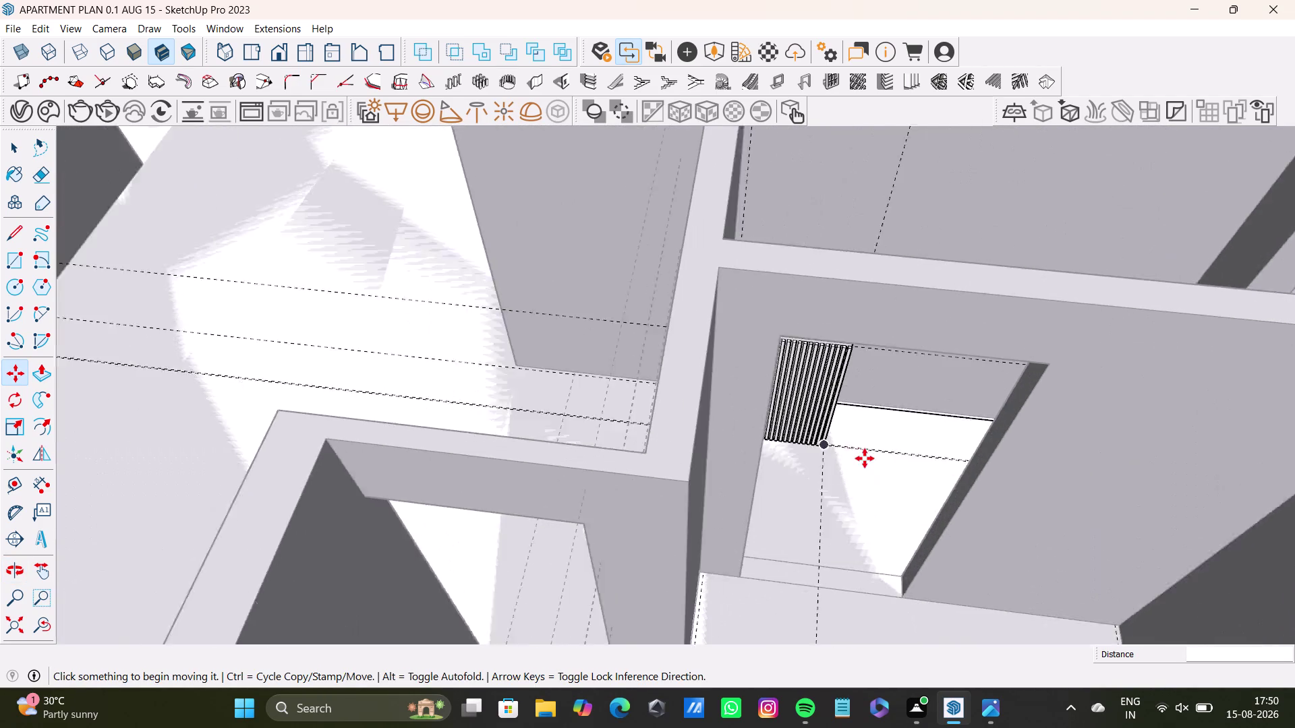
scroll(up, 3)
middle_drag(869, 439, 827, 408)
scroll(up, 3)
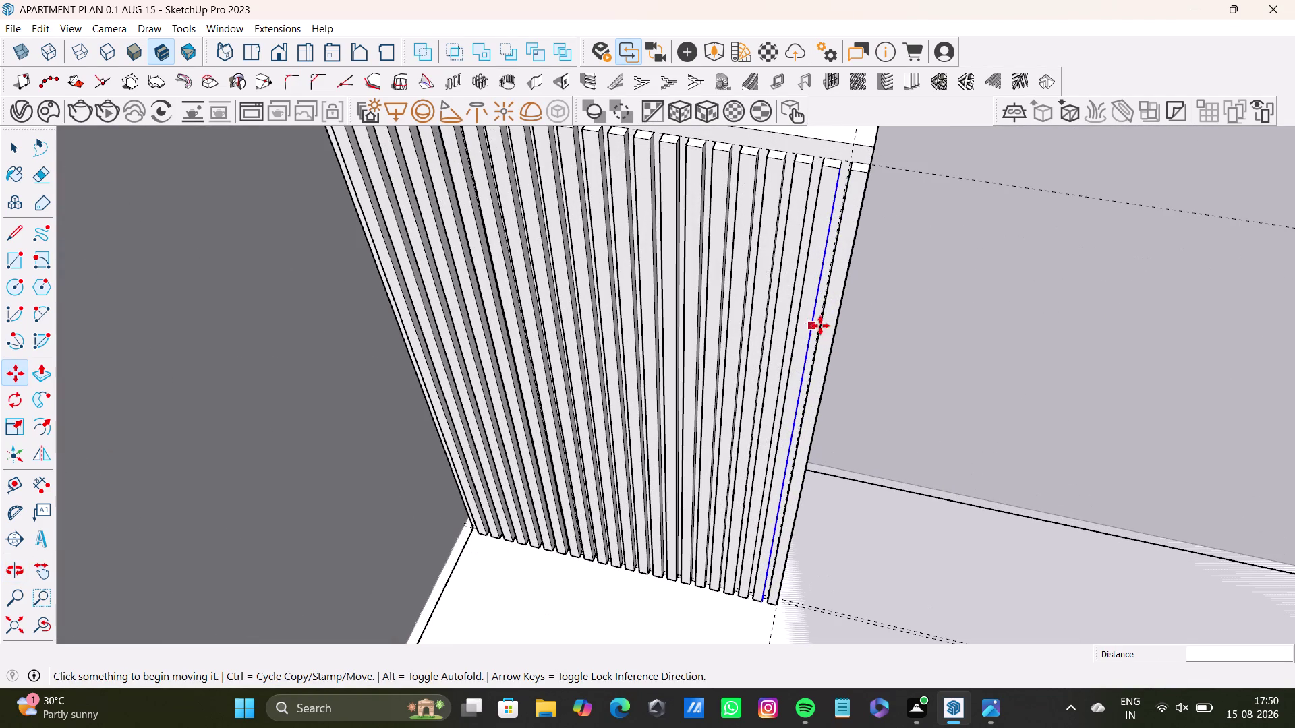
middle_drag(827, 323, 879, 402)
scroll(up, 3)
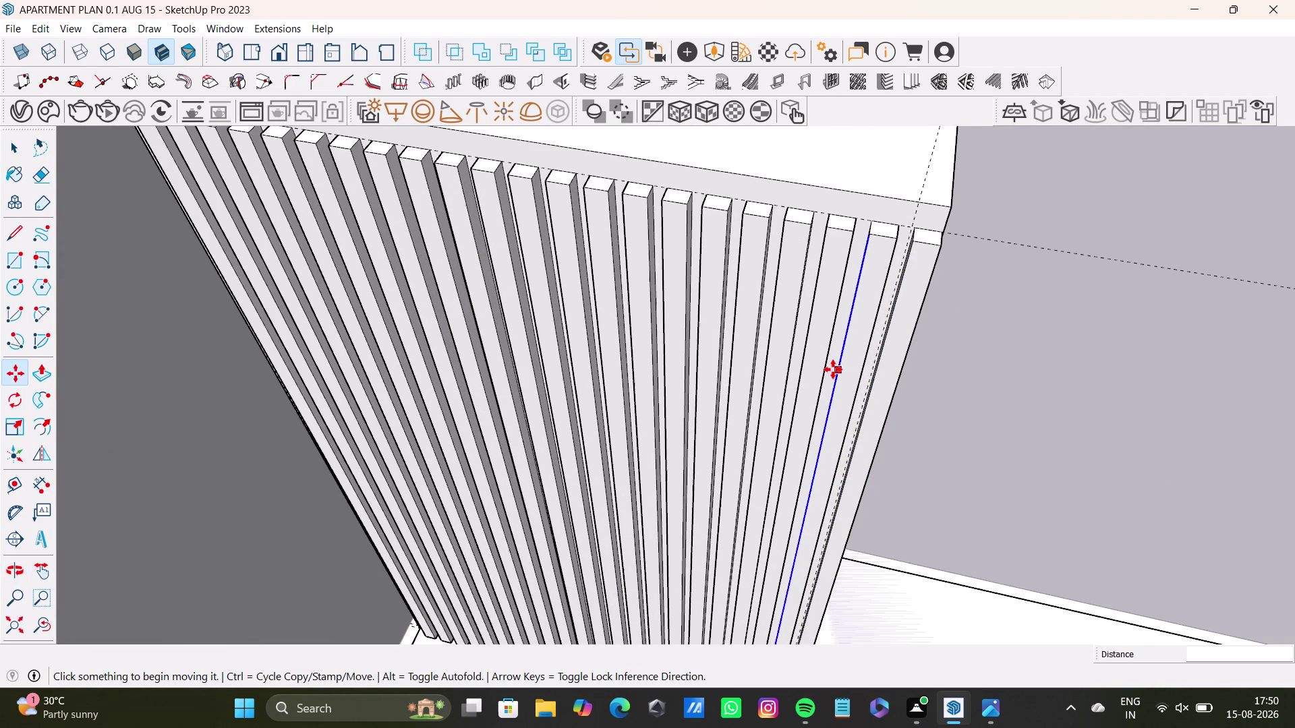
scroll(down, 3)
middle_drag(838, 366, 915, 335)
middle_drag(690, 360, 778, 319)
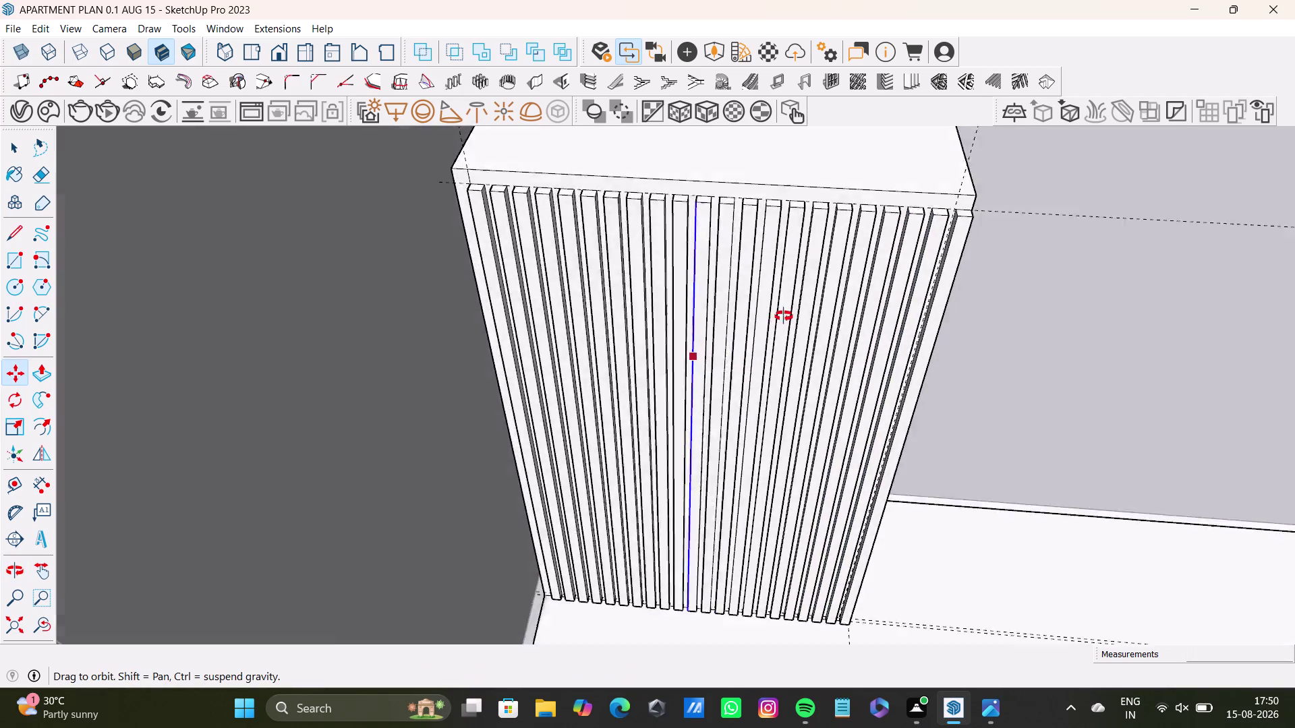
middle_drag(779, 320, 422, 282)
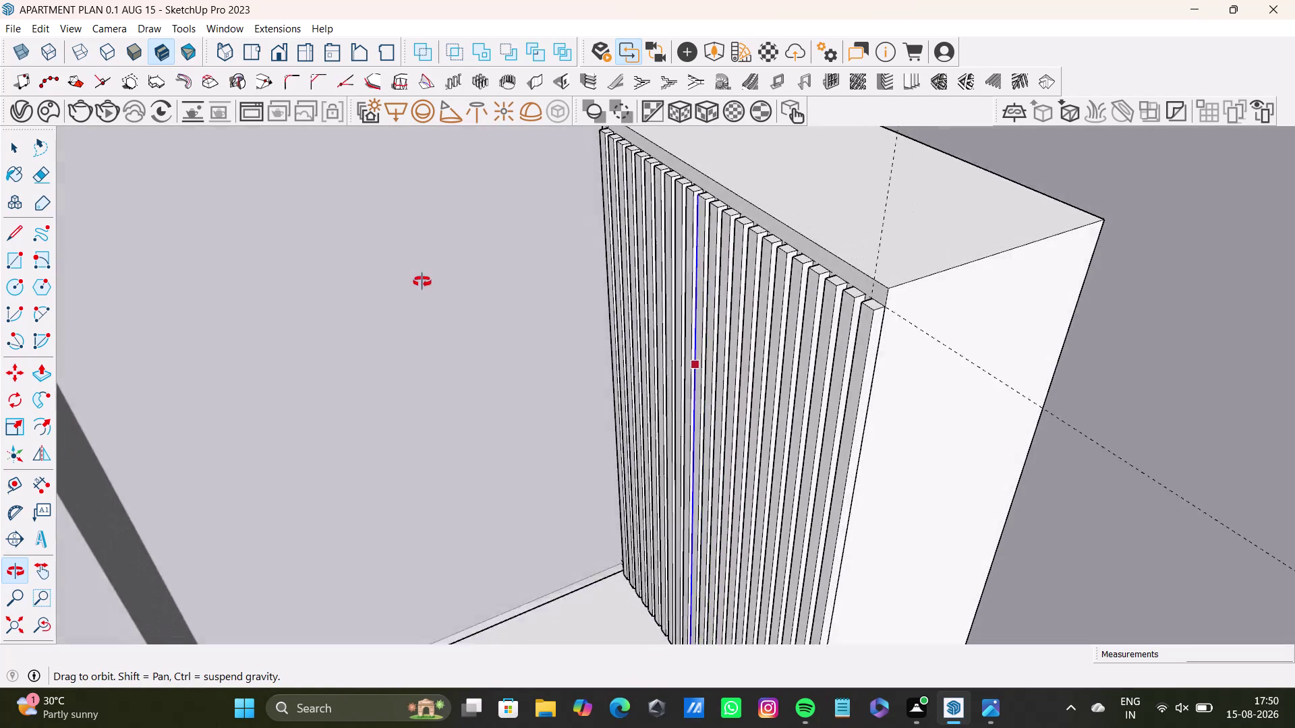
middle_drag(423, 282, 384, 301)
middle_drag(916, 405, 887, 317)
middle_drag(980, 397, 853, 364)
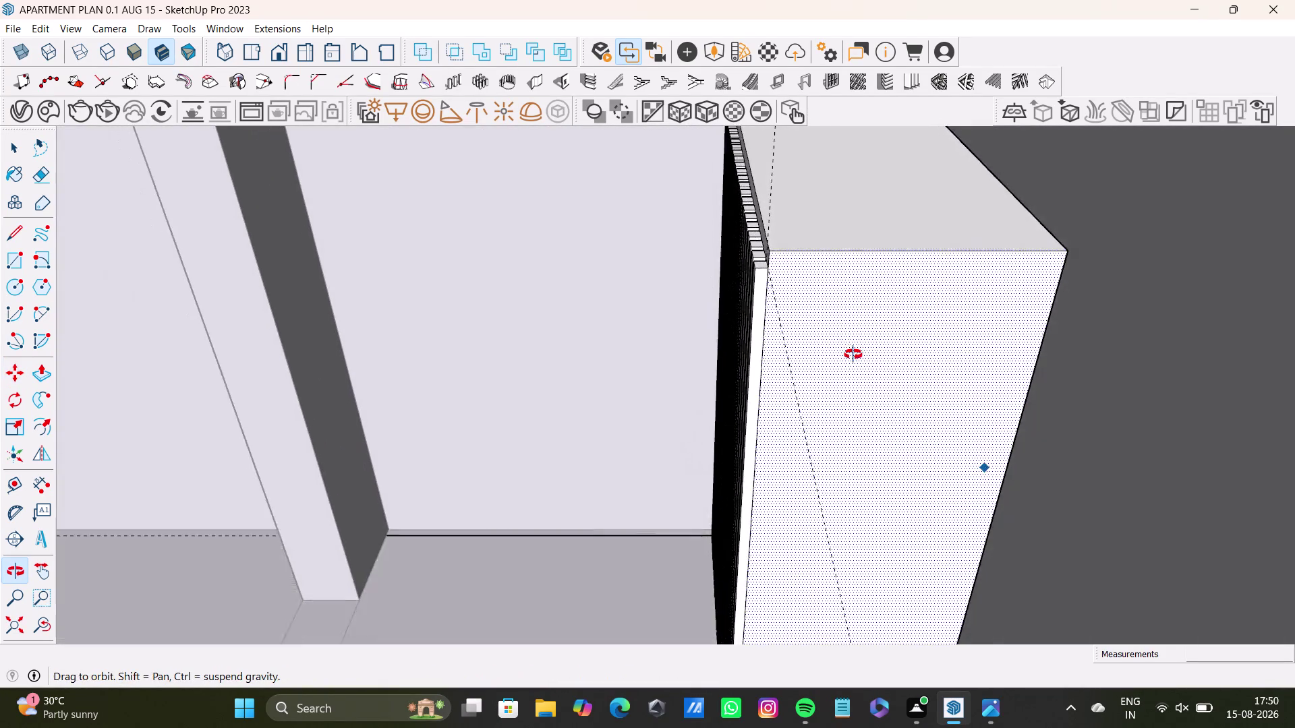
middle_drag(853, 365, 835, 239)
scroll(down, 3)
middle_drag(917, 416, 911, 279)
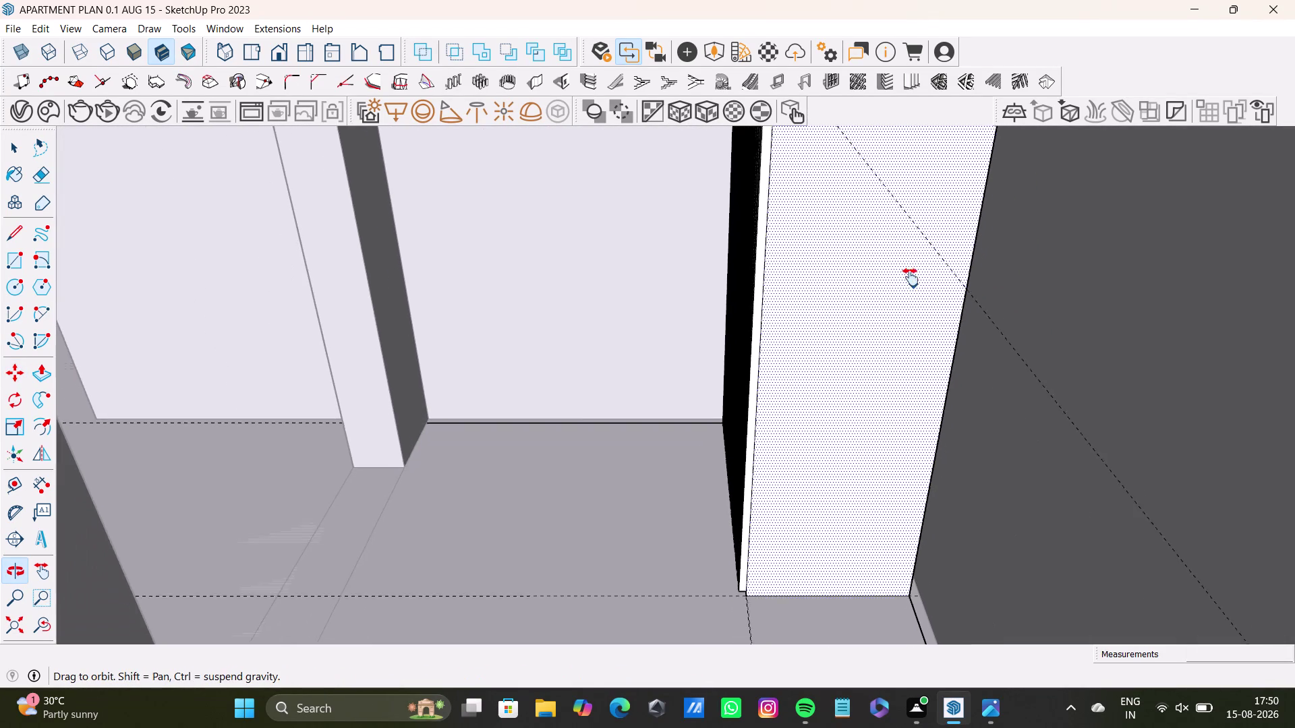
middle_drag(912, 279, 909, 274)
scroll(up, 3)
middle_drag(827, 574, 840, 486)
middle_drag(786, 523, 826, 496)
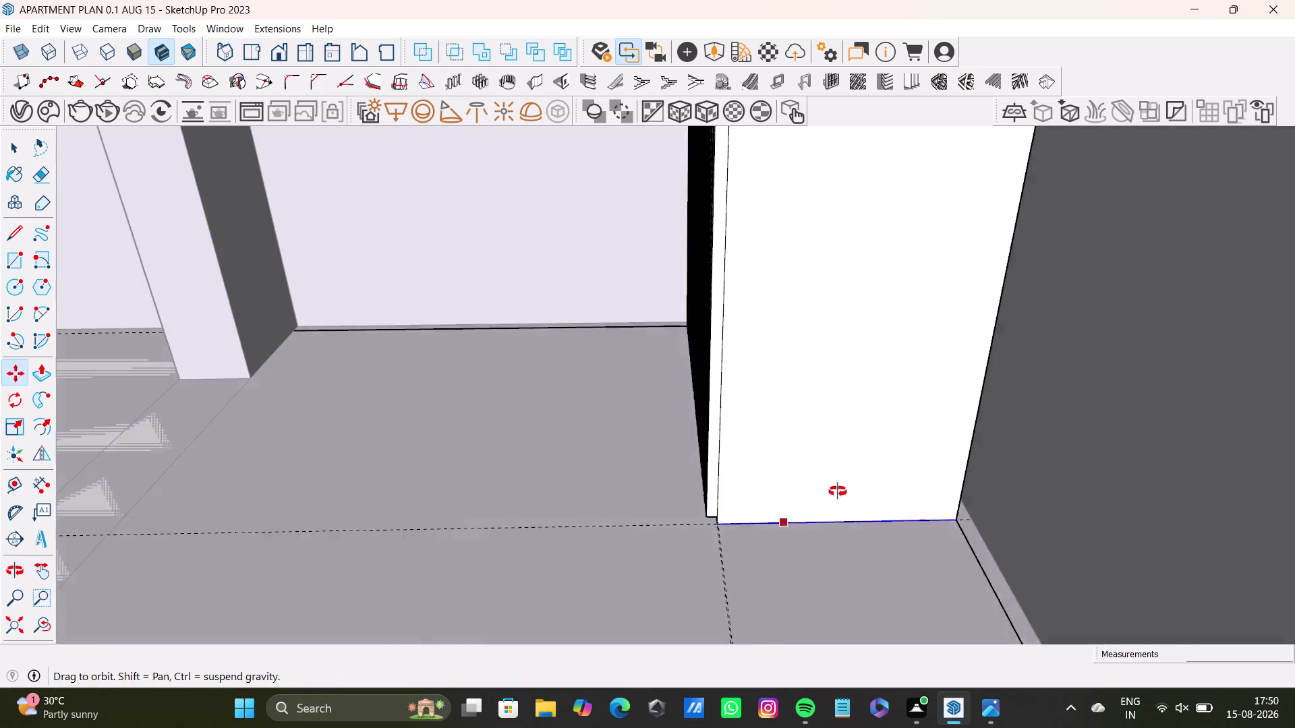
middle_drag(826, 496, 973, 442)
middle_drag(913, 523, 670, 501)
scroll(up, 3)
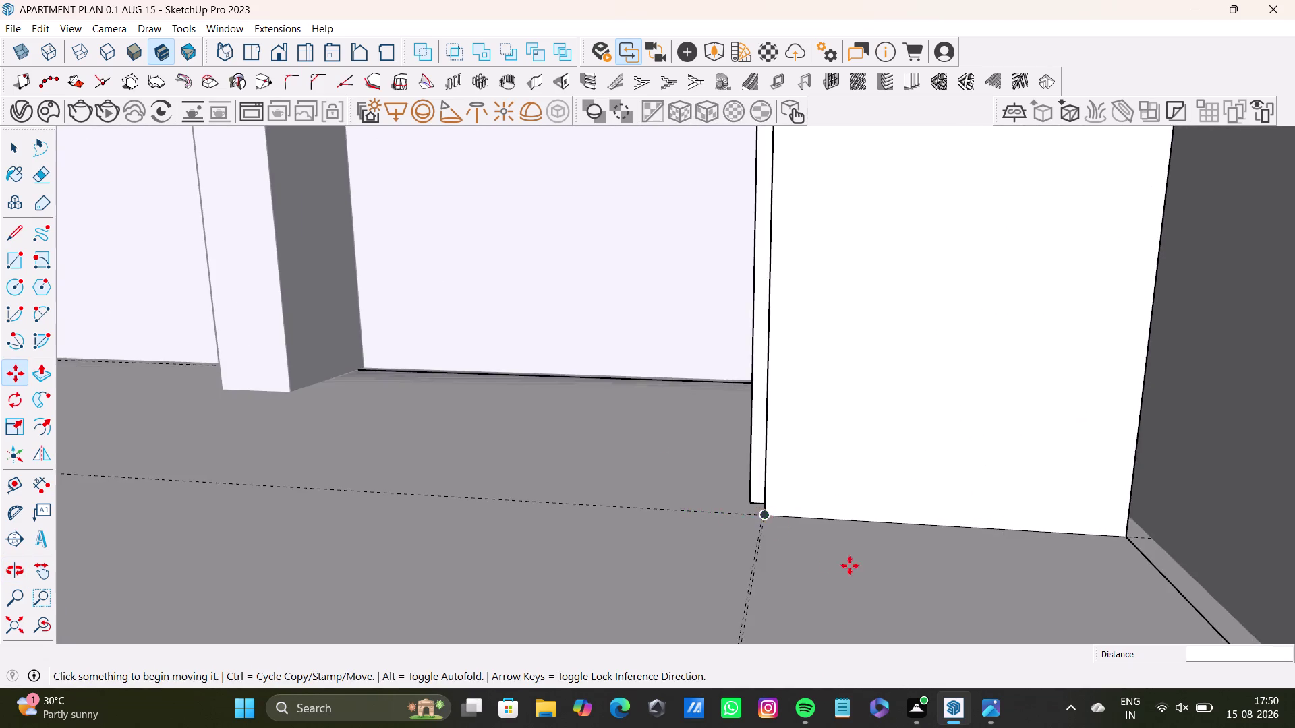
scroll(up, 3)
middle_drag(846, 536, 825, 474)
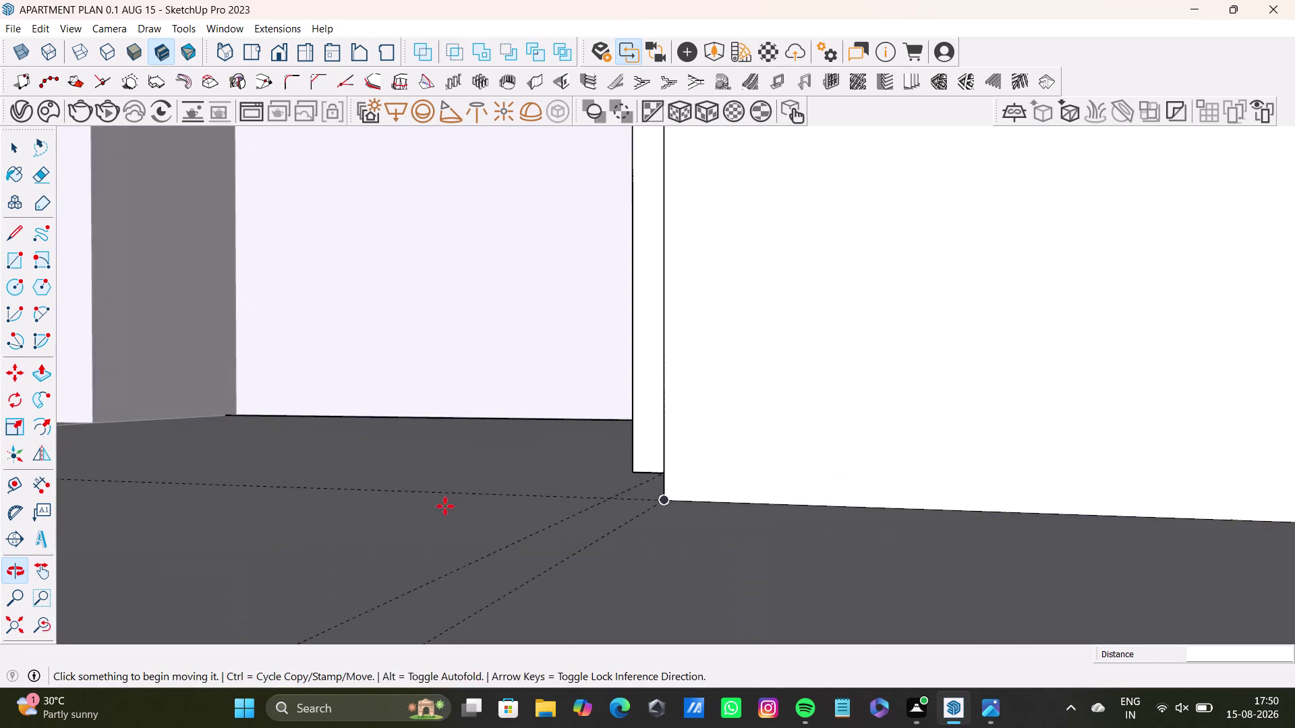
Place a Tape Measure guide just above the side face's bottom edge.
key(space)
click(13, 481)
scroll(up, 3)
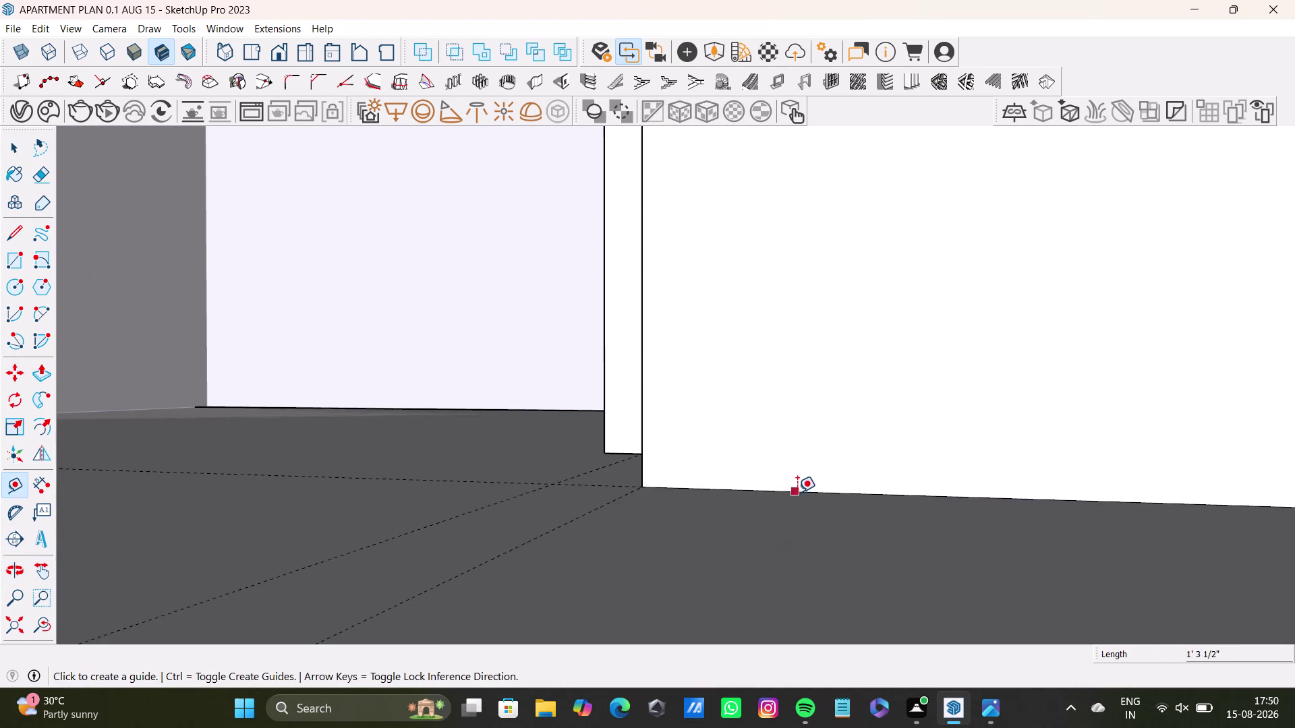
click(799, 494)
click(800, 456)
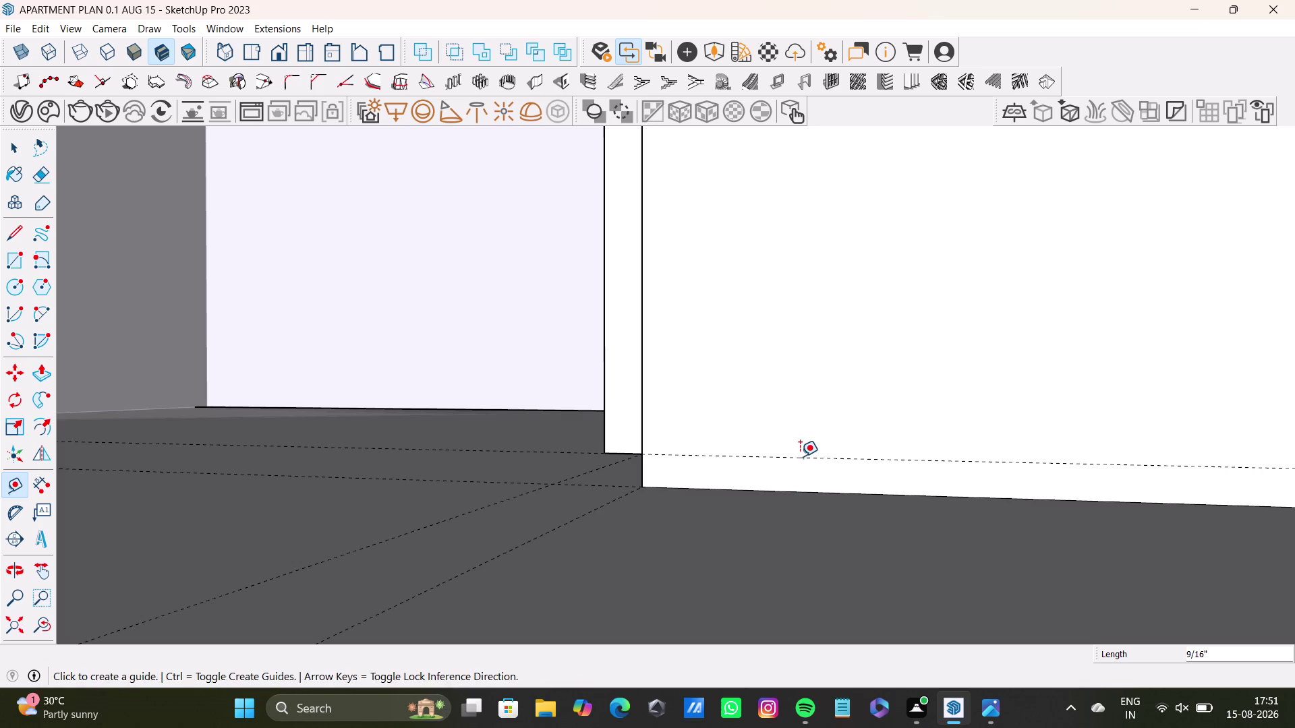
middle_drag(816, 506, 919, 516)
scroll(down, 3)
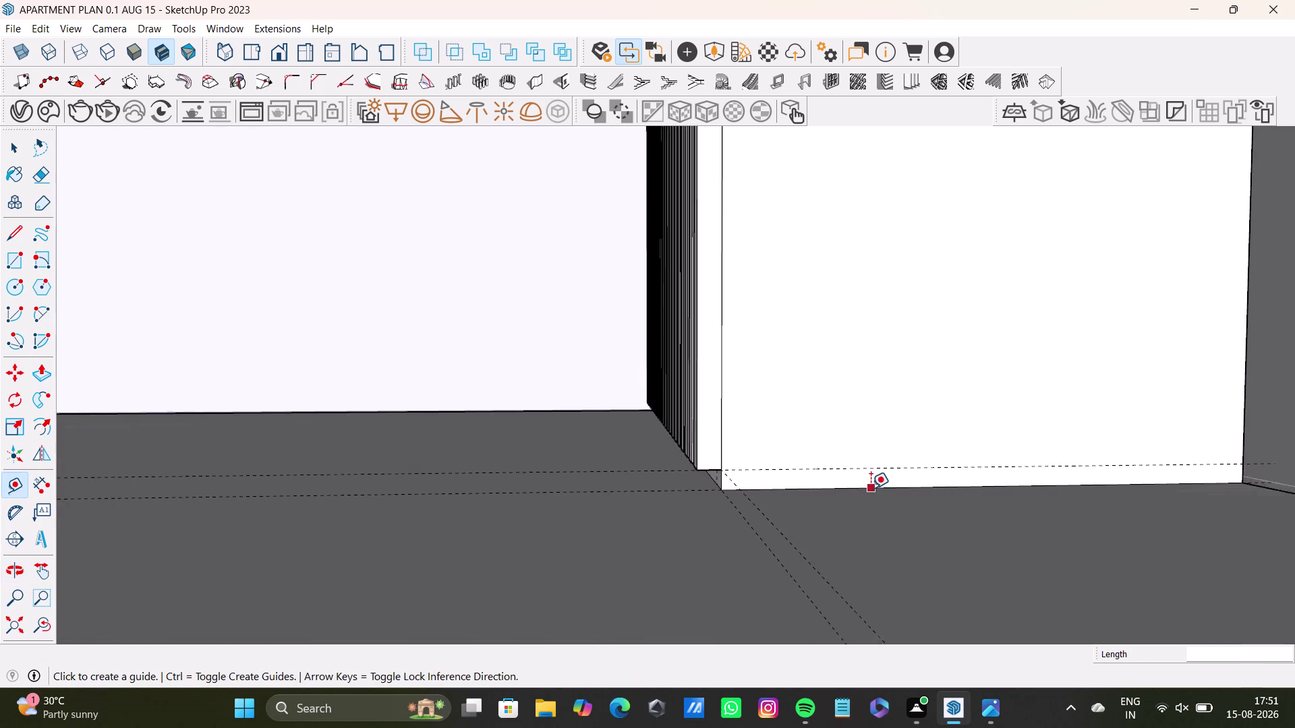
scroll(down, 3)
middle_drag(890, 401, 738, 558)
Offset a 1" guide inward from the side face's right edge.
click(1011, 507)
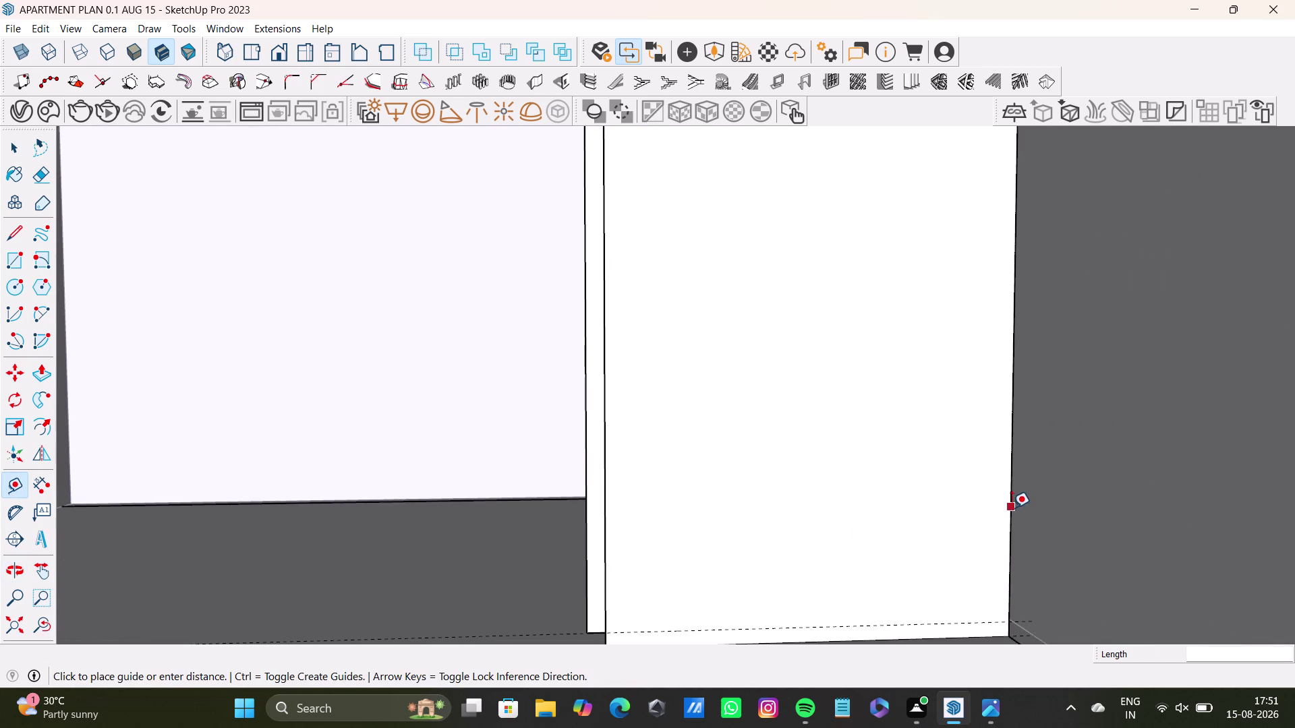
key(1)
key(shift+quotedbl)
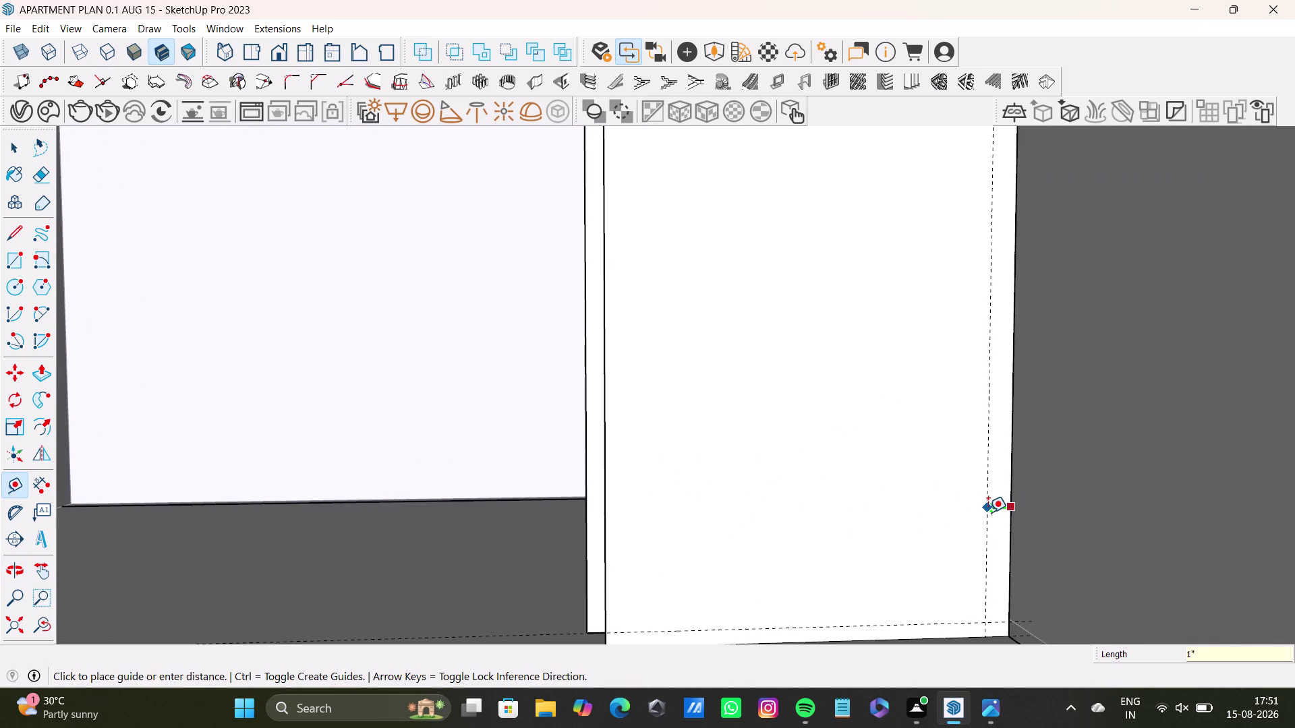
key(Return)
scroll(down, 3)
scroll(down, 3)
Place a guide just below the side face's top edge.
middle_drag(859, 321, 834, 589)
middle_drag(824, 316, 814, 570)
scroll(up, 3)
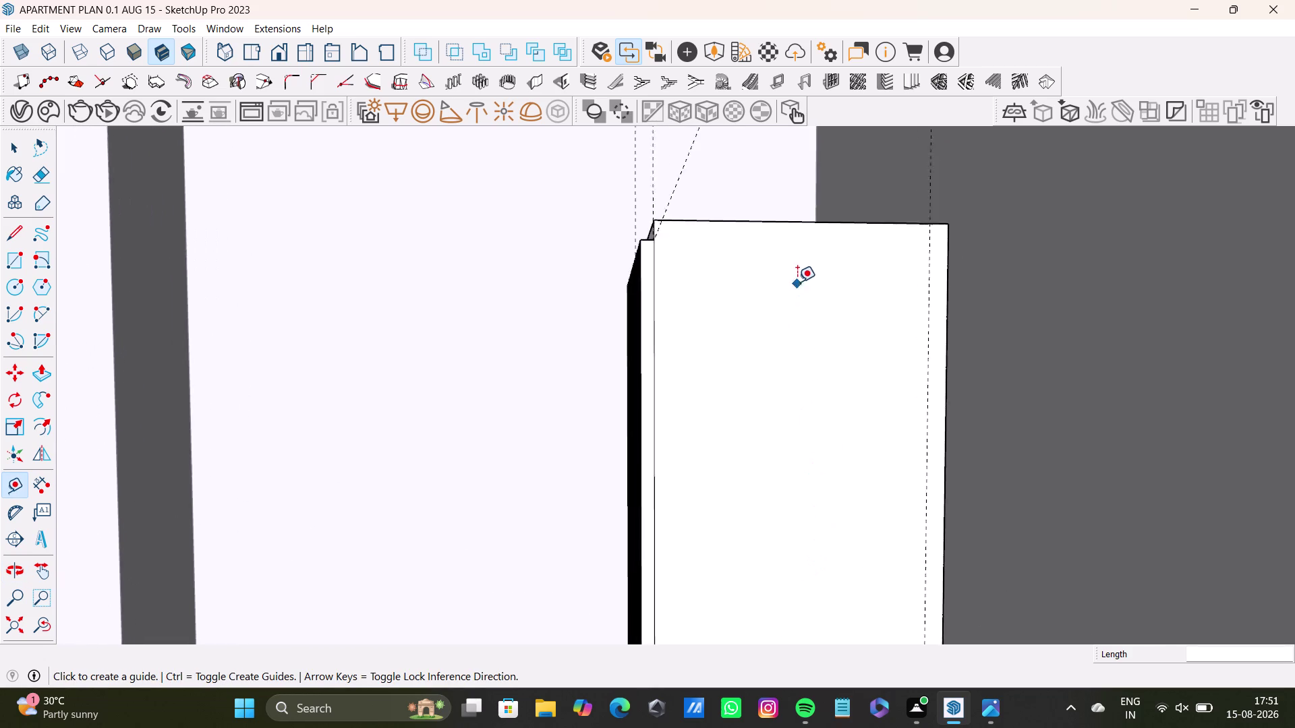
scroll(up, 3)
click(792, 203)
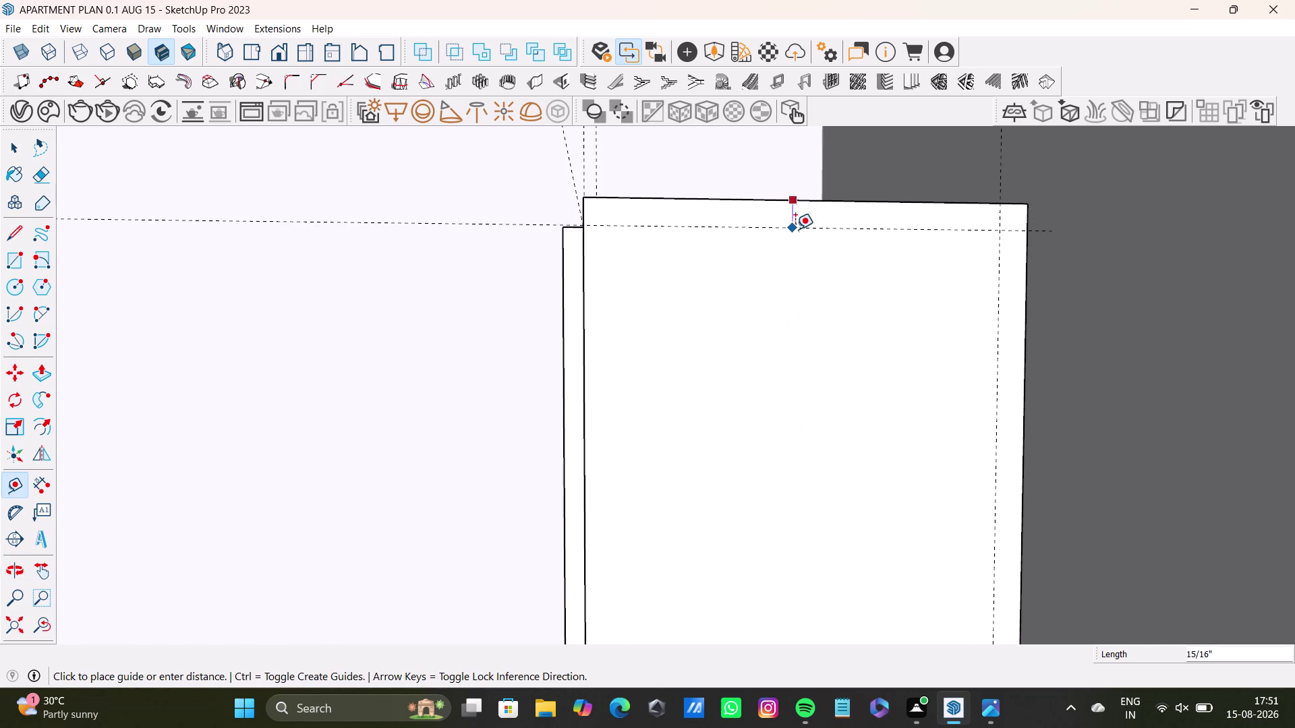
click(801, 223)
Undo the top-edge guide and place it again along the top edge.
middle_drag(795, 246, 901, 333)
scroll(up, 3)
middle_drag(642, 254, 645, 351)
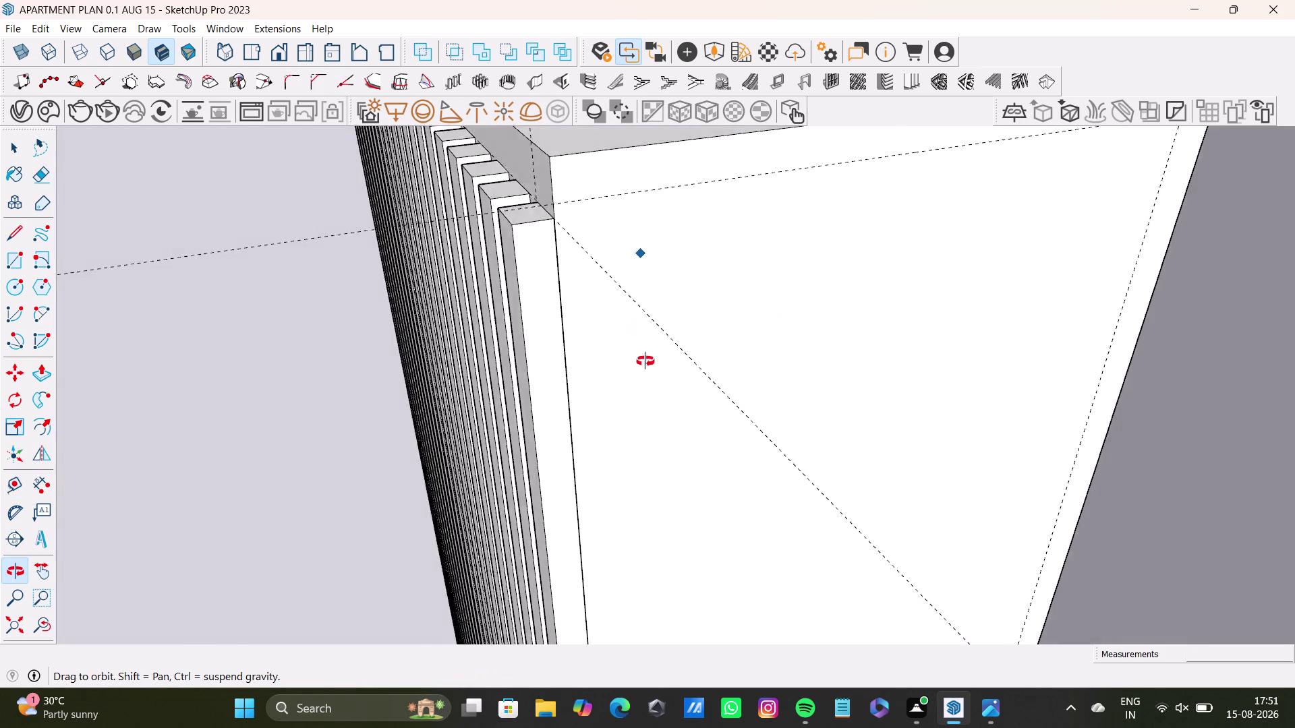
middle_drag(645, 351, 708, 140)
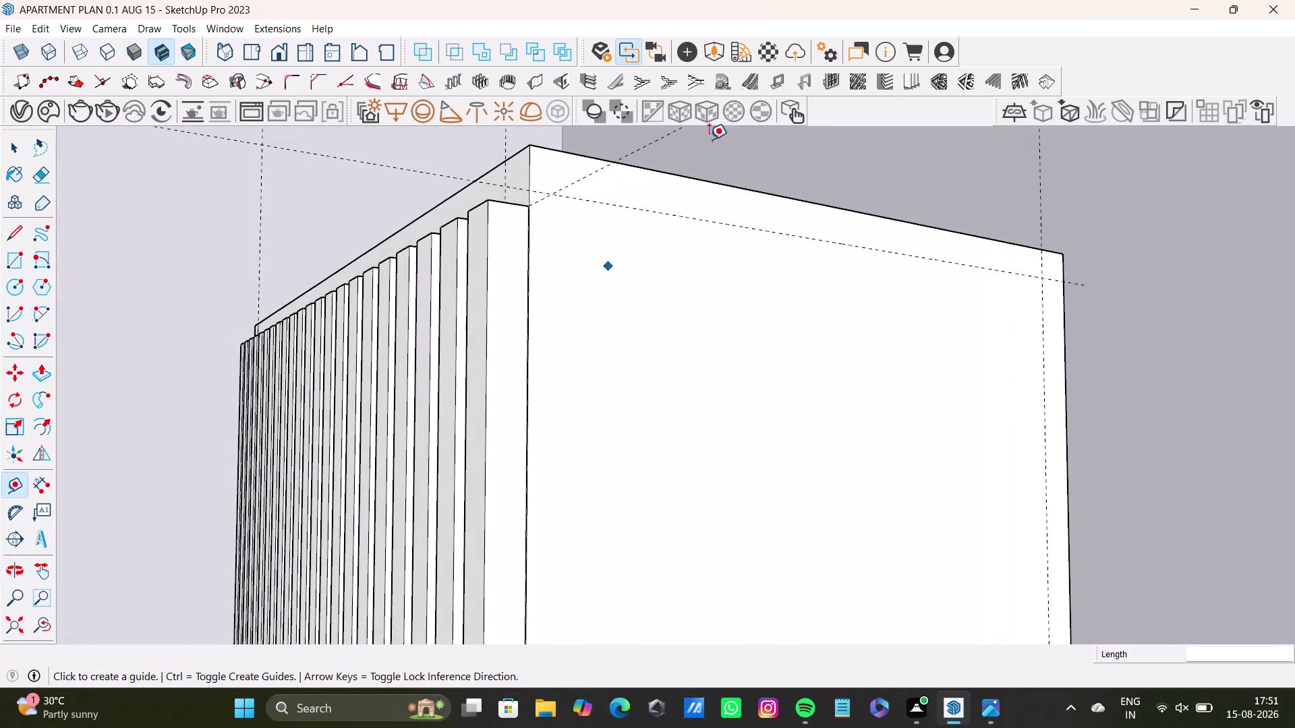
key(ctrl+z)
click(713, 176)
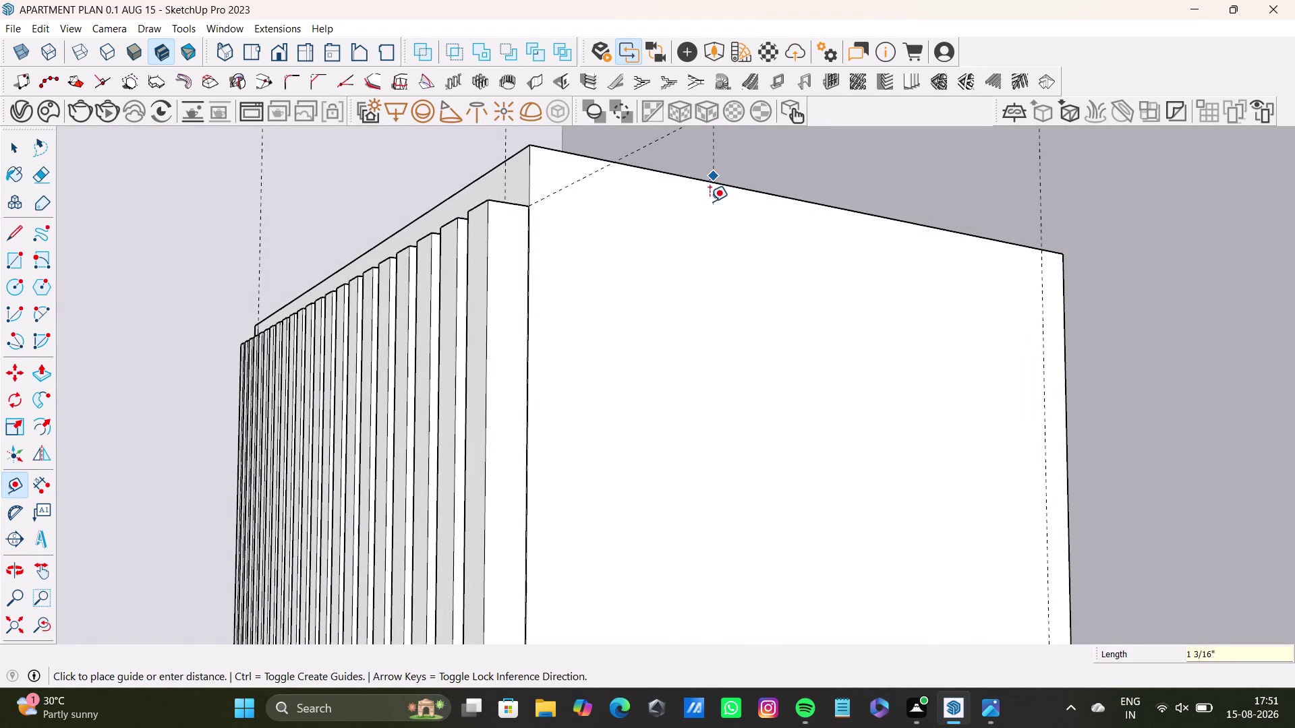
key(space)
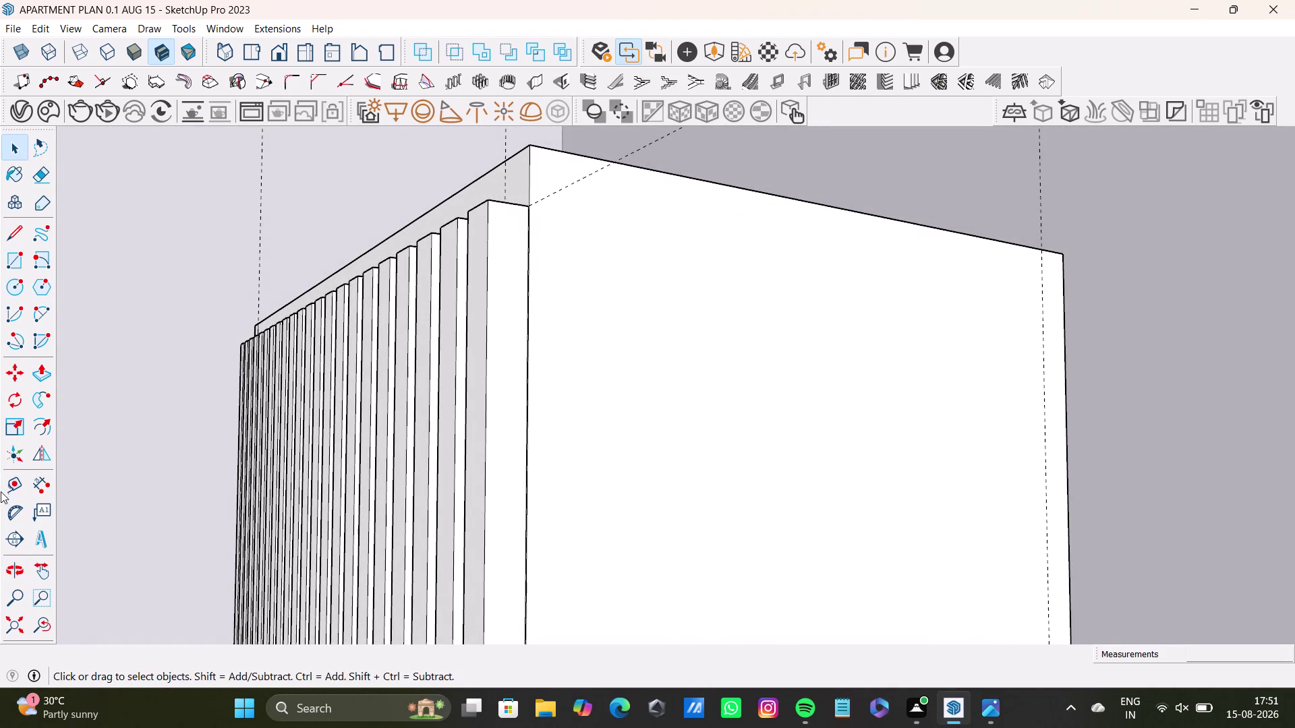
click(10, 485)
scroll(up, 3)
click(733, 169)
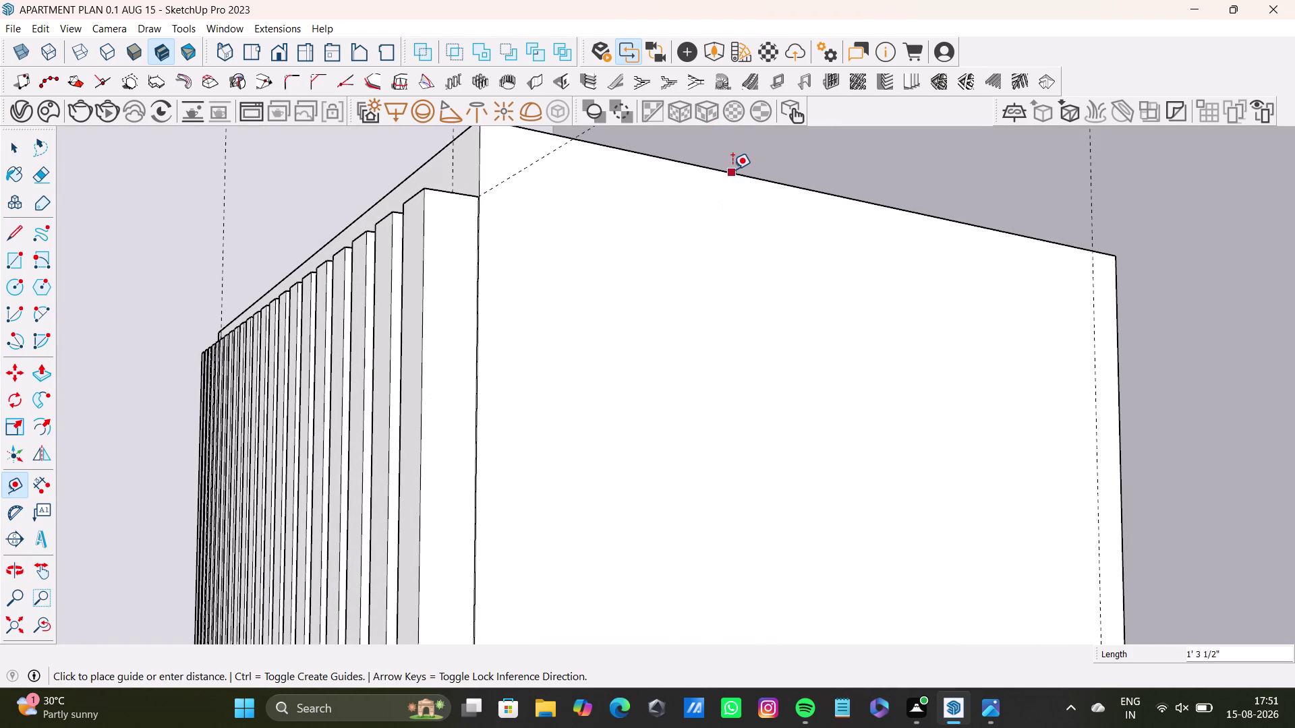
click(730, 237)
Orbit beneath and around the cabinet corner to frame the full side face.
middle_drag(923, 341, 616, 617)
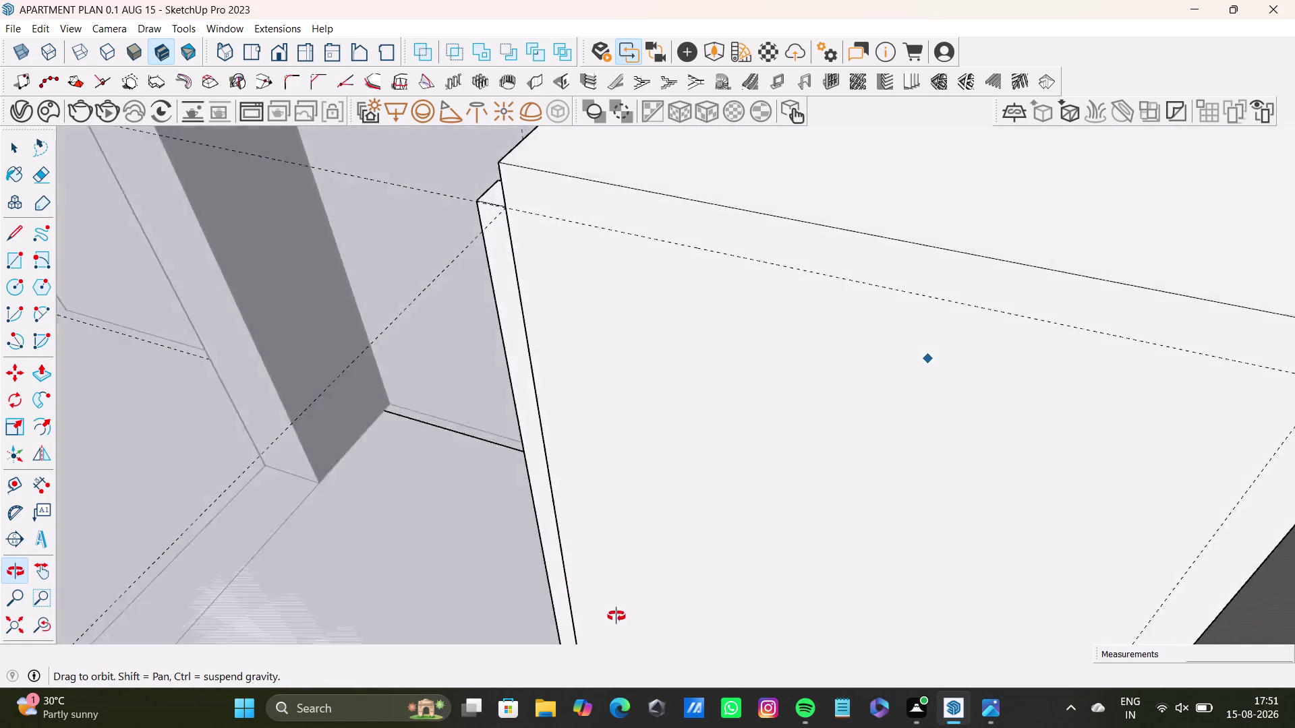
middle_drag(616, 616, 800, 657)
scroll(down, 3)
middle_drag(787, 464, 824, 444)
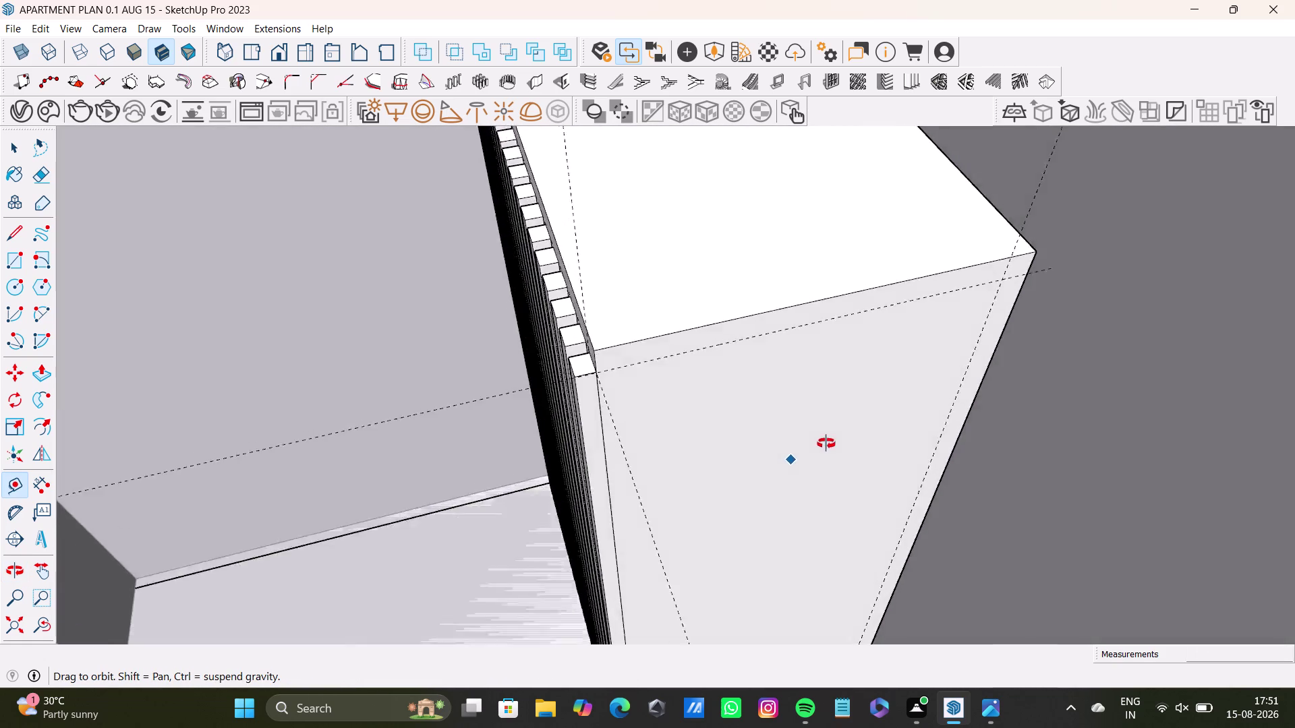
middle_drag(824, 444, 710, 347)
scroll(down, 3)
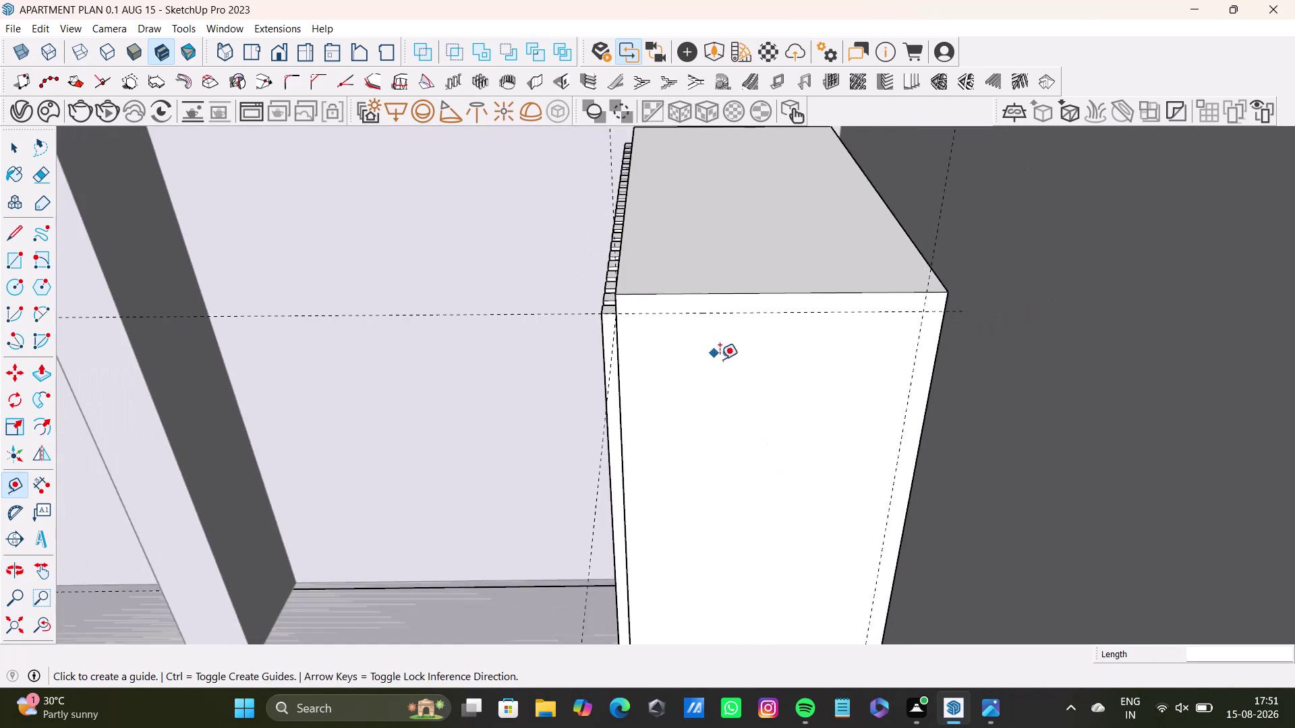
middle_drag(720, 360, 674, 205)
scroll(down, 3)
middle_drag(673, 297, 668, 198)
scroll(down, 3)
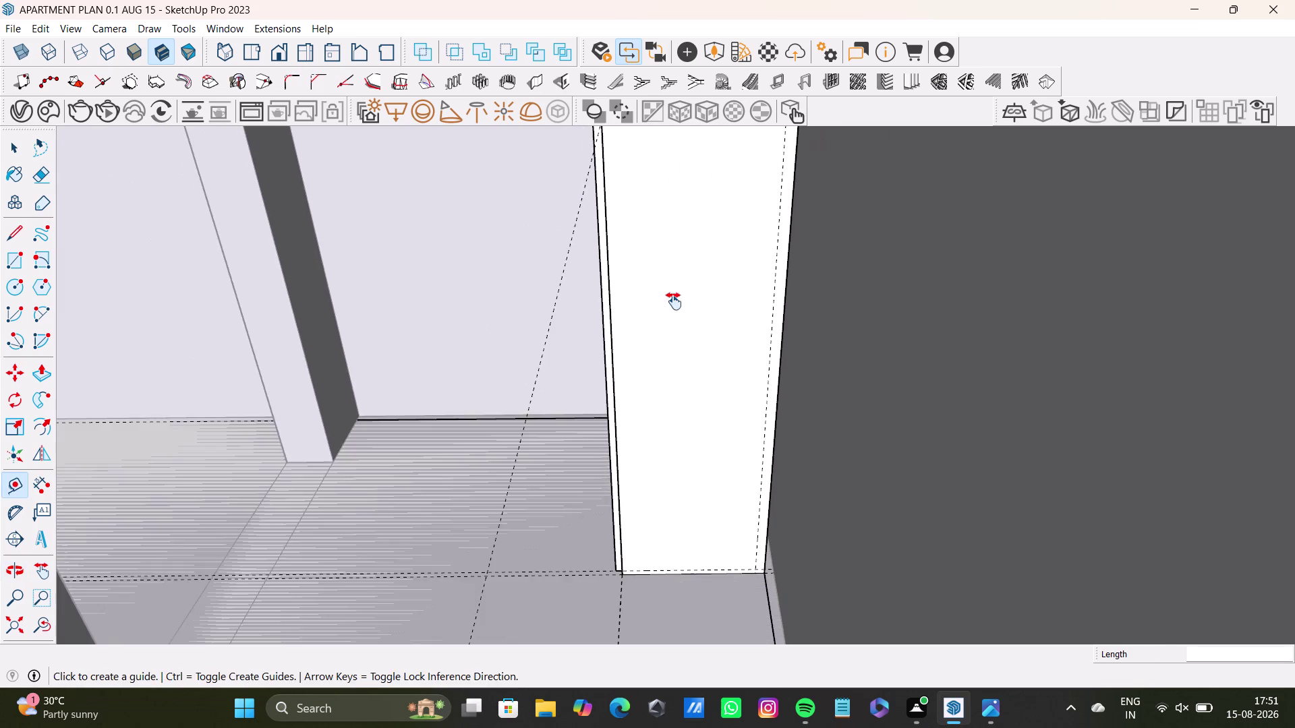
middle_drag(674, 301, 636, 369)
Exit the Tape Measure and inspect the guides on the side face from several angles.
key(space)
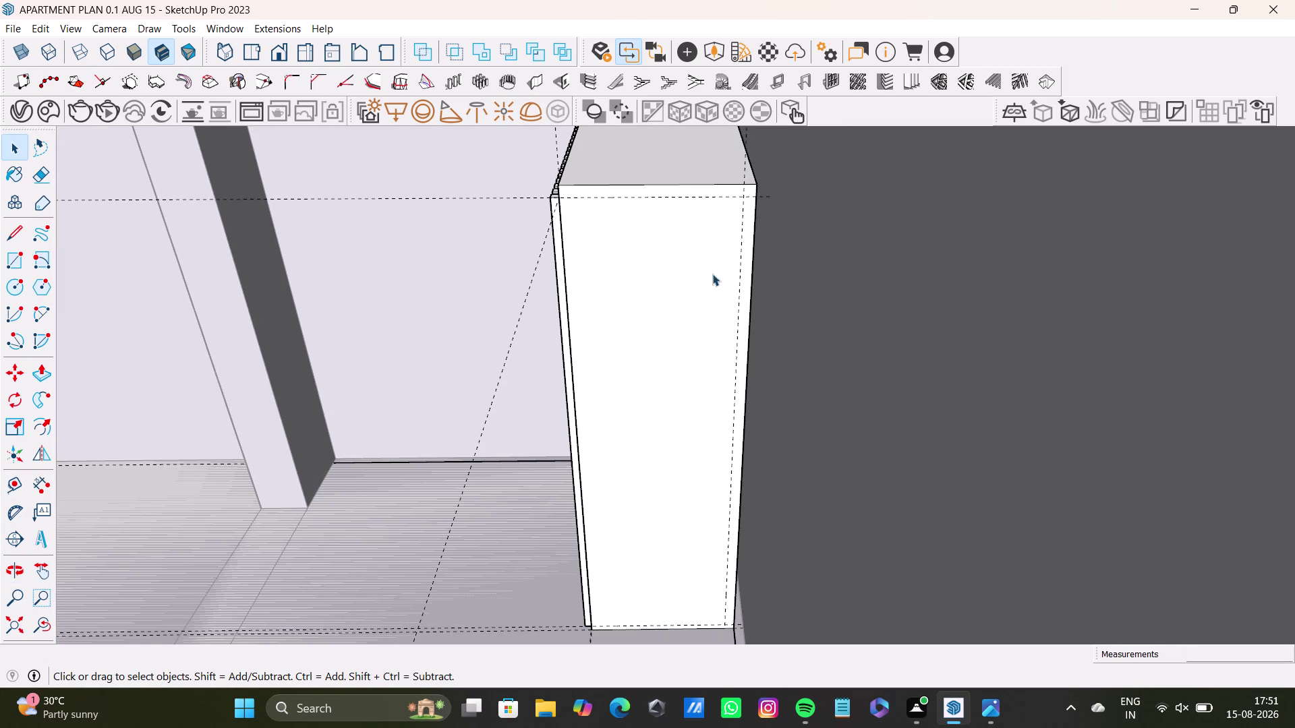
scroll(up, 3)
middle_drag(623, 370, 641, 538)
scroll(up, 3)
middle_drag(724, 296, 1006, 133)
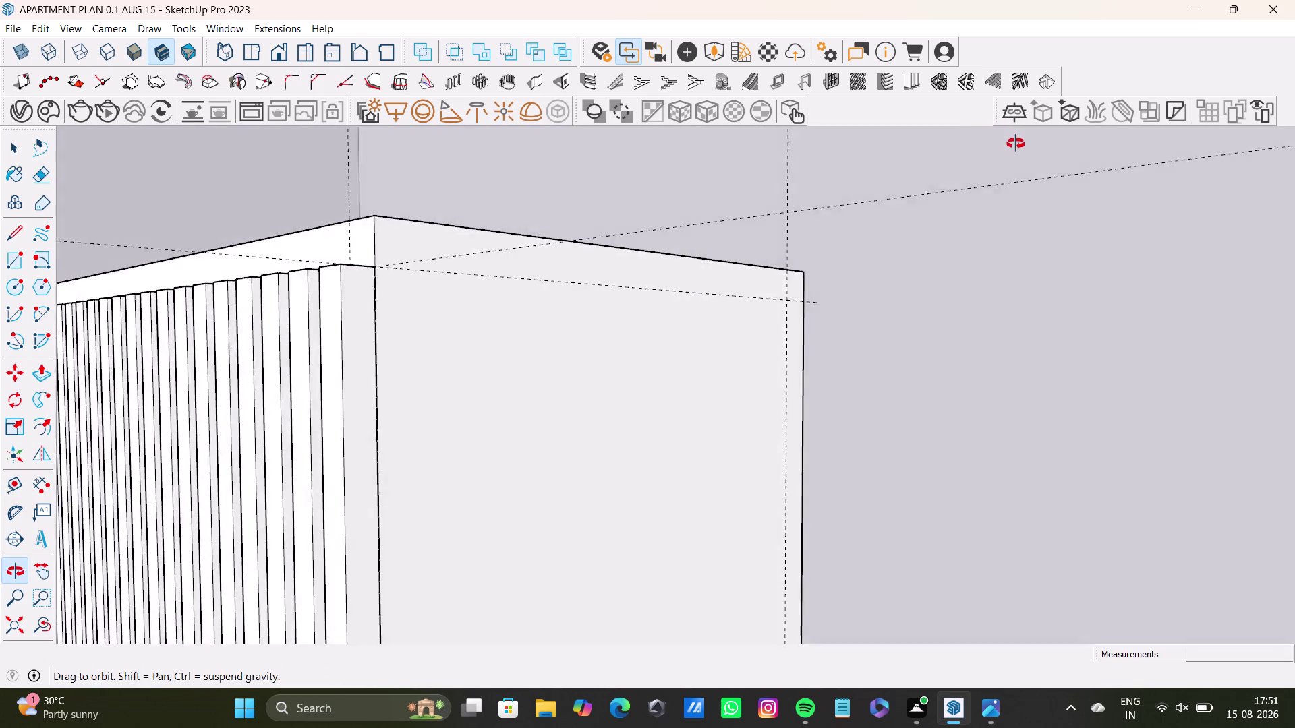
middle_drag(1006, 133, 612, 395)
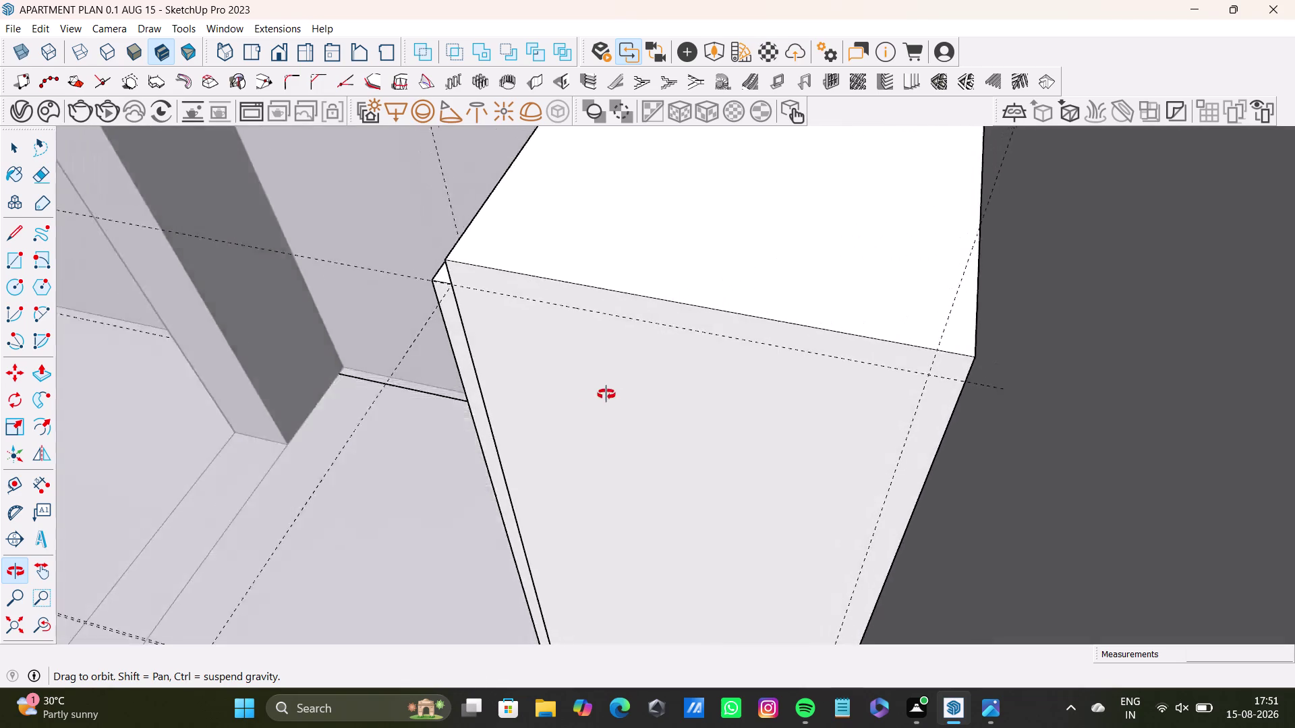
middle_drag(611, 394, 607, 242)
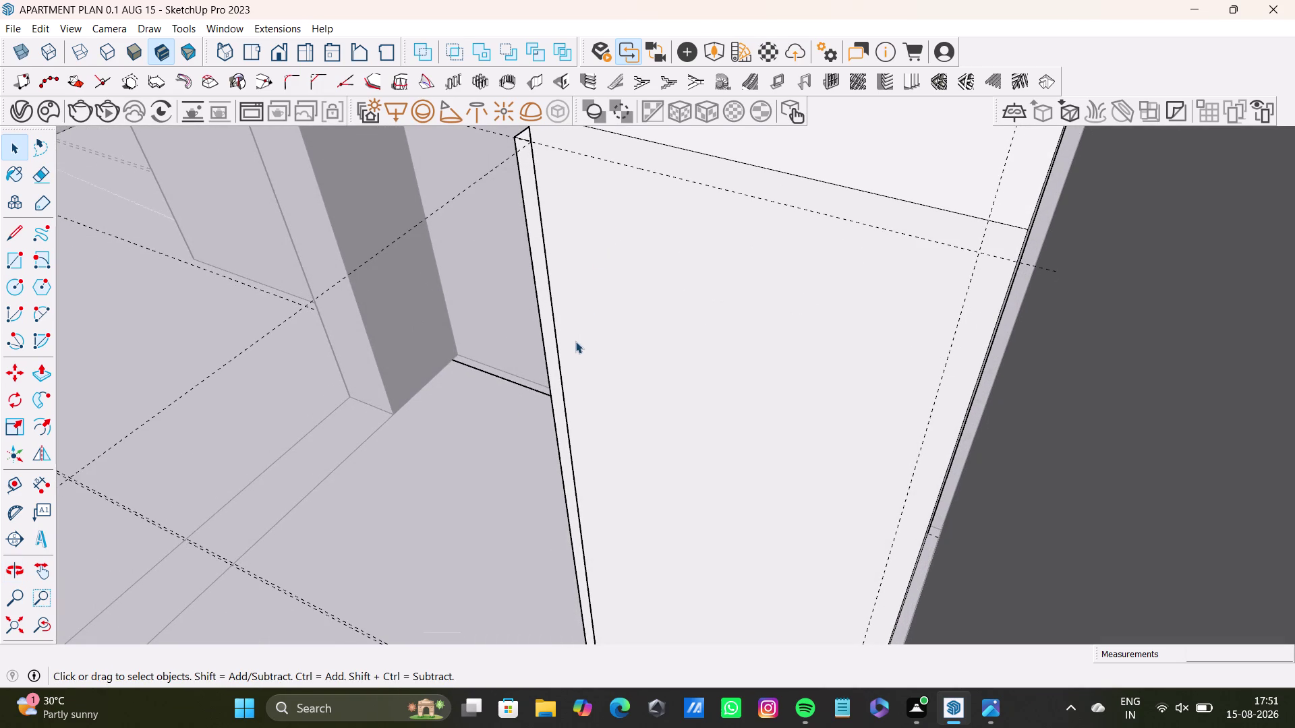